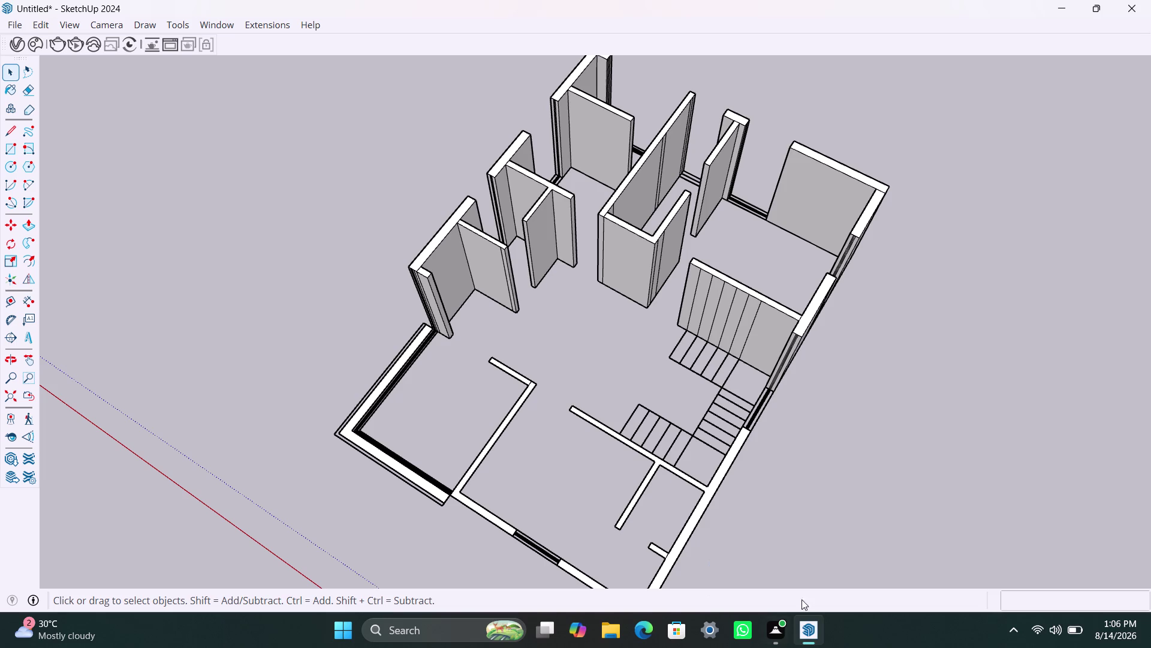
Push/pull the L-shaped front-left partition up to 10'6".
scroll(down, 3)
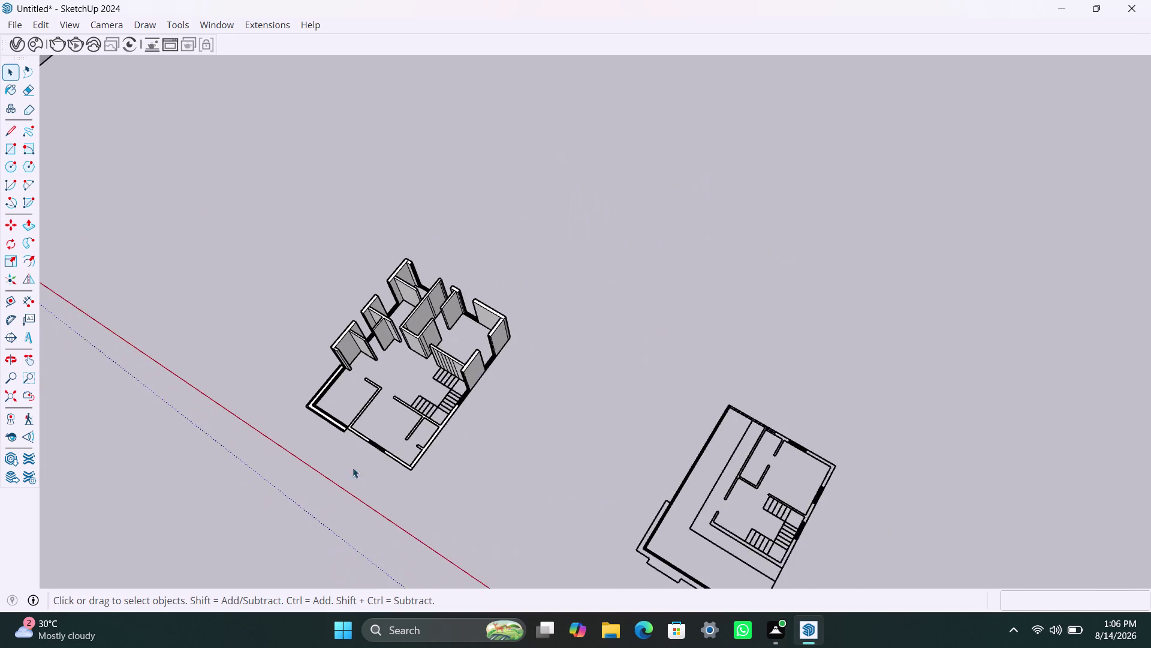
scroll(up, 3)
scroll(up, 3)
scroll(up, 3)
click(323, 399)
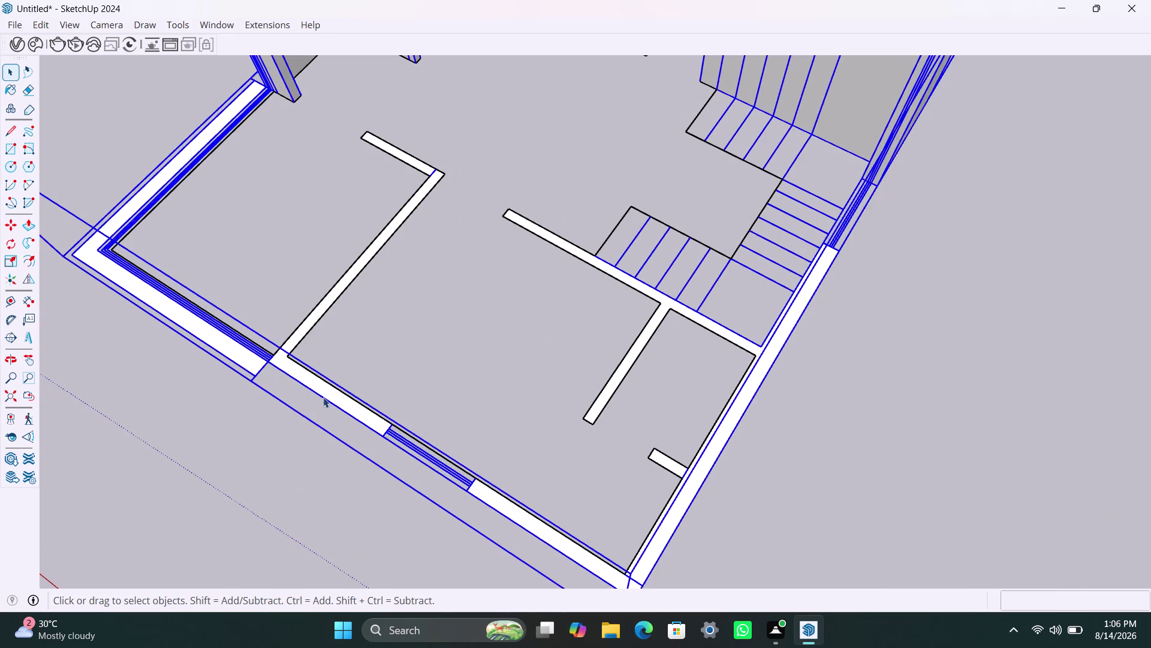
triple_click(323, 396)
click(323, 390)
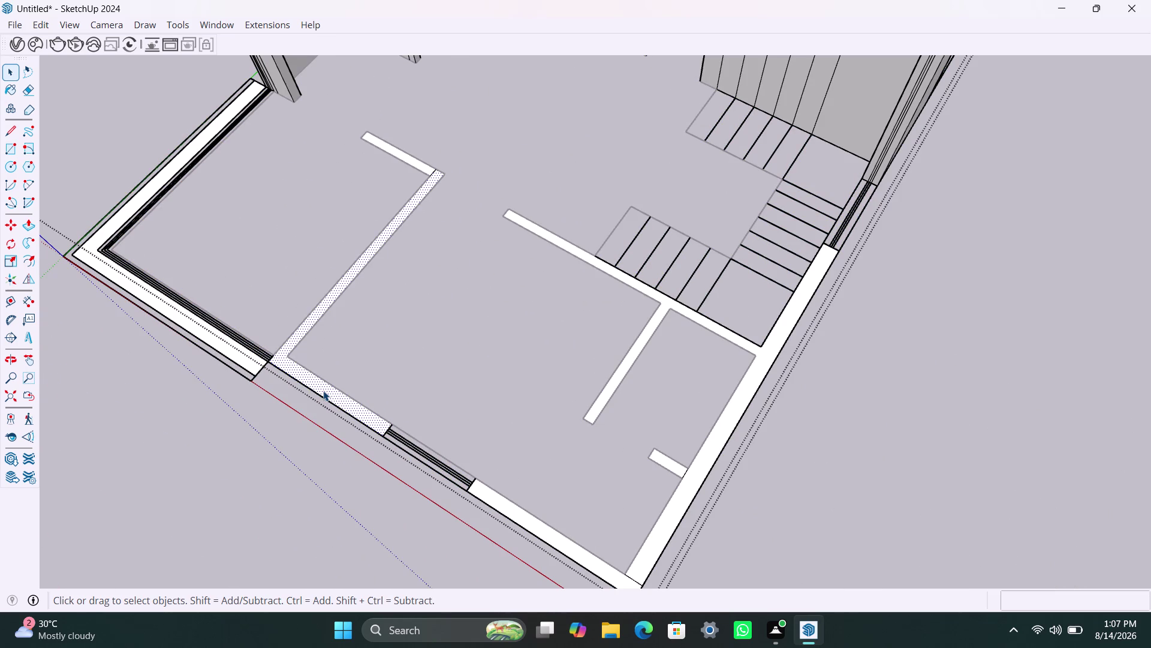
click(323, 390)
key(p)
click(323, 390)
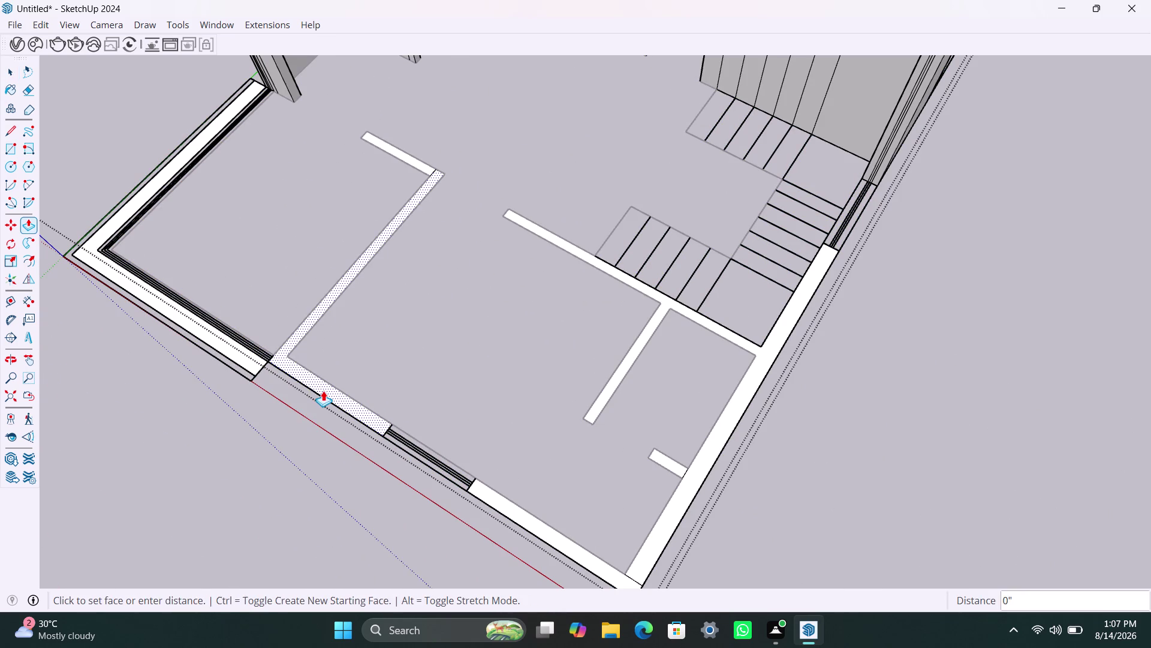
text(10)
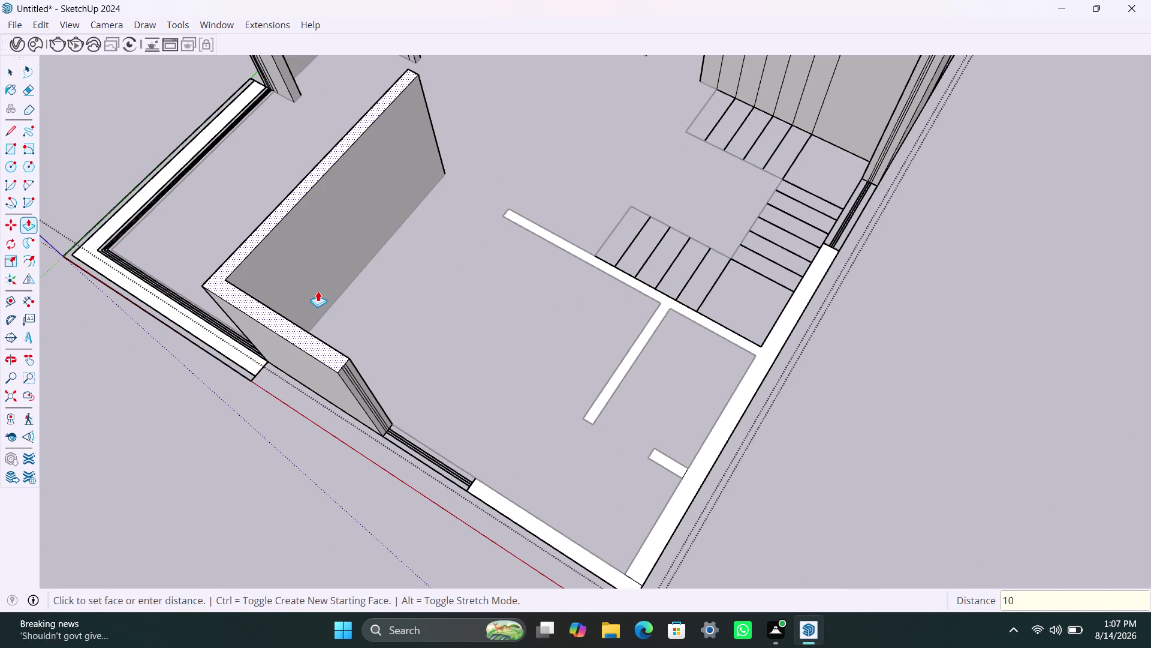
text('6)
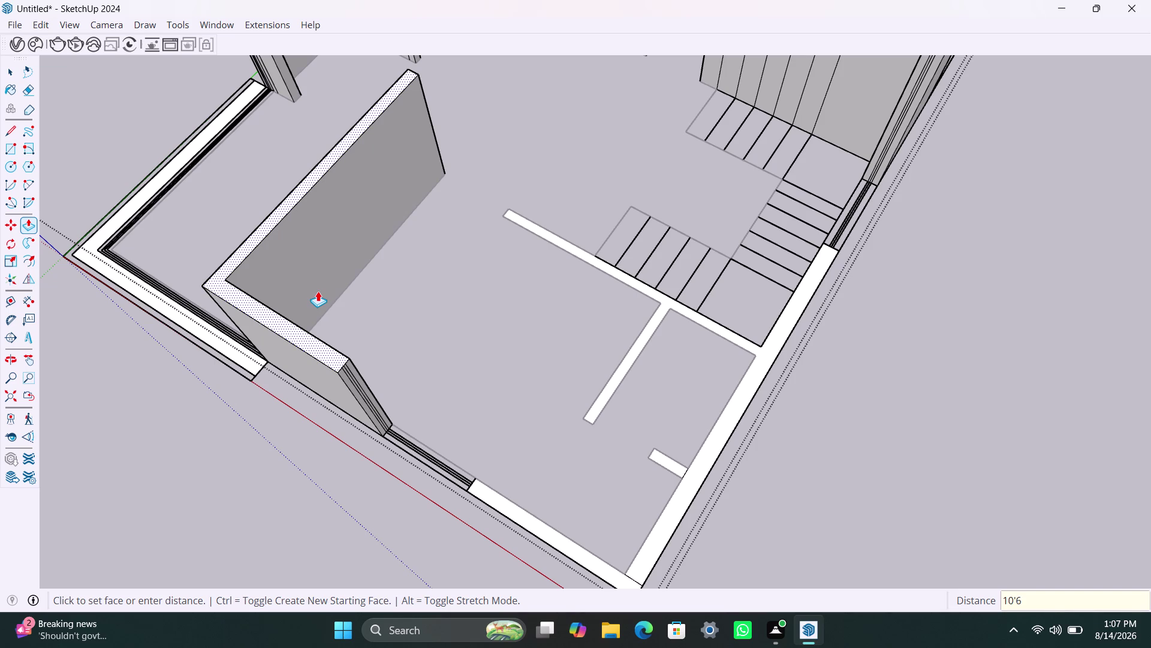
text(")
key(Return)
Raise the middle partition faces to the same 10'6" height.
key(space)
click(534, 231)
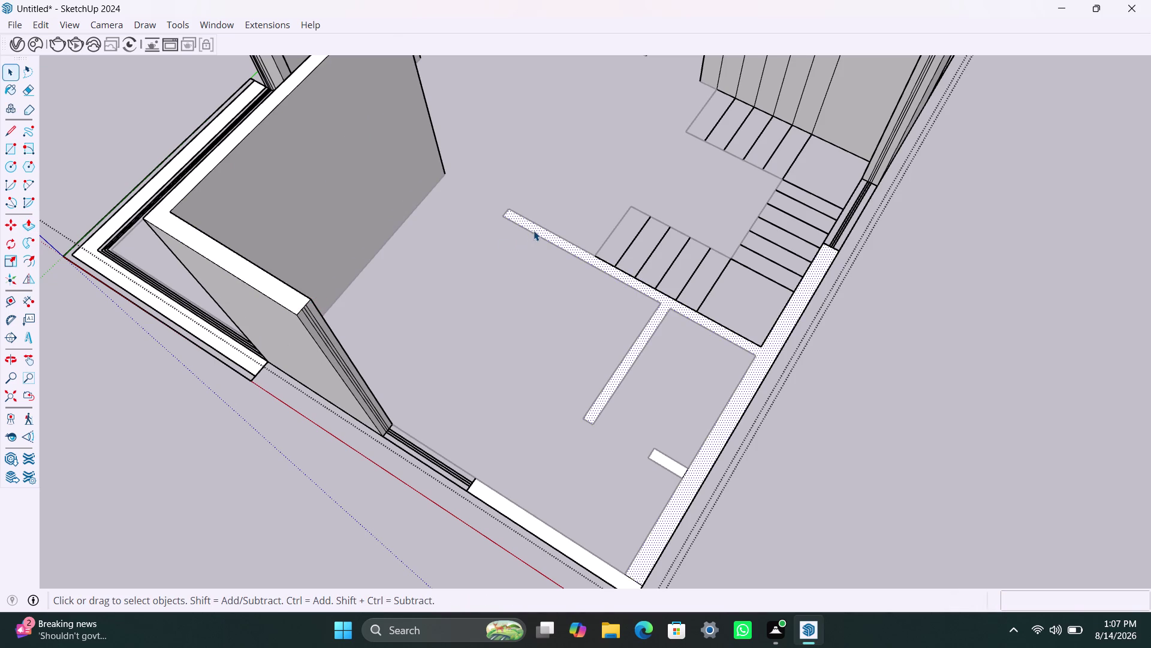
key(p)
double_click(535, 224)
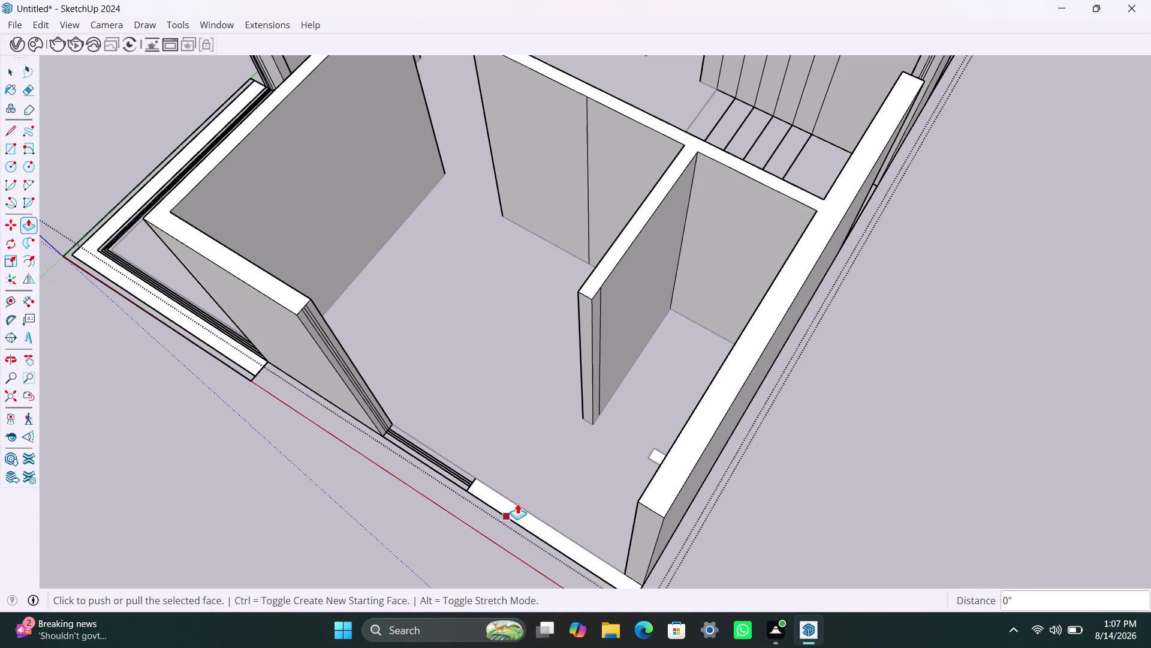
scroll(up, 3)
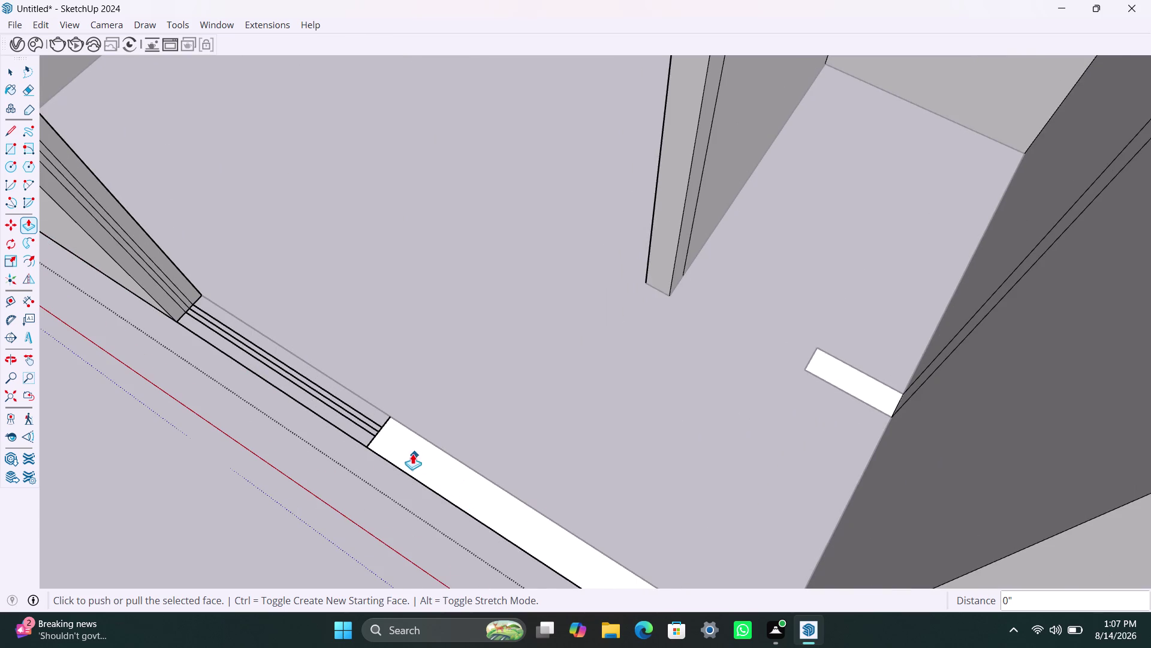
scroll(up, 3)
Abandon the front strip extrusion and raise the front corner wall to full height.
key(space)
click(380, 453)
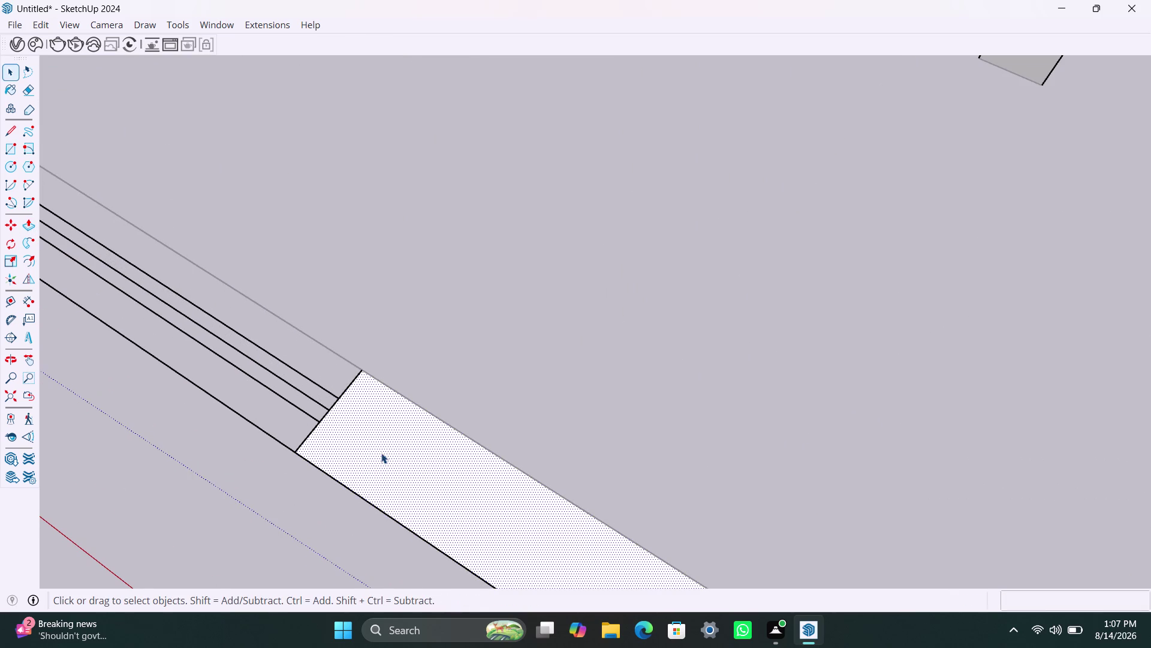
key(p)
click(381, 453)
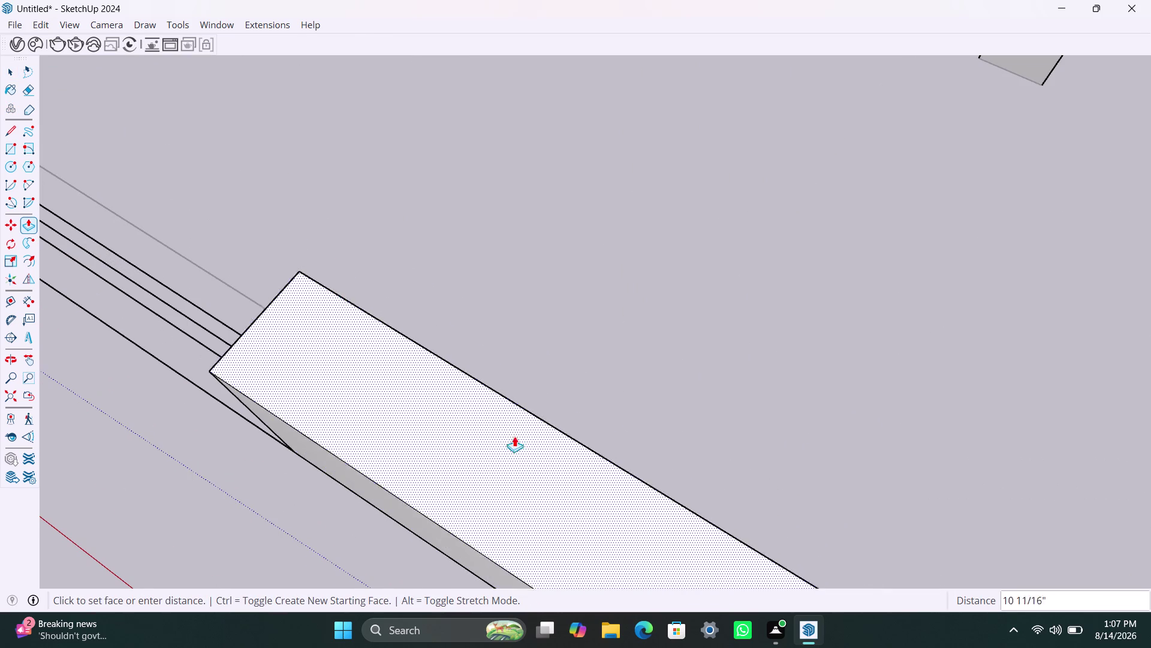
key(Escape)
double_click(441, 487)
scroll(down, 3)
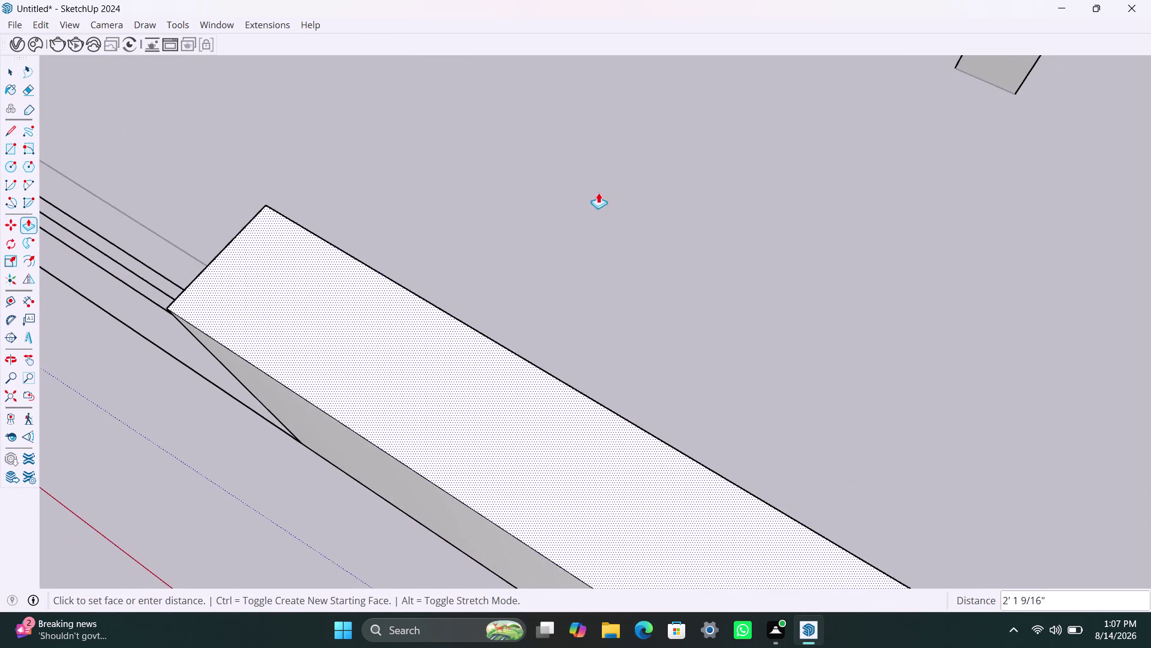
scroll(down, 3)
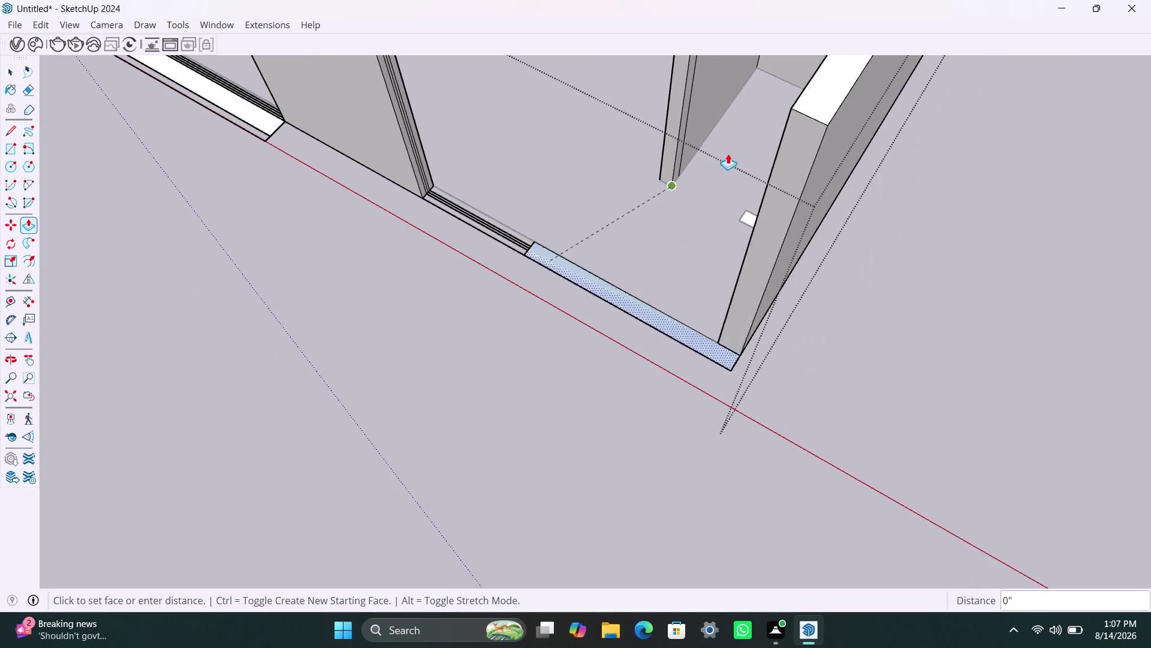
click(808, 99)
Raise the small stub wall on the far side to full height.
scroll(down, 3)
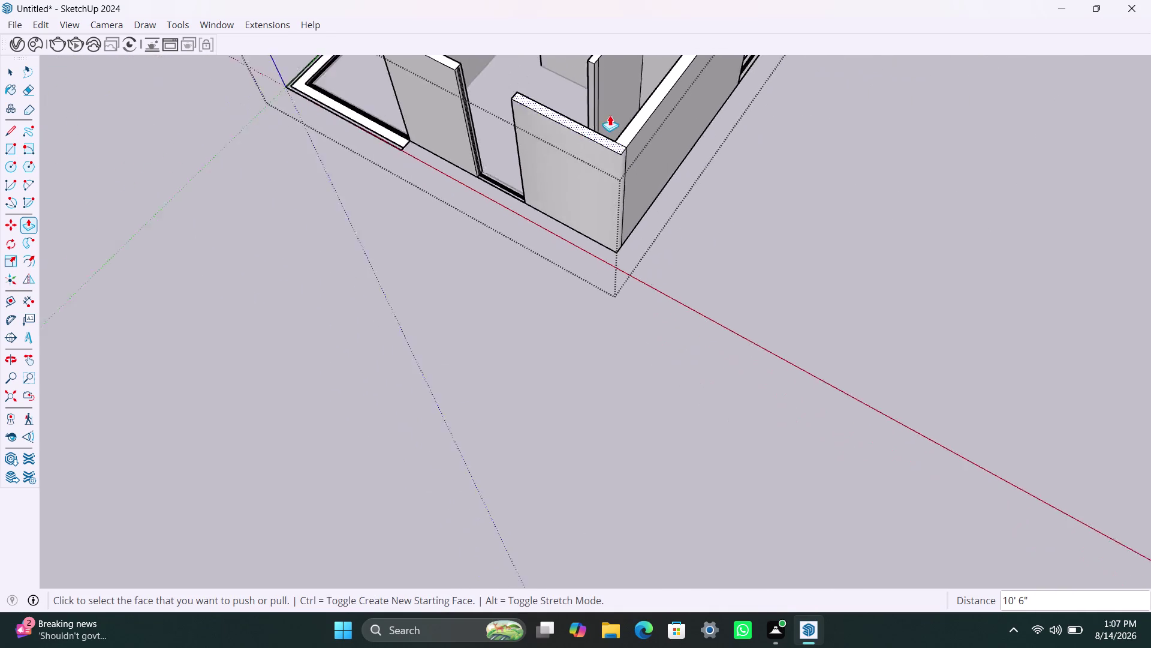
middle_drag(618, 110, 371, 285)
scroll(up, 3)
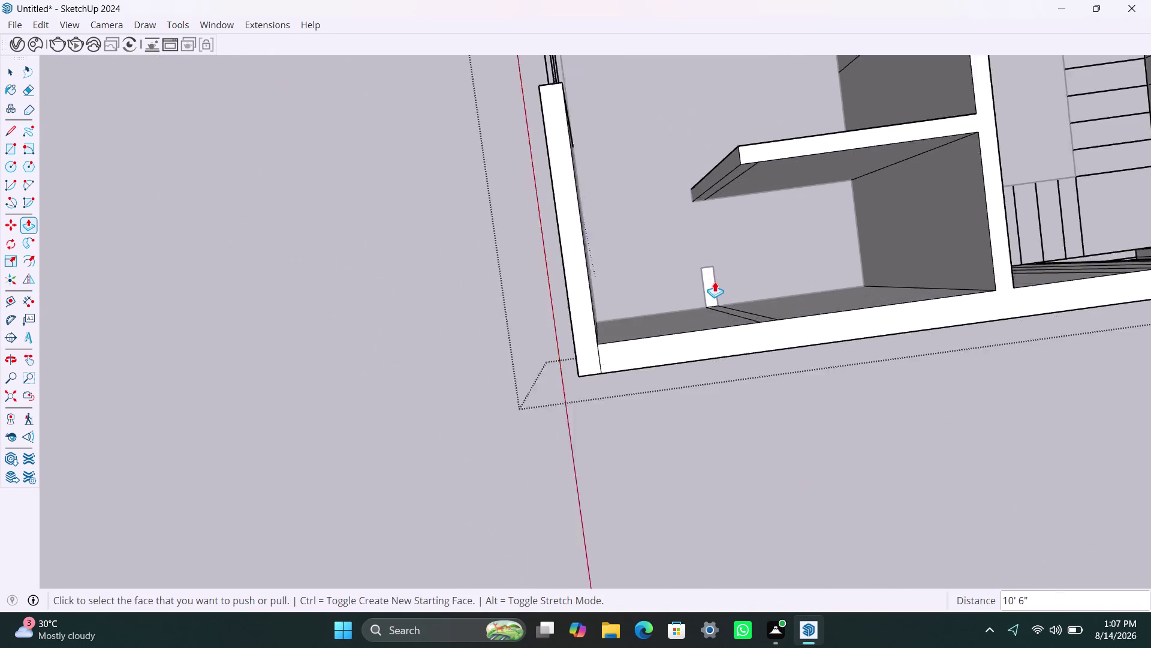
scroll(up, 3)
double_click(709, 295)
scroll(down, 3)
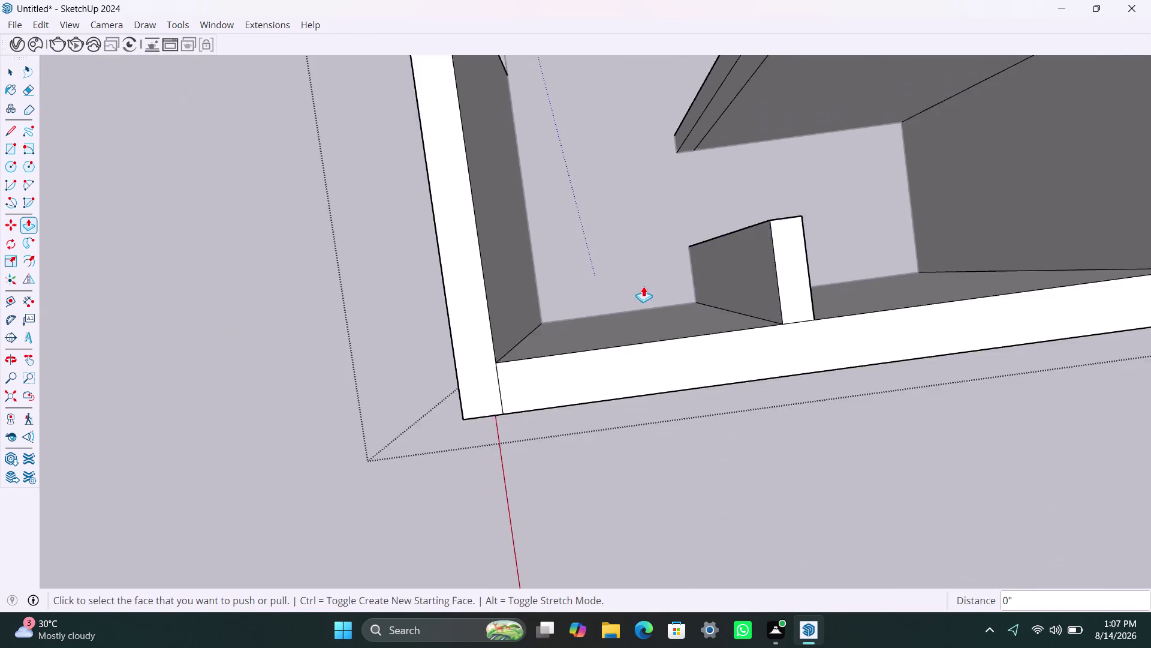
scroll(down, 3)
scroll(down, 3)
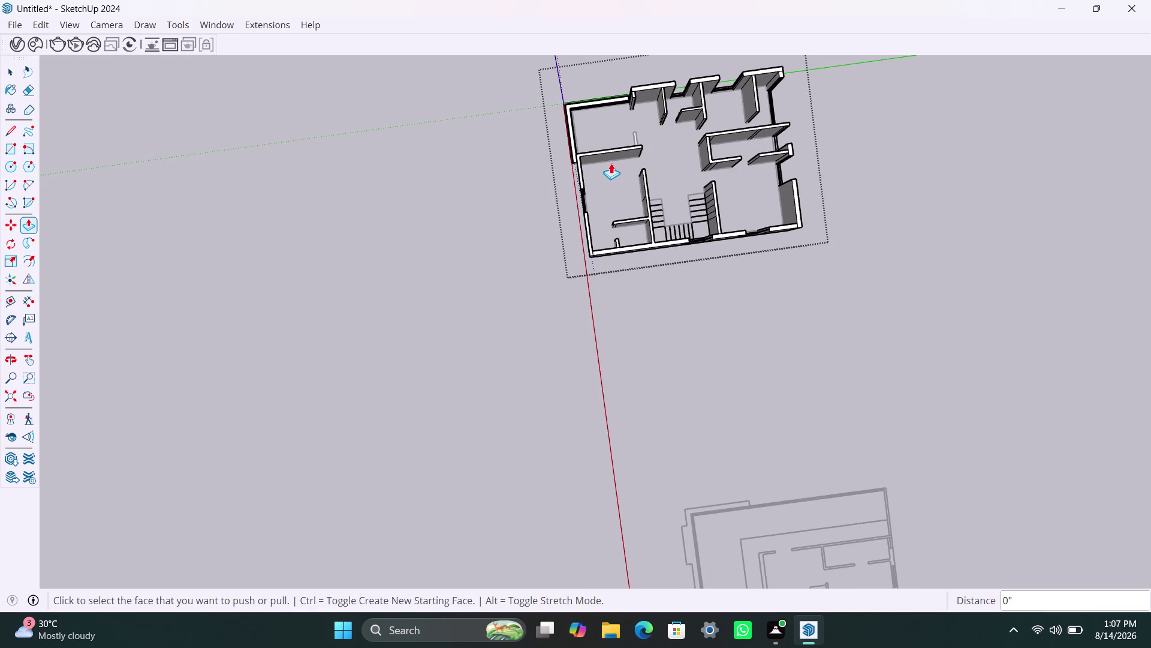
Return to an overview of the plan and undo the last three wall edits.
middle_drag(611, 163, 329, 174)
scroll(up, 3)
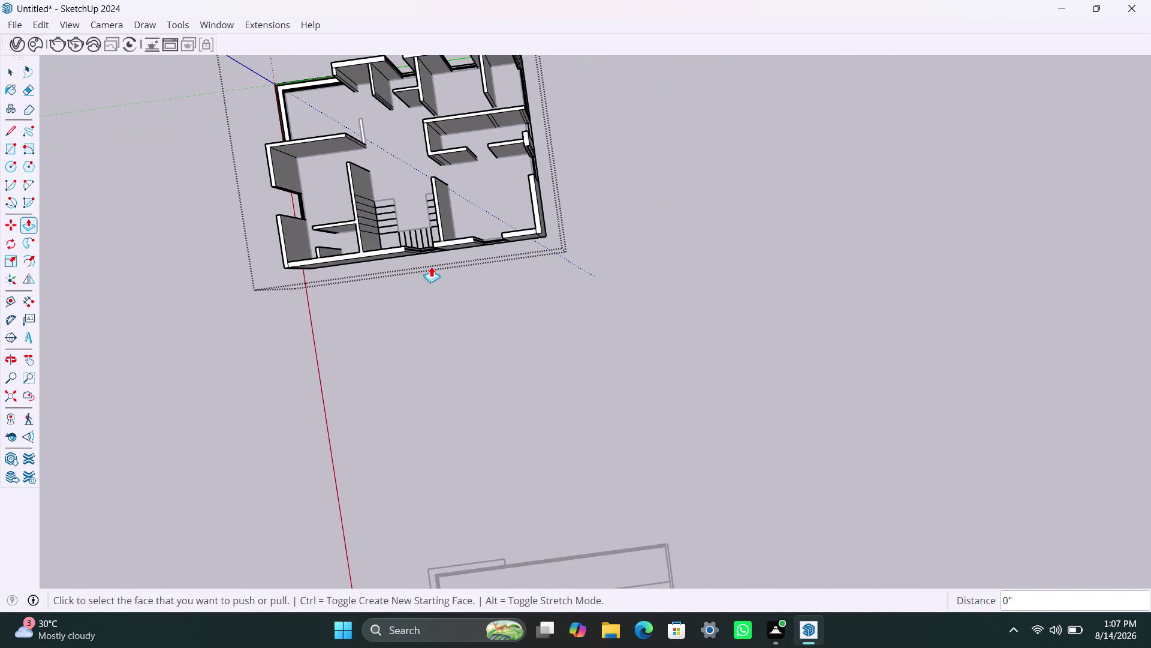
scroll(up, 3)
scroll(up, 3)
scroll(down, 3)
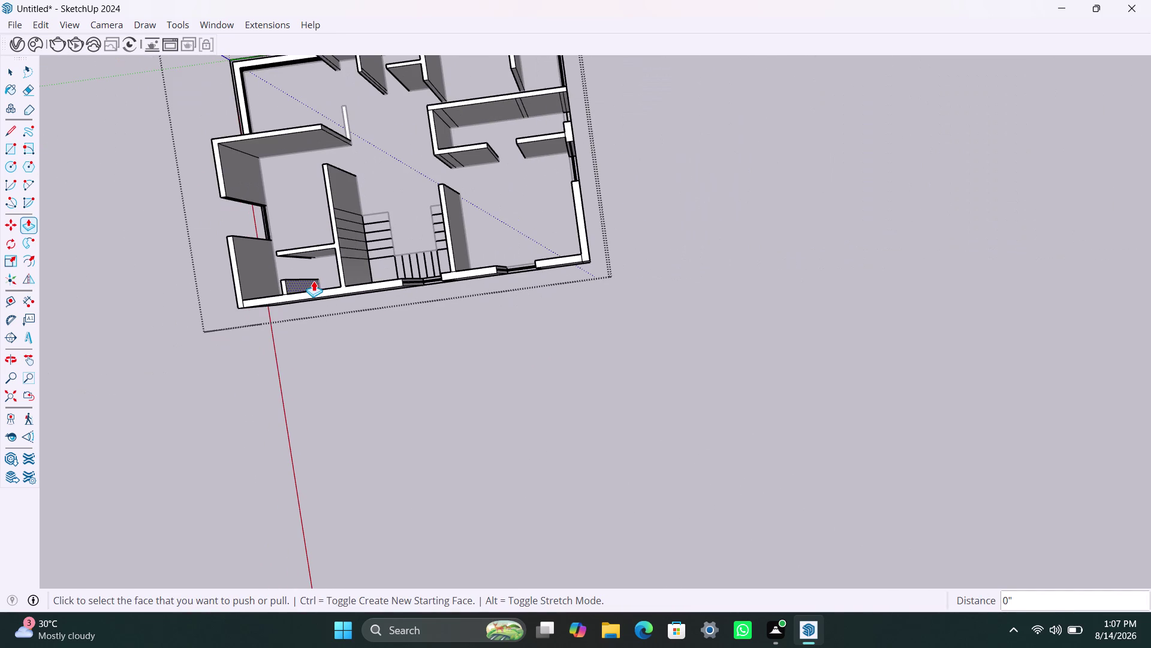
key(ctrl+z)
key(ctrl+z)
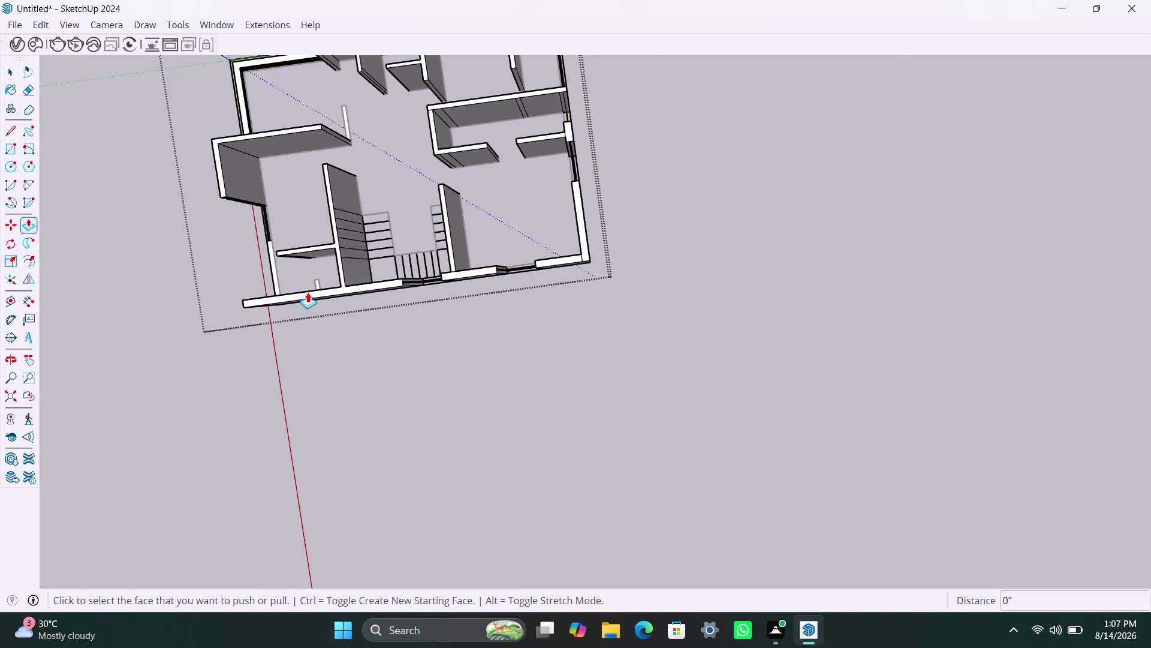
key(ctrl+z)
Start raising the front wall strip again, then cancel it.
scroll(down, 3)
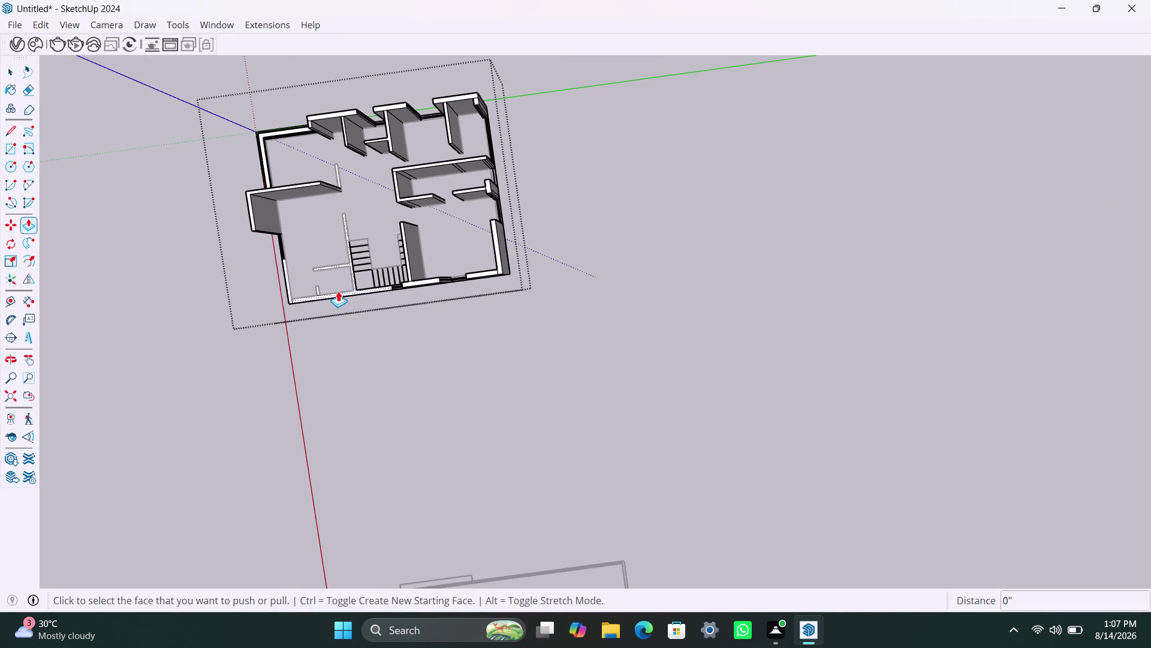
scroll(up, 3)
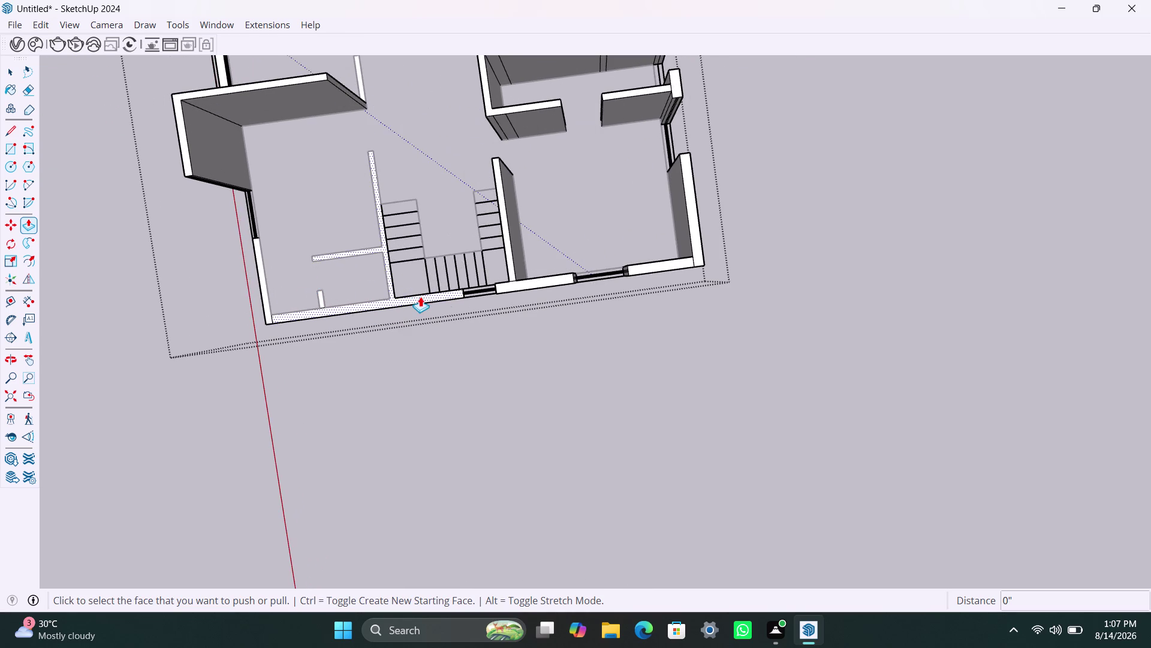
scroll(up, 3)
click(575, 278)
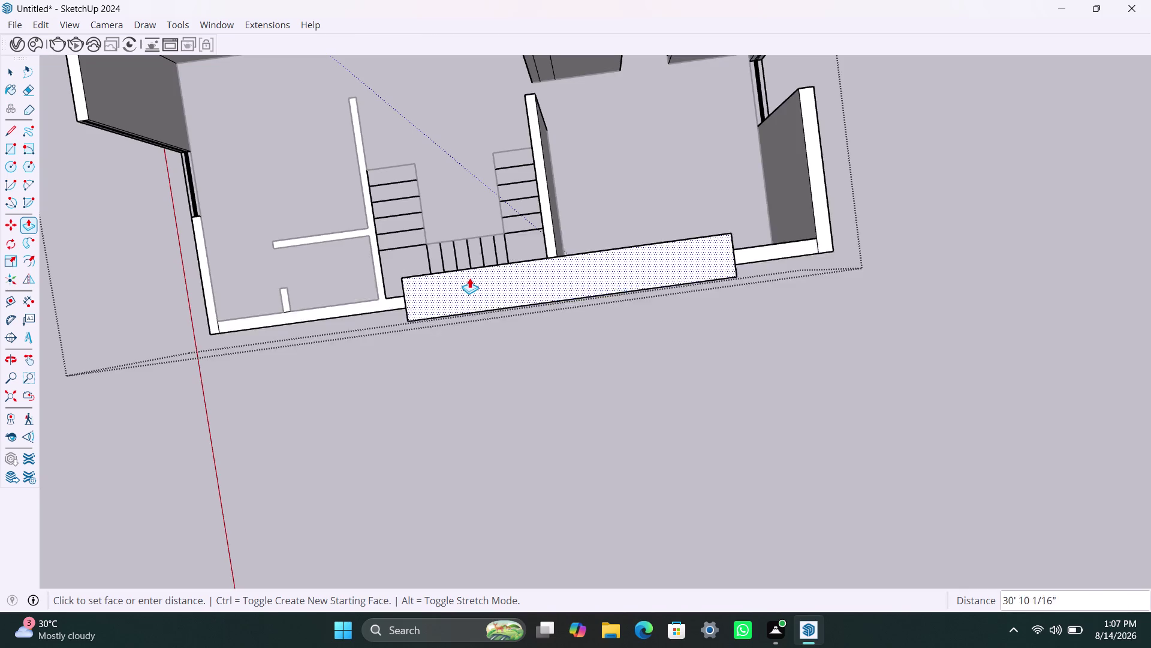
key(Escape)
scroll(down, 3)
middle_drag(395, 328, 614, 169)
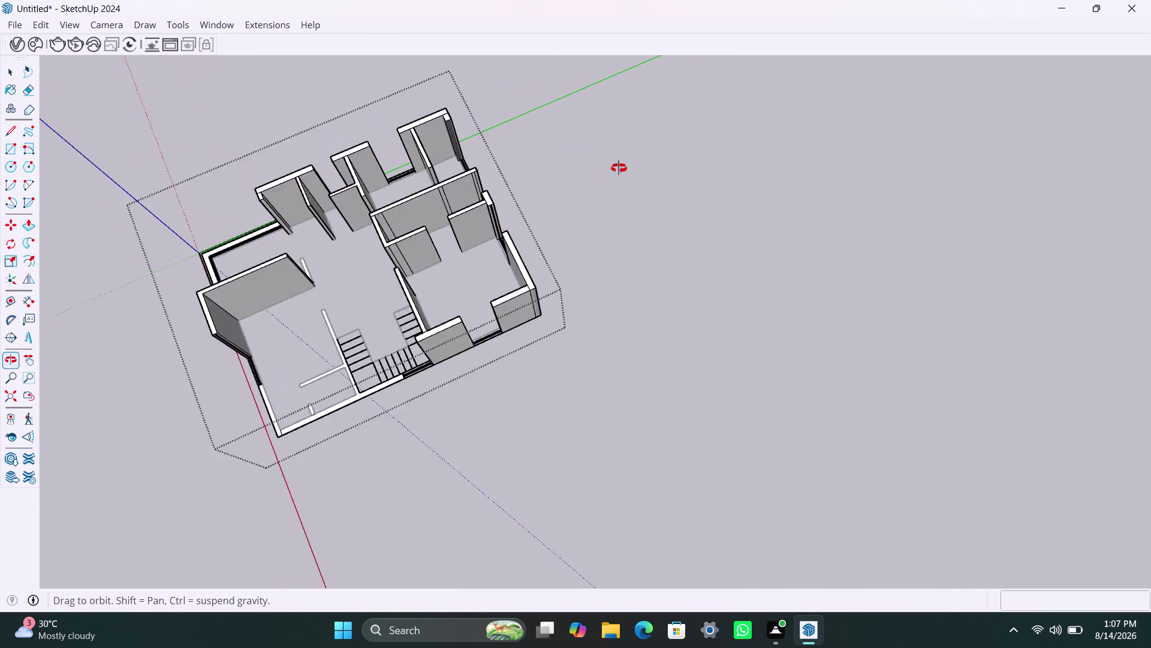
middle_drag(614, 169, 627, 163)
scroll(up, 3)
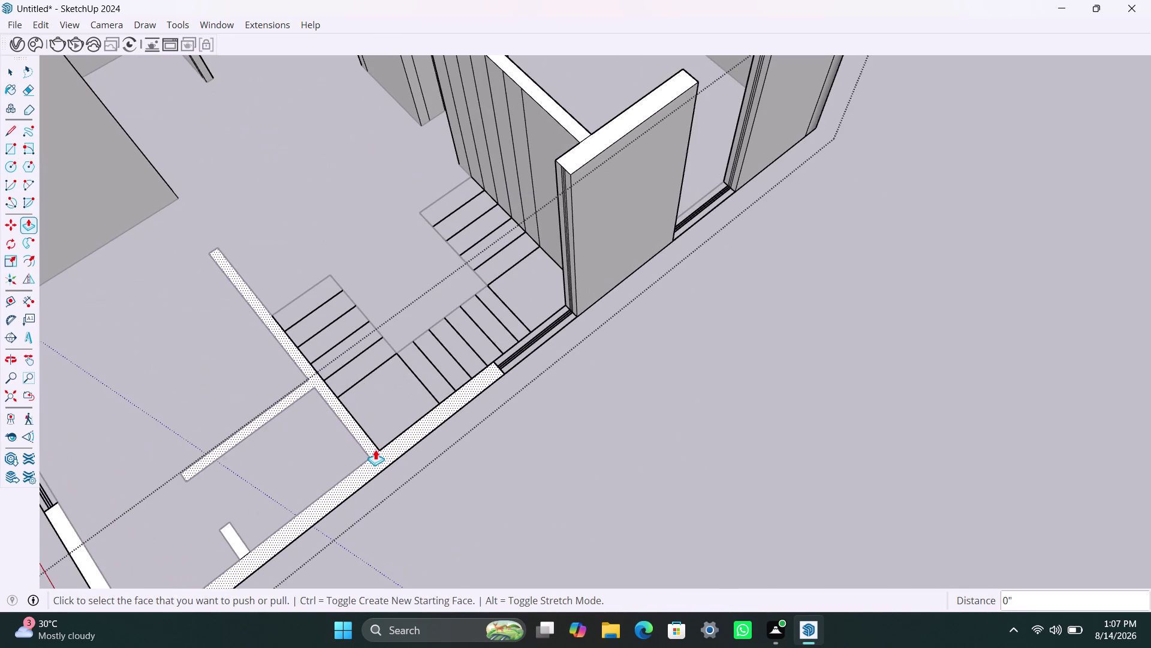
click(377, 451)
click(607, 153)
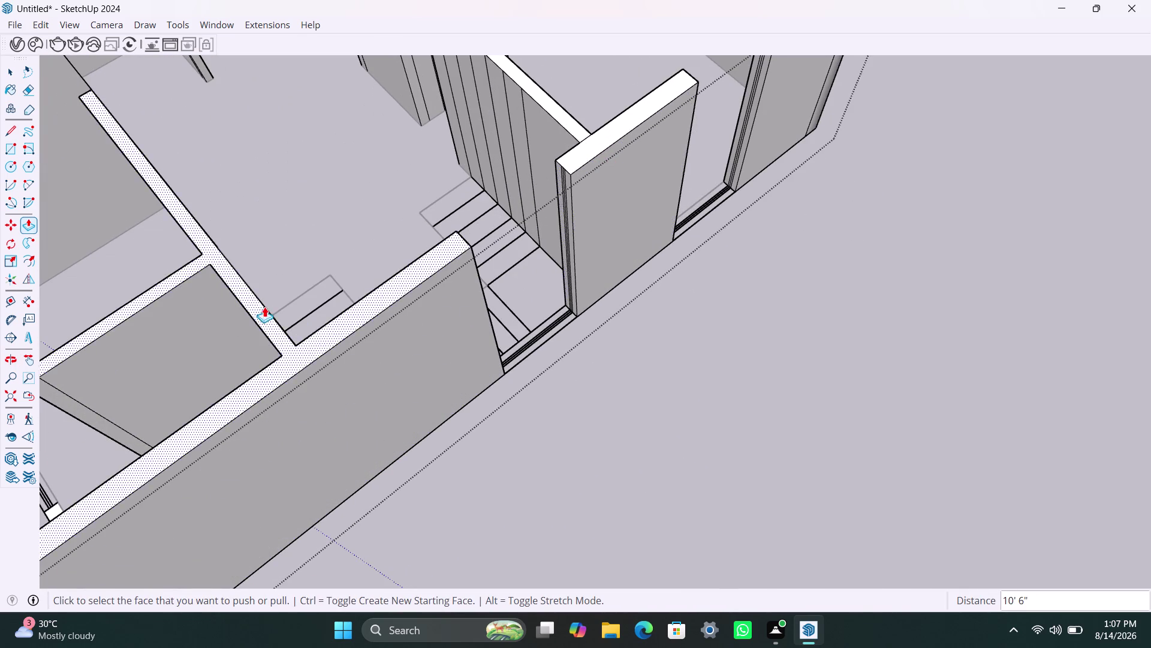
scroll(down, 3)
scroll(down, 3)
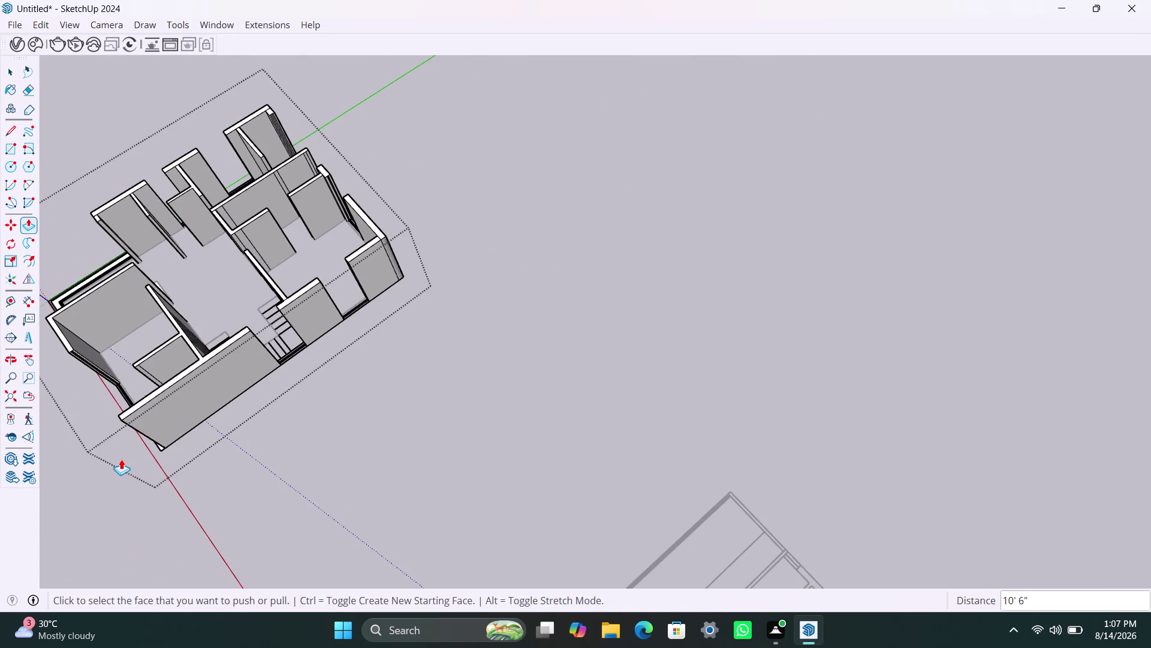
middle_drag(124, 457, 463, 286)
scroll(up, 3)
middle_drag(397, 310, 791, 350)
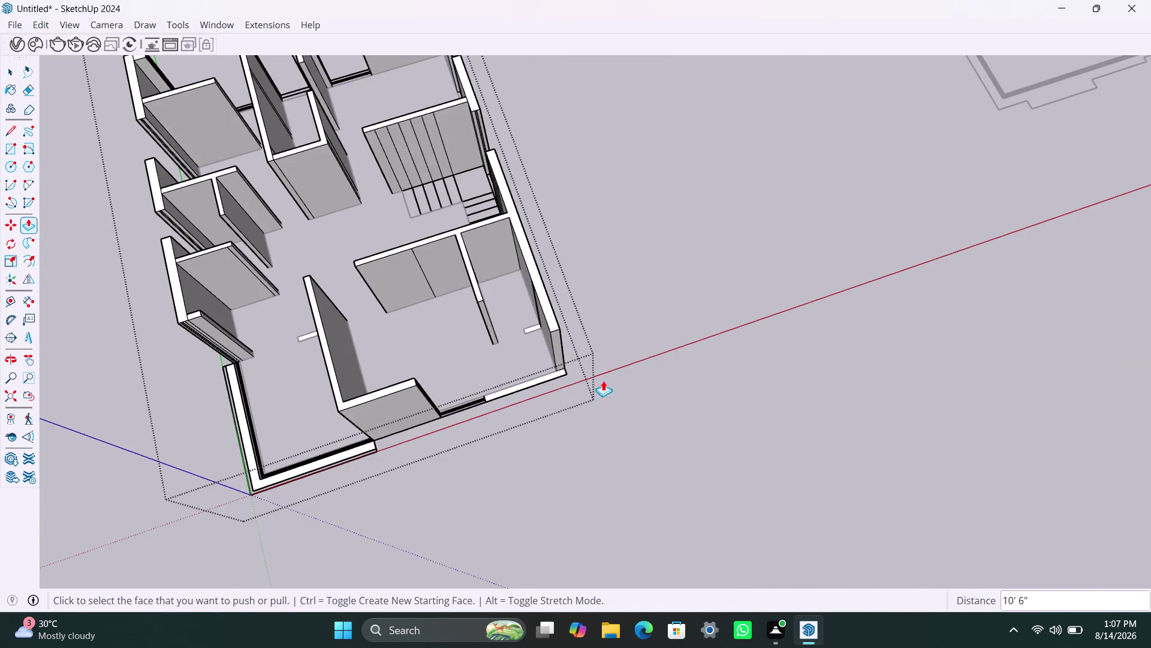
scroll(up, 3)
click(515, 332)
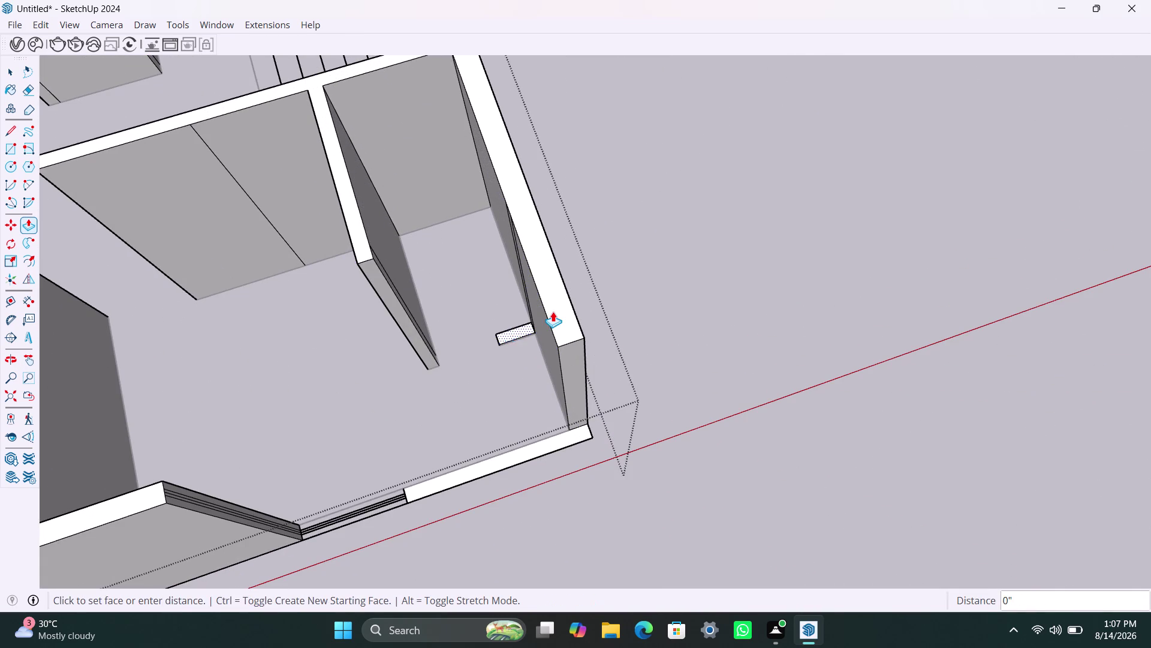
click(554, 310)
click(500, 464)
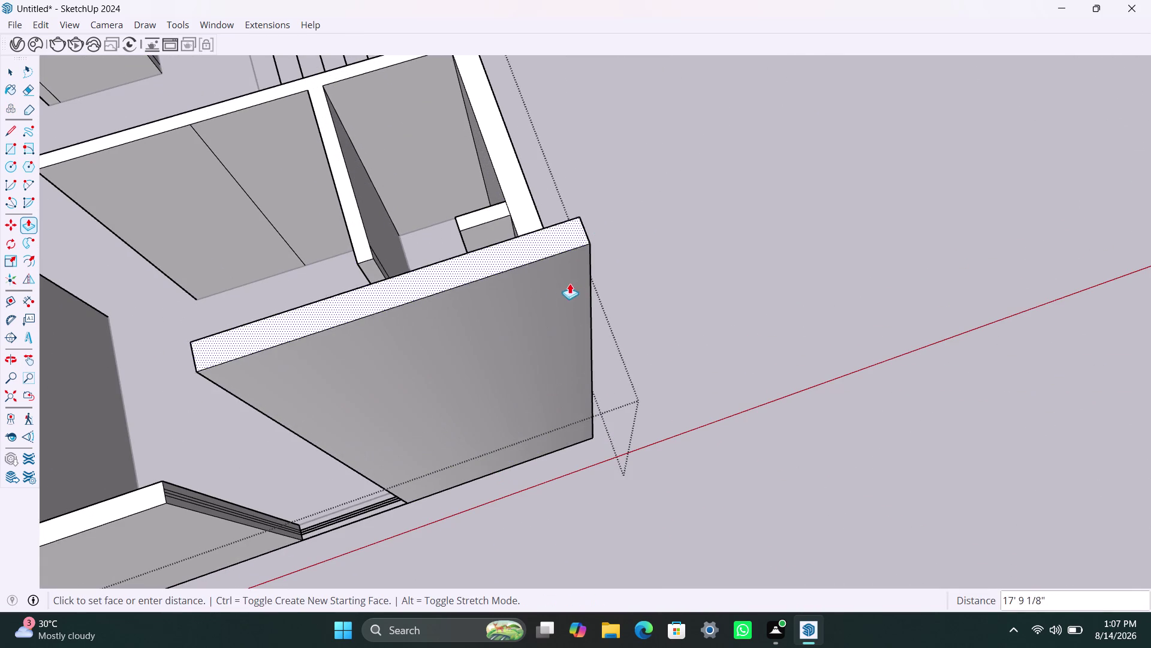
click(131, 494)
scroll(down, 3)
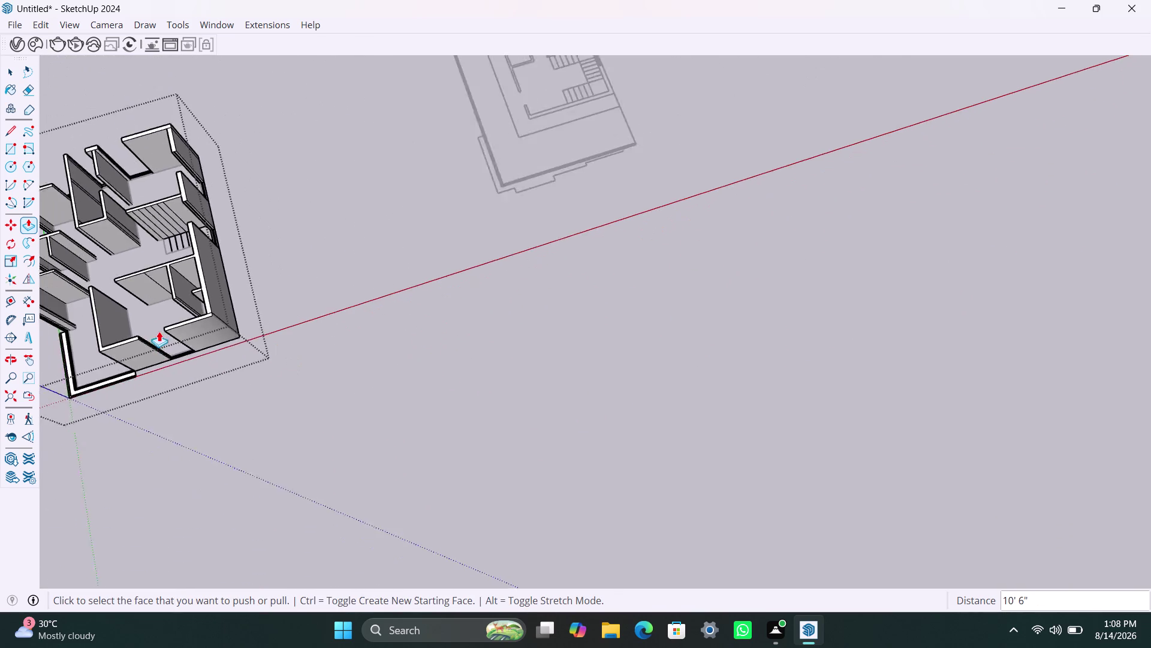
scroll(down, 3)
middle_drag(124, 301, 397, 263)
click(499, 225)
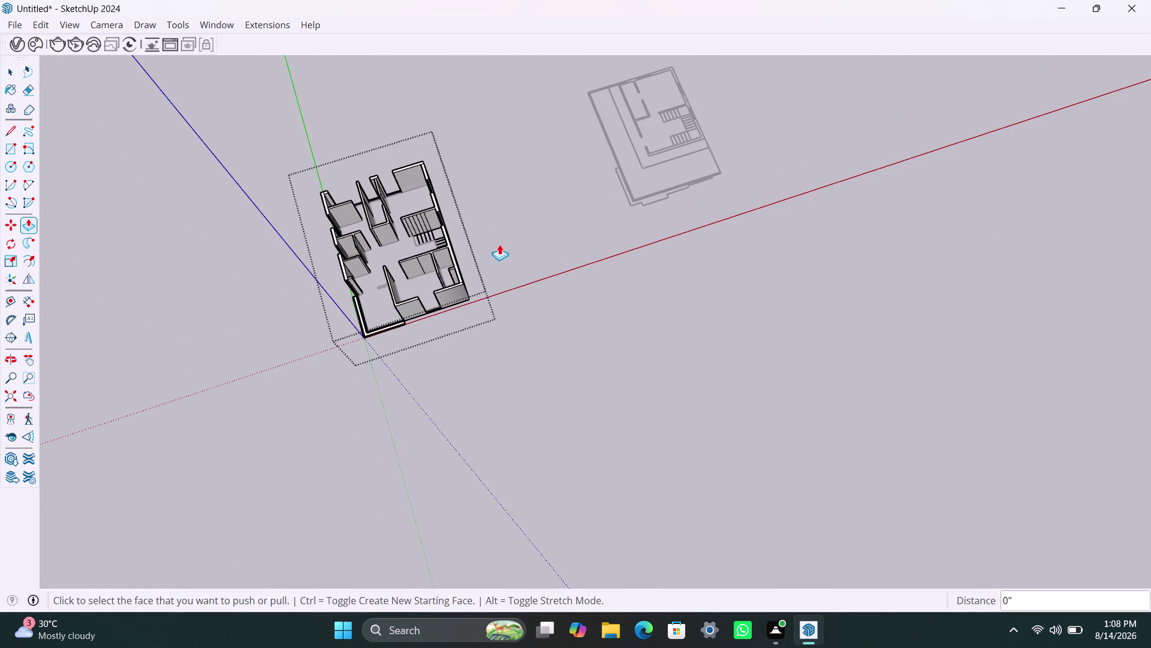
key(space)
click(503, 251)
scroll(down, 3)
middle_drag(474, 308, 415, 324)
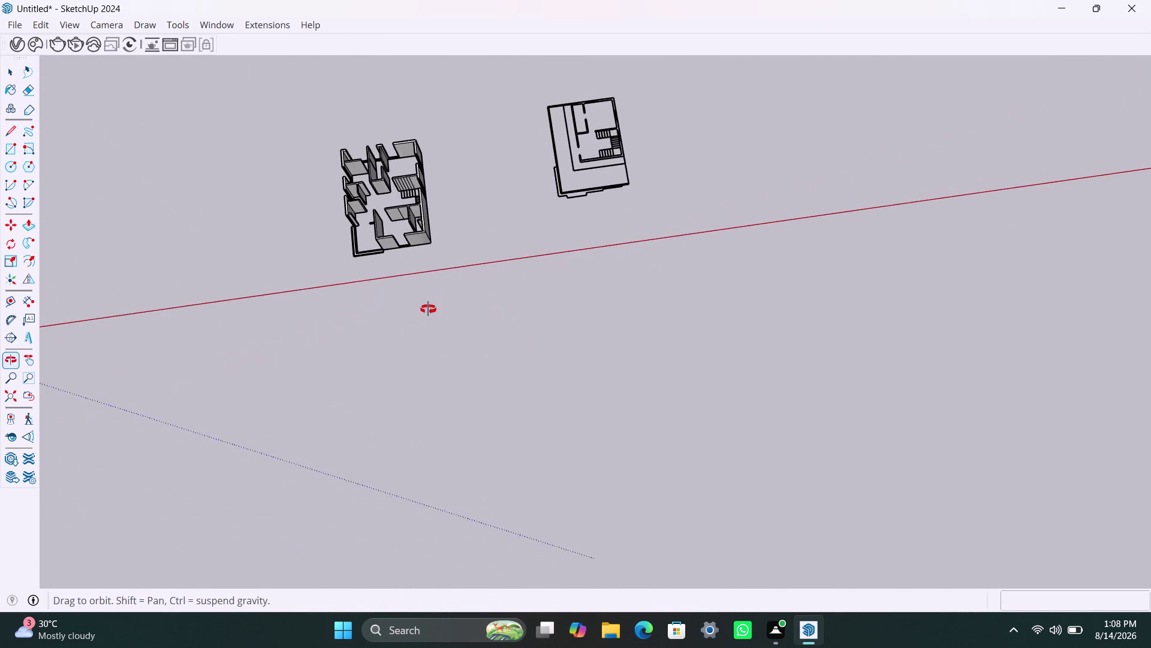
middle_drag(415, 324, 466, 282)
scroll(up, 3)
Select the walls group and explode it from its context menu.
drag(235, 127, 402, 407)
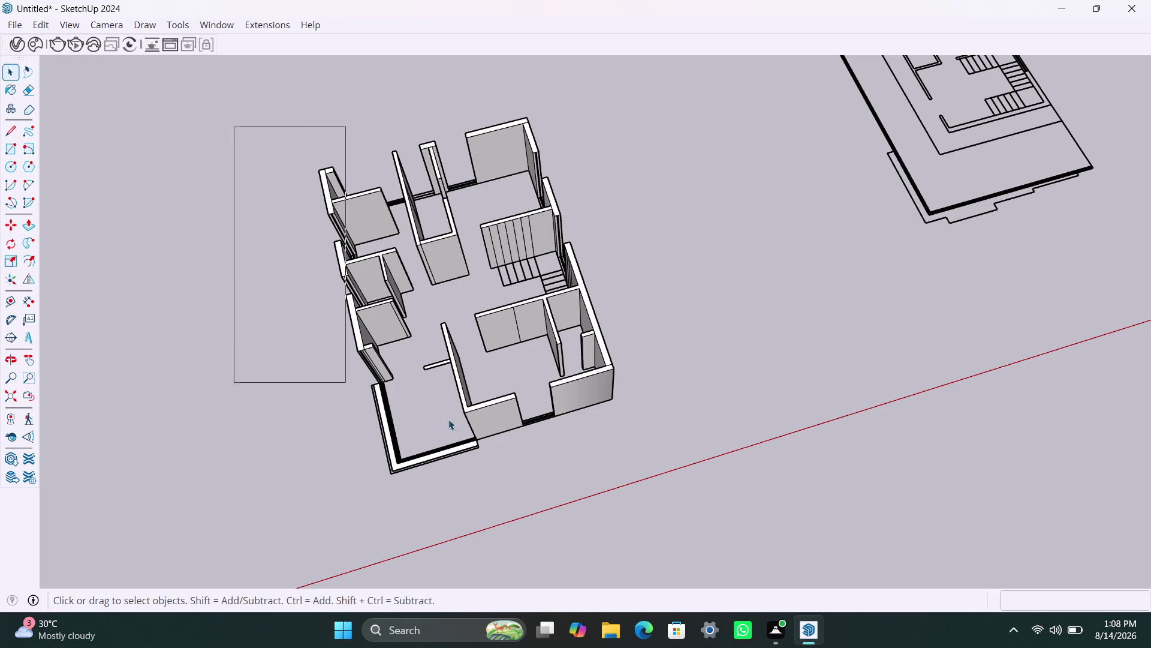
drag(402, 407, 671, 480)
click(649, 309)
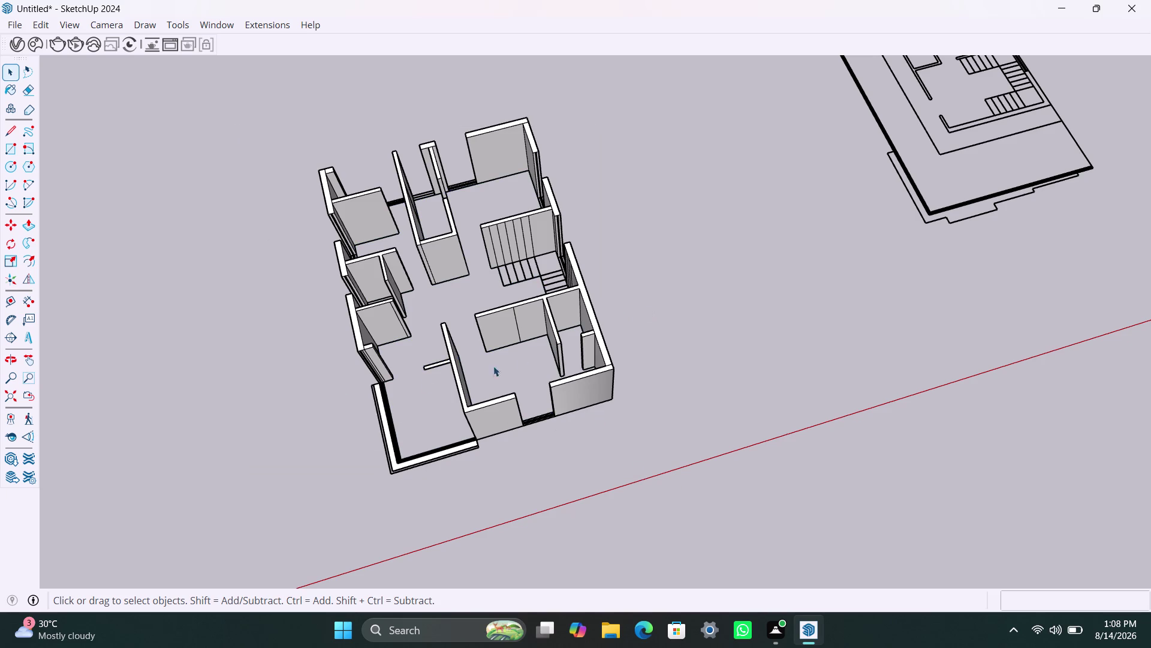
click(362, 337)
right_click(364, 336)
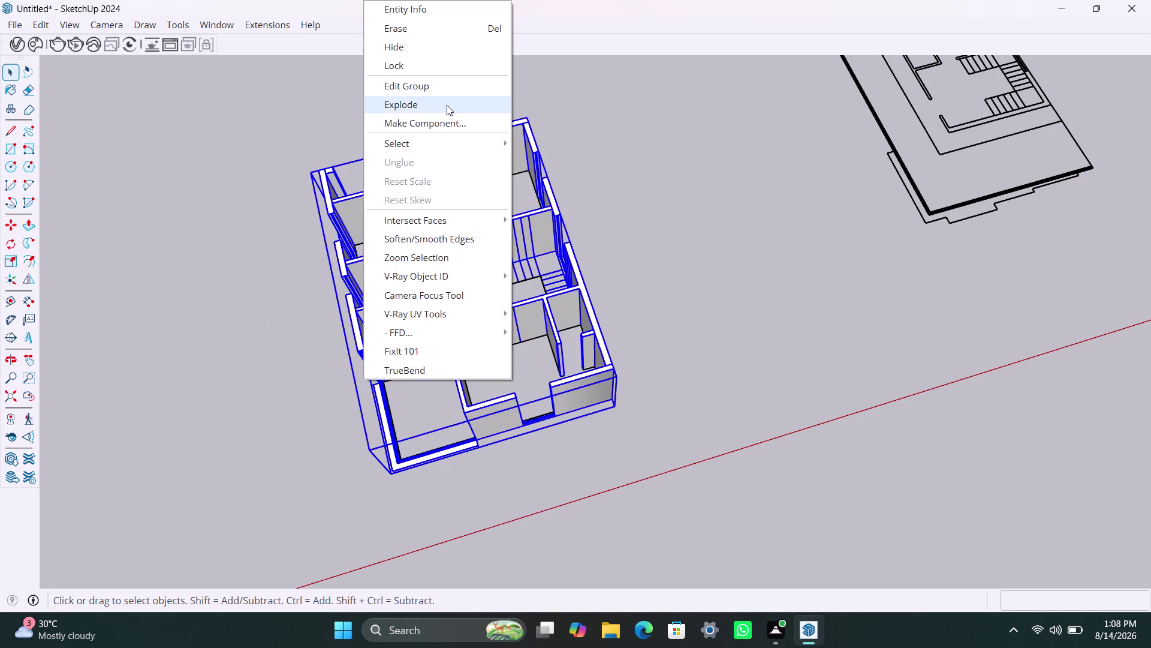
click(444, 100)
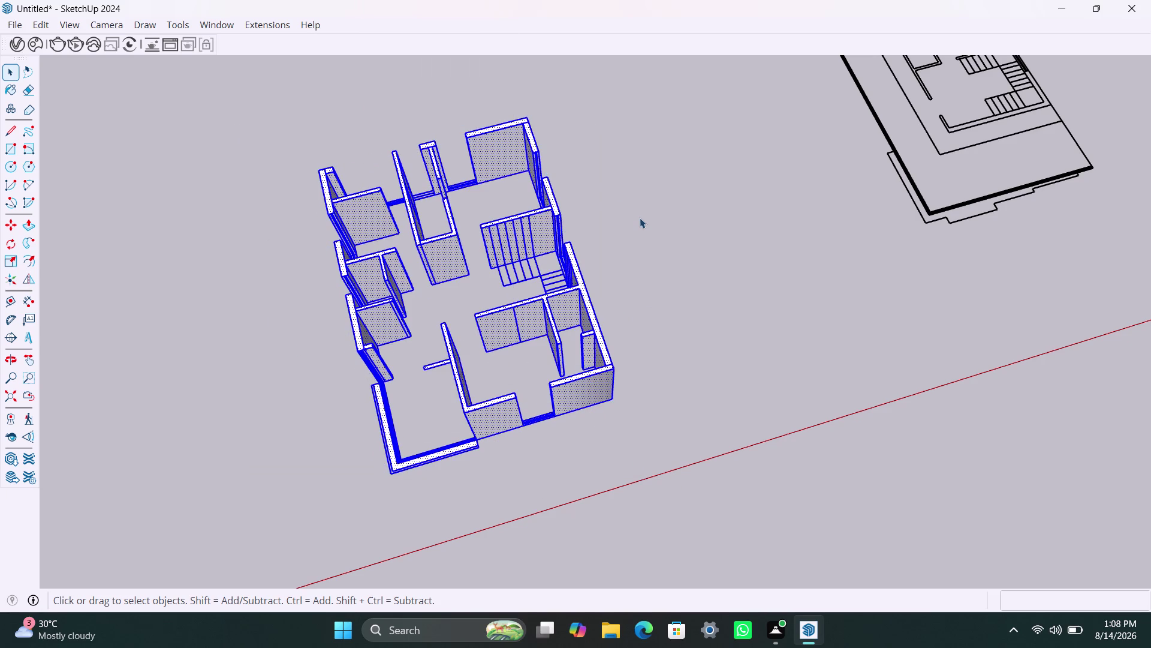
Window-select all of the loose walls geometry.
click(640, 217)
drag(220, 122, 656, 486)
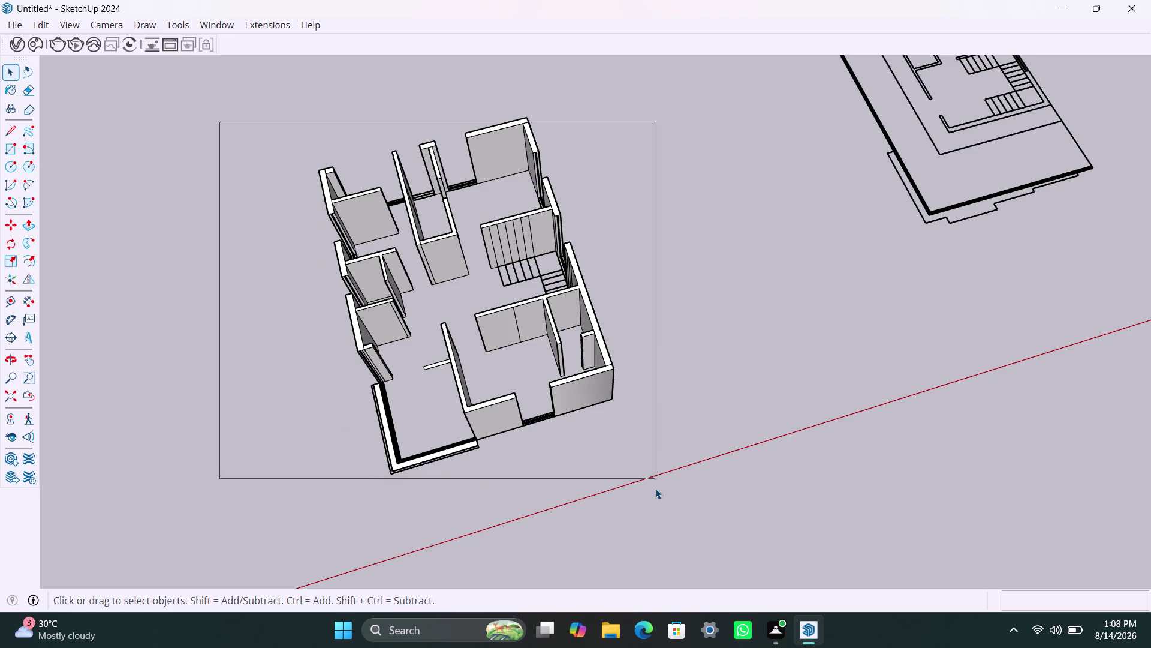
drag(656, 486, 655, 488)
click(631, 225)
drag(259, 129, 262, 155)
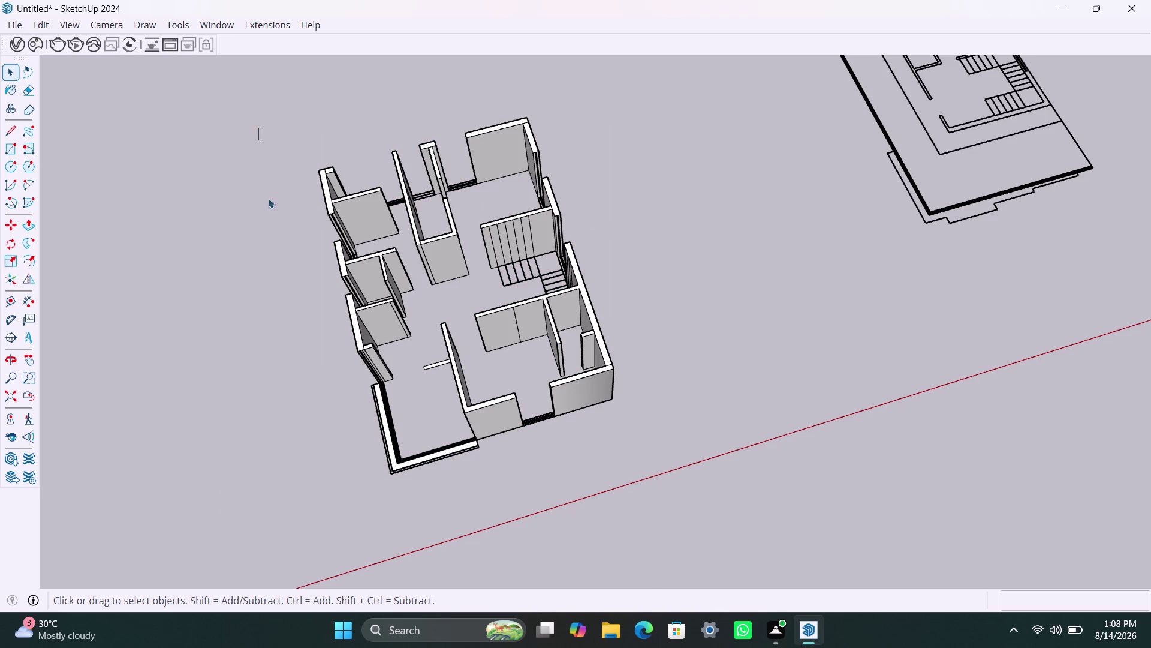
drag(262, 154, 630, 437)
scroll(down, 3)
middle_drag(614, 350, 476, 383)
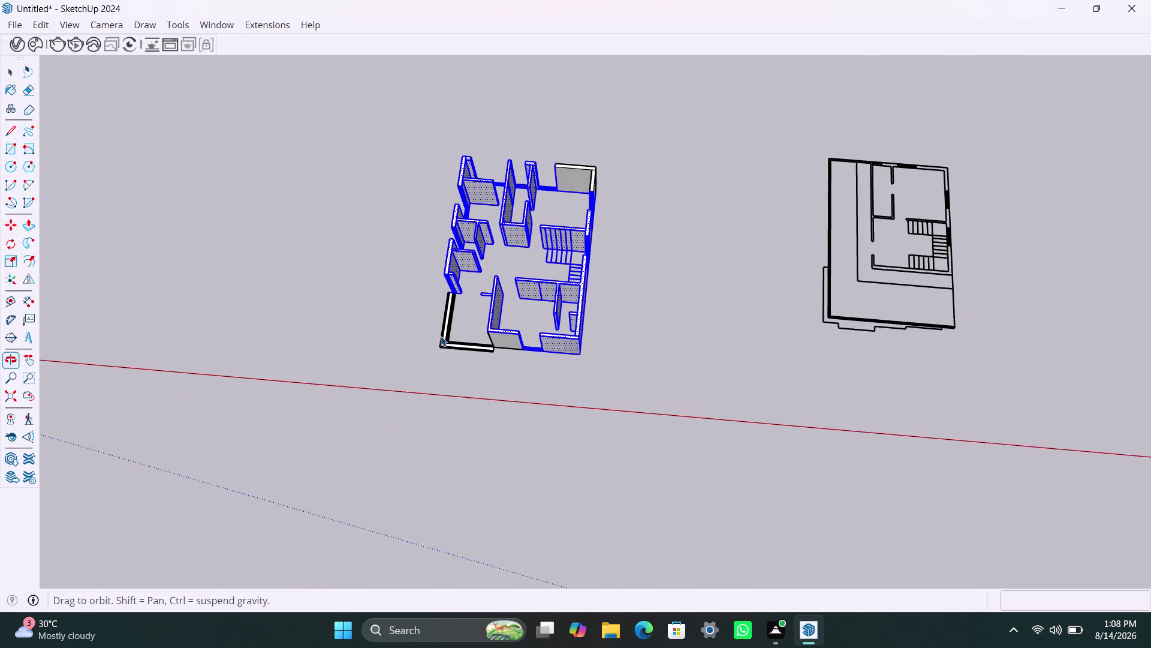
Run Fixit 101 on all the walls geometry and accept its results summary.
drag(369, 139, 665, 384)
right_click(570, 290)
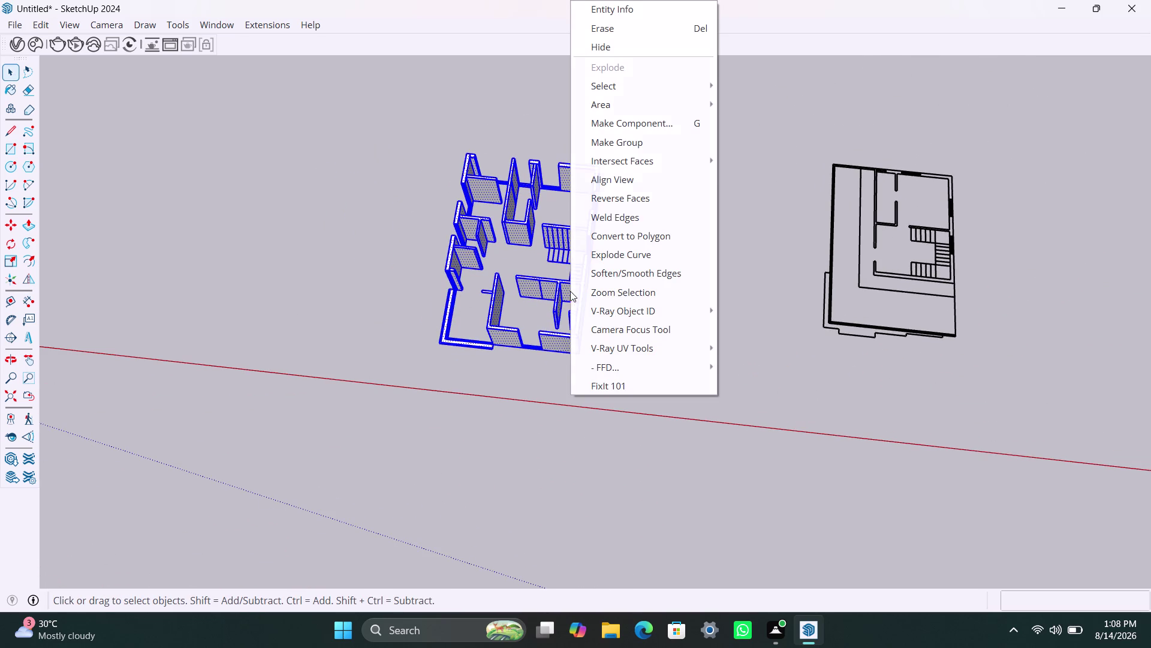
click(647, 383)
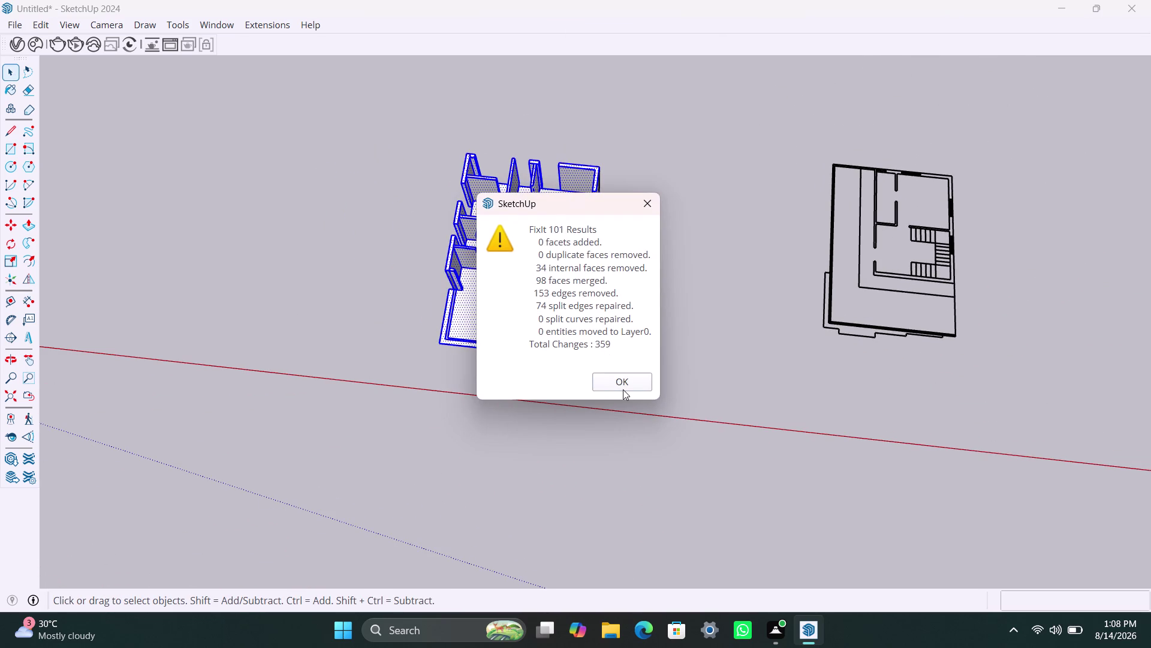
click(624, 381)
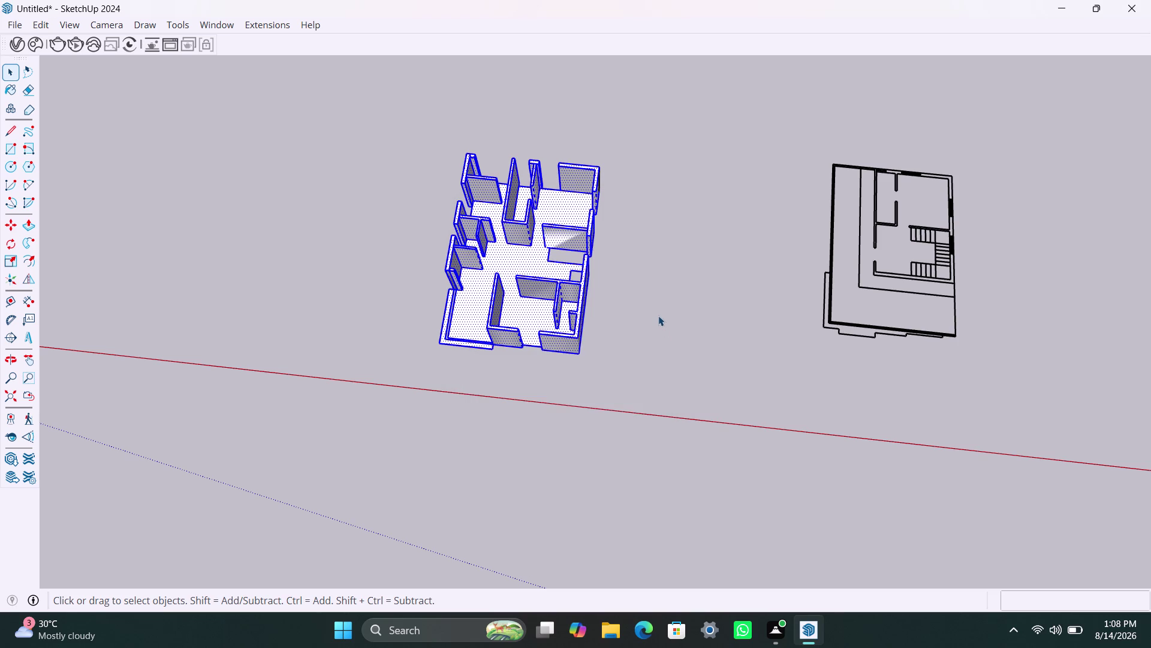
click(658, 315)
scroll(up, 3)
scroll(up, 3)
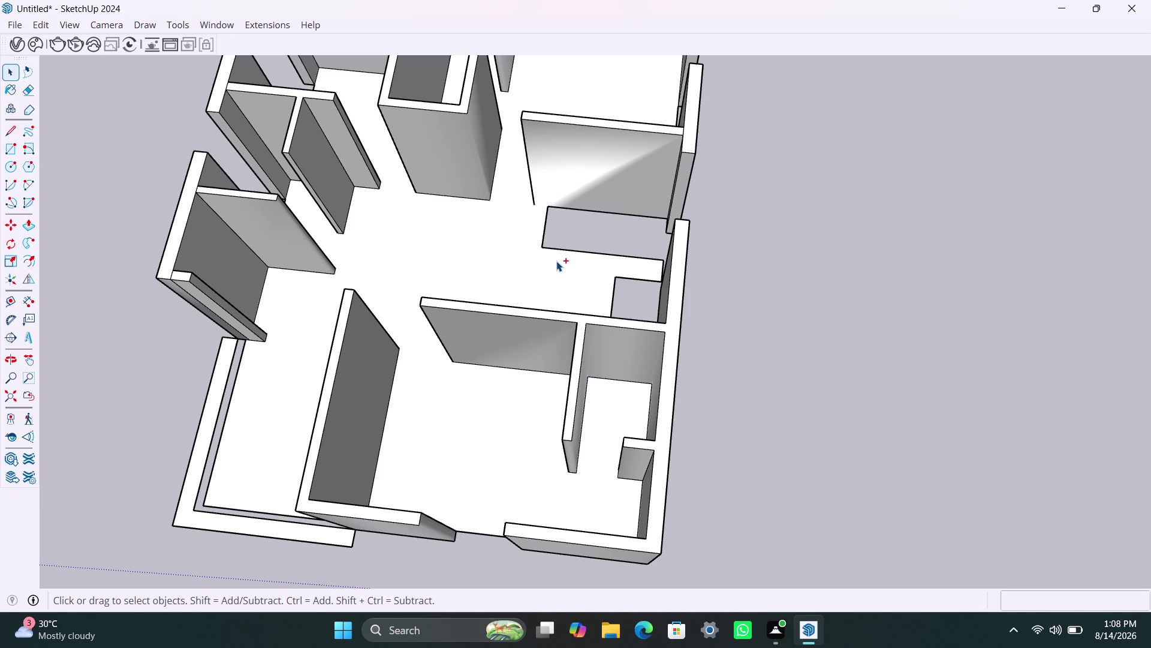
Undo one change, then select and delete the floor face beneath the walls.
key(ctrl+z)
key(space)
scroll(down, 3)
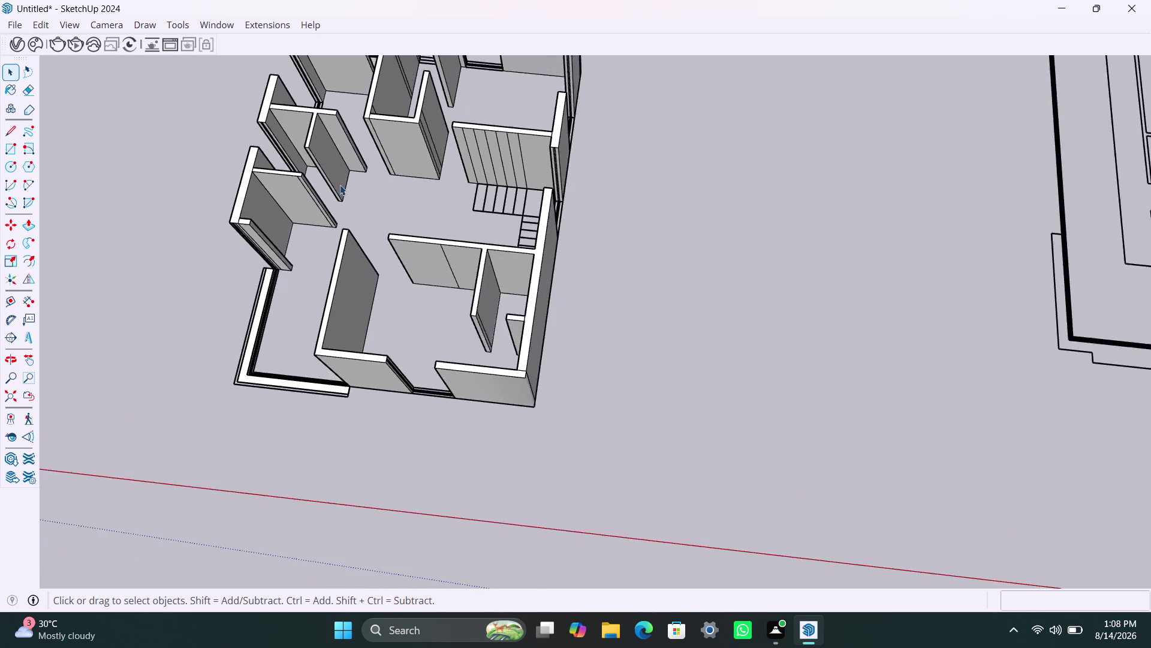
scroll(down, 3)
click(292, 299)
double_click(292, 300)
triple_click(294, 292)
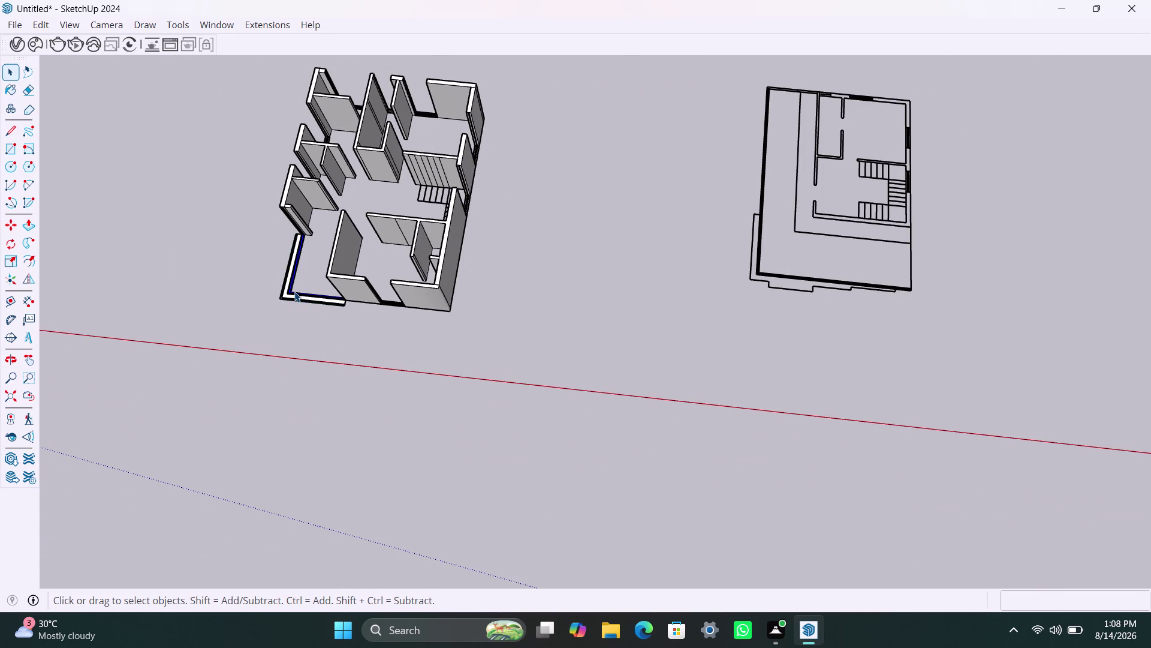
double_click(294, 292)
right_click(298, 265)
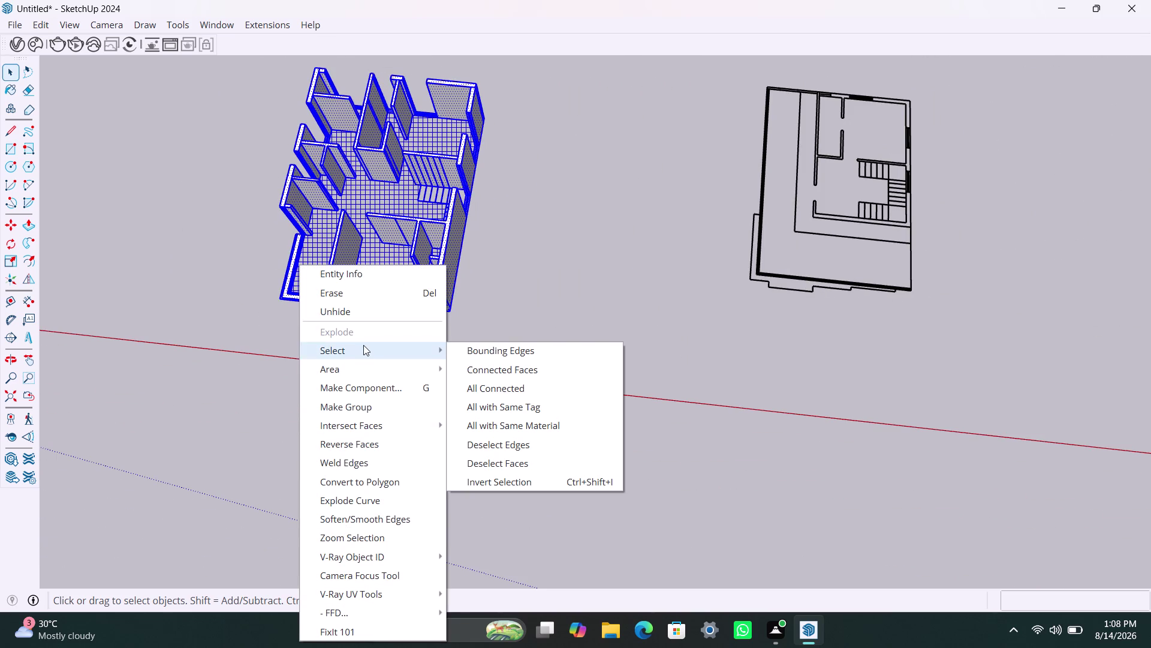
click(310, 255)
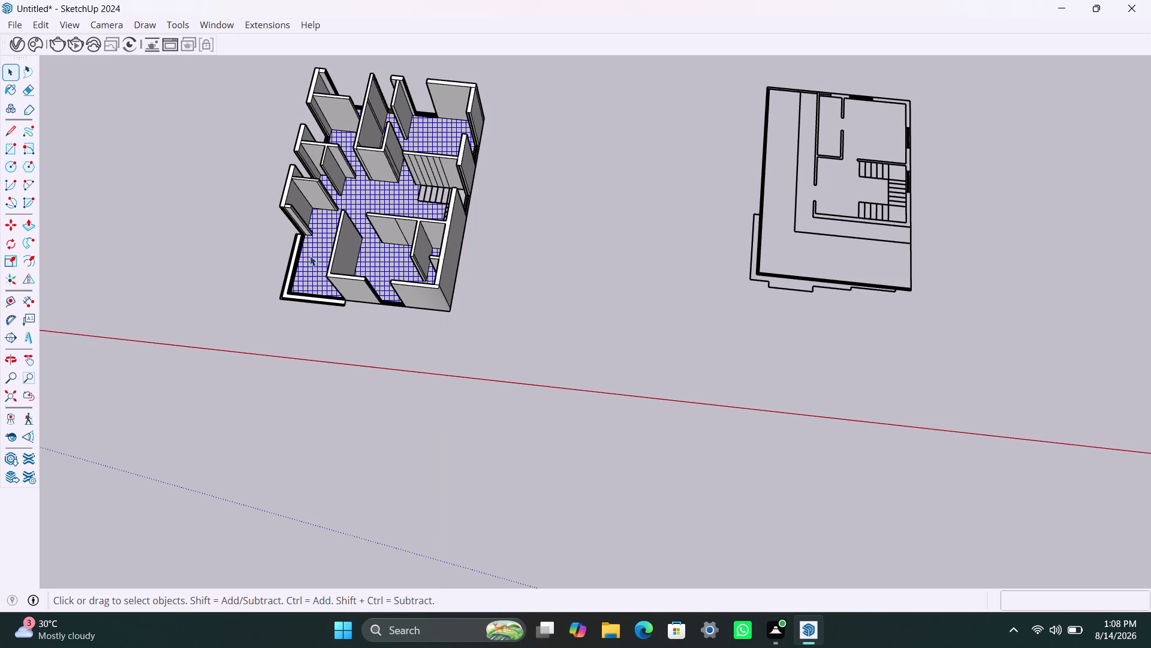
click(313, 252)
key(Delete)
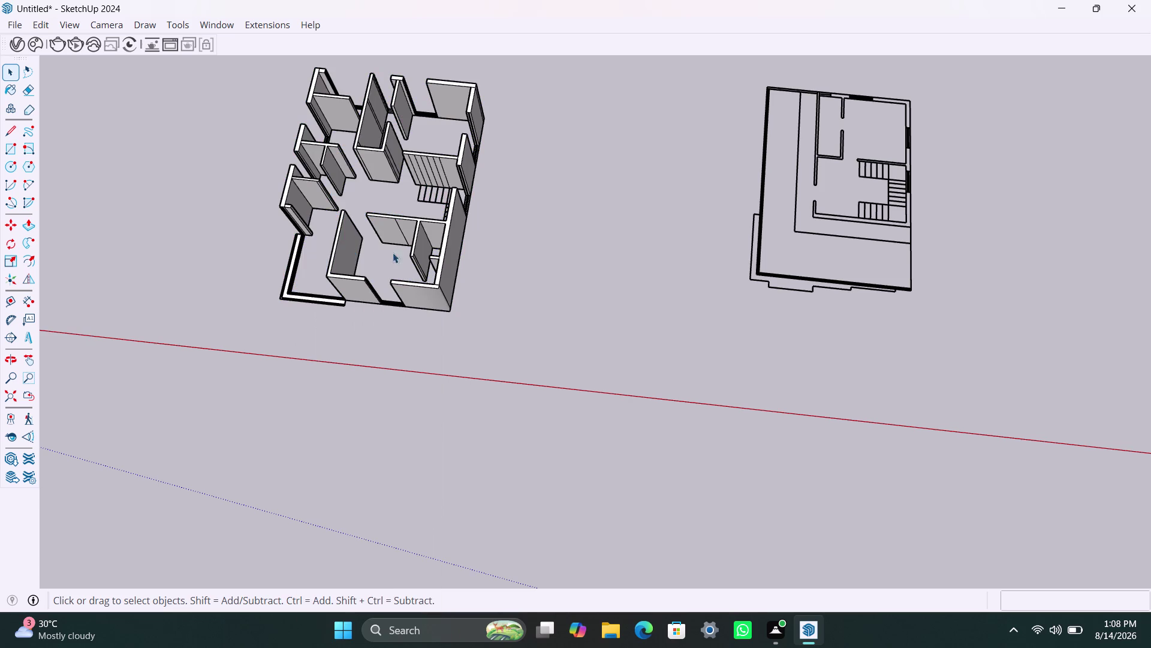
Run Fixit 101 again on the floorless walls and accept the results.
click(548, 265)
scroll(down, 3)
drag(244, 93, 250, 143)
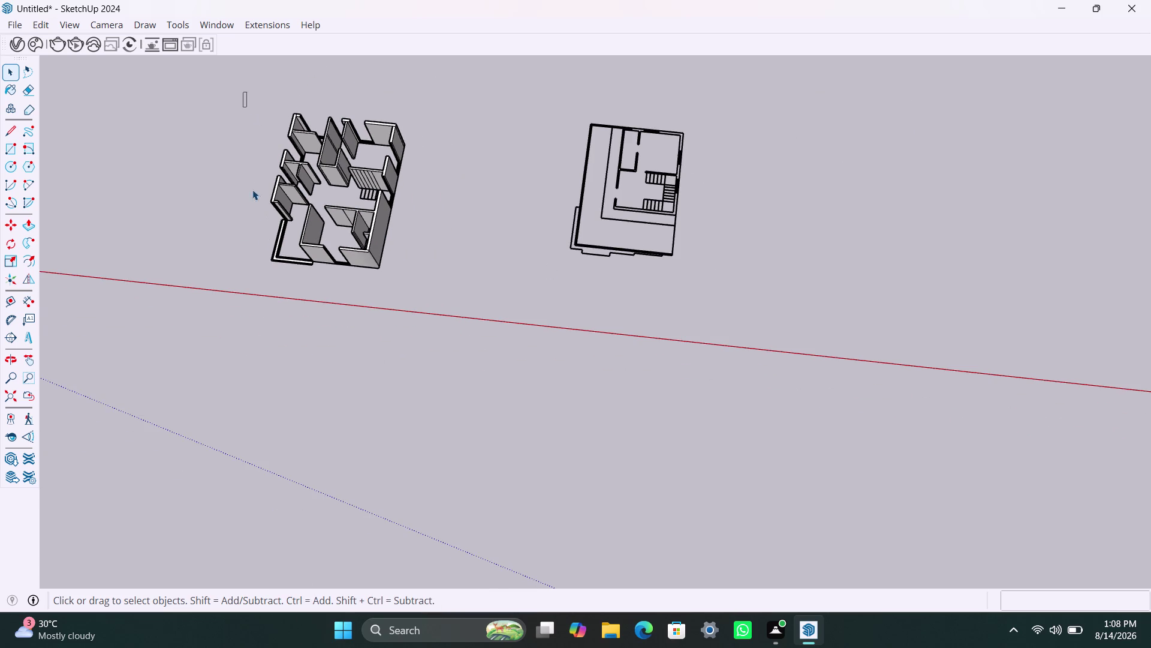
drag(250, 142, 439, 293)
right_click(319, 170)
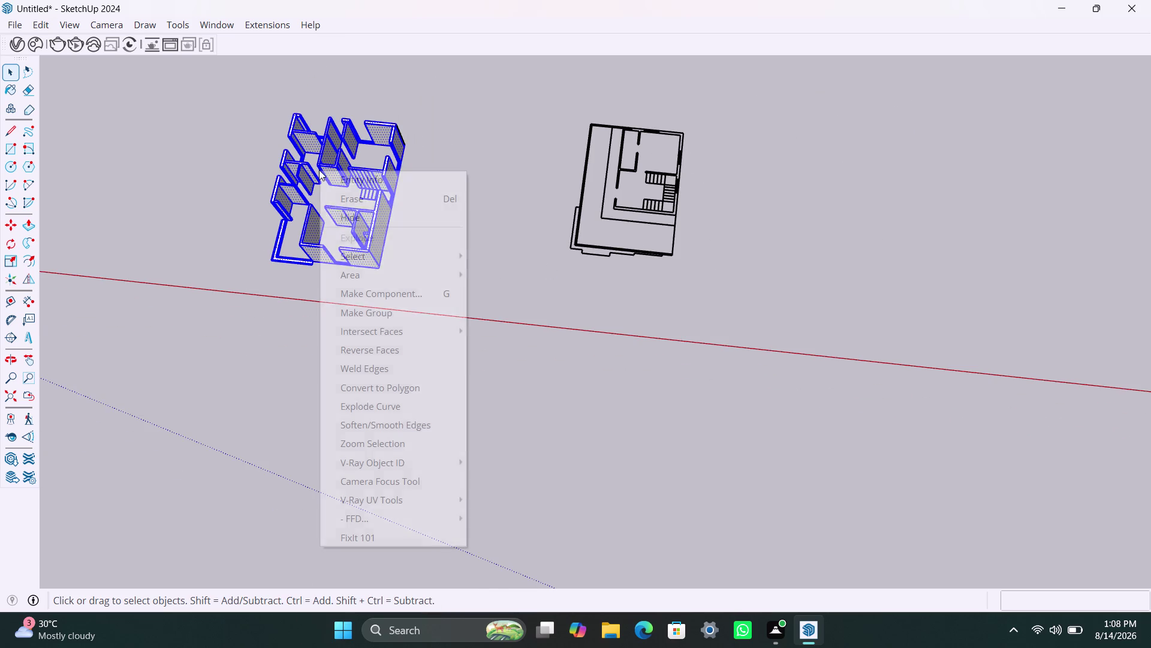
click(409, 542)
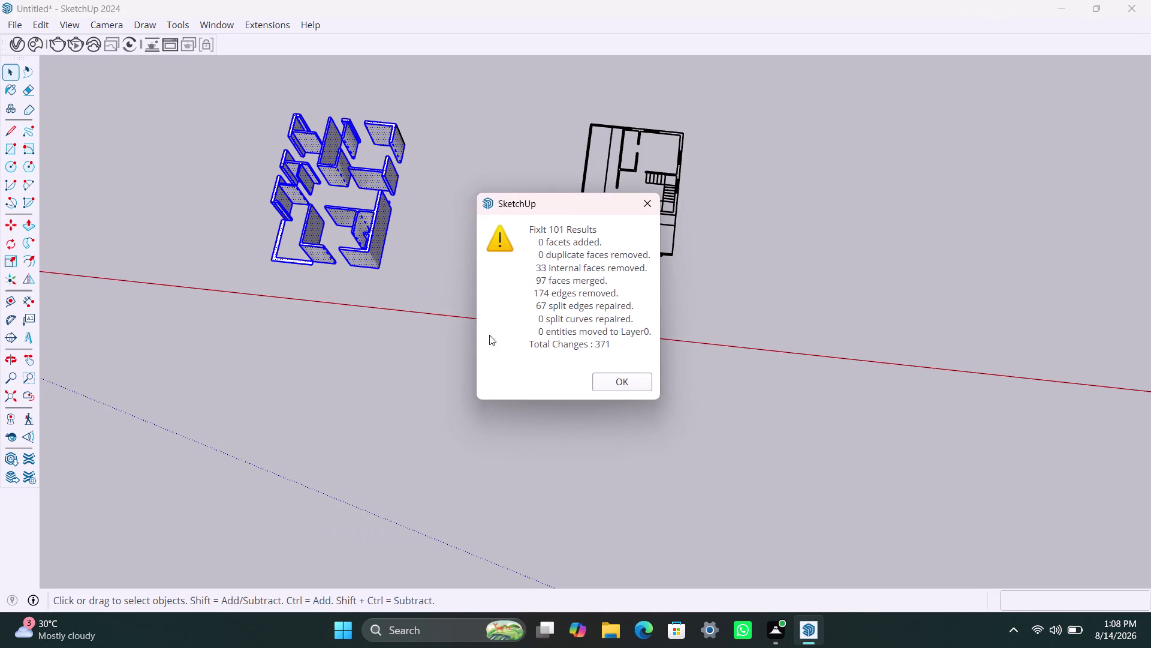
click(619, 383)
click(409, 240)
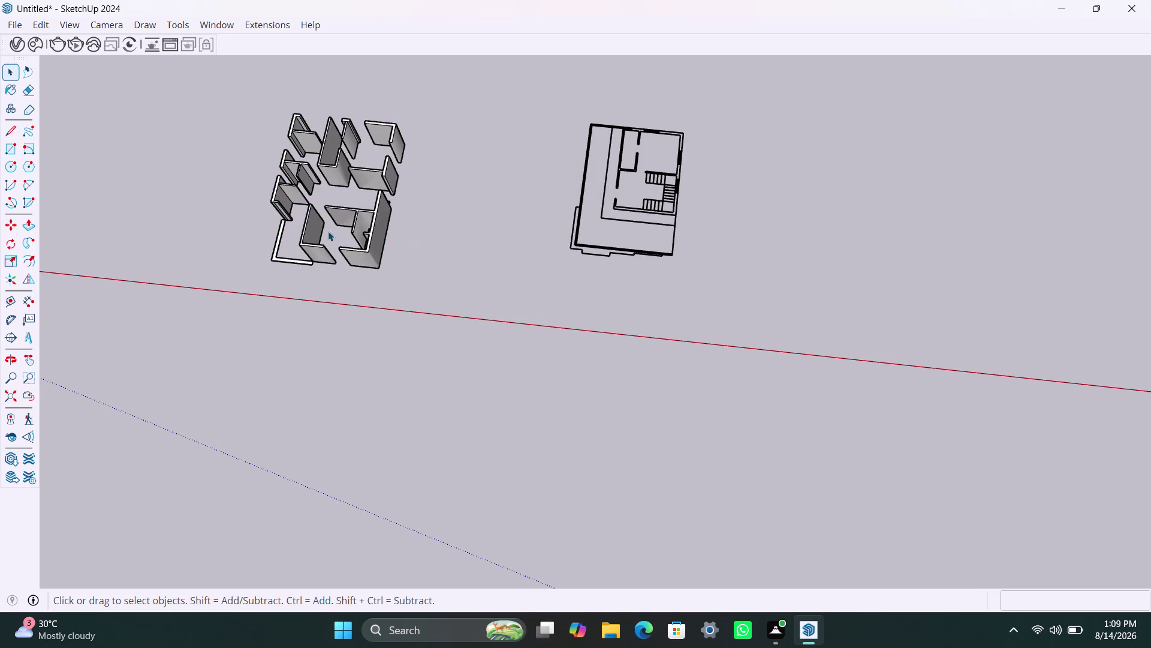
Inspect the cleaned walls up close and undo the last change.
scroll(up, 3)
middle_drag(208, 307, 234, 319)
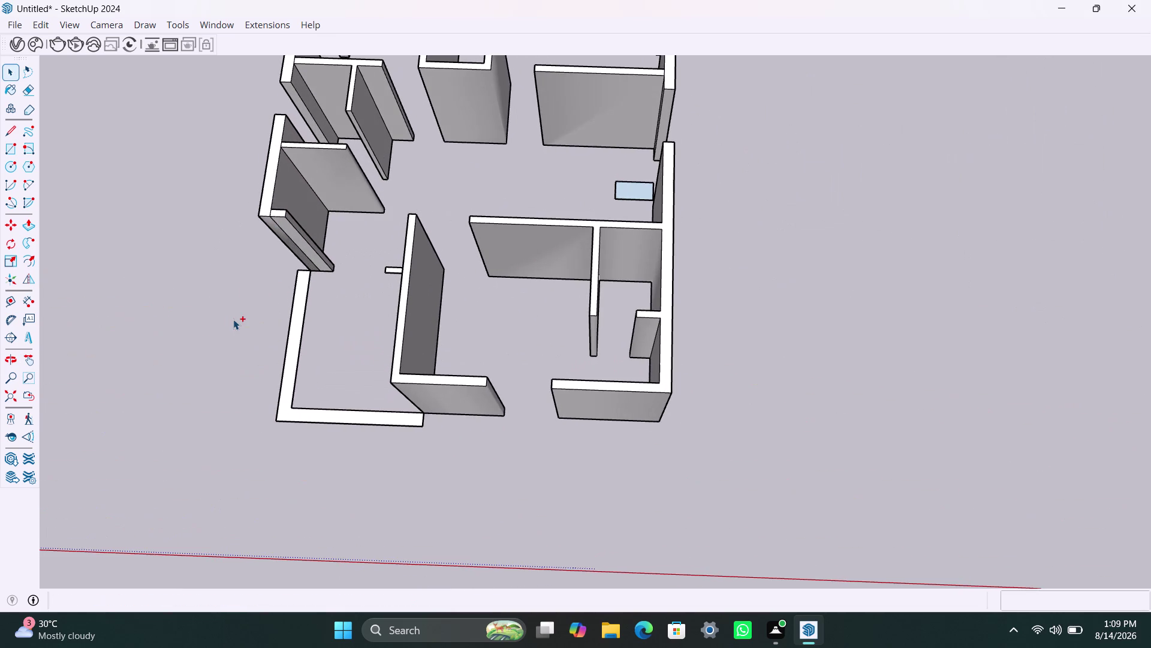
key(ctrl+z)
scroll(down, 3)
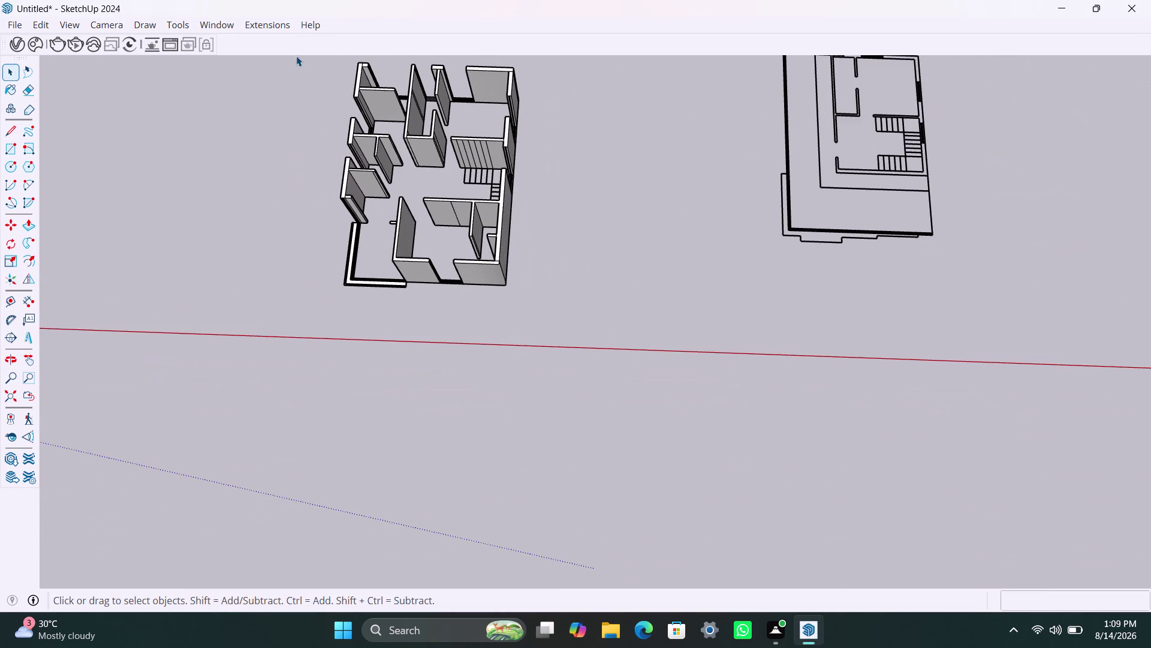
drag(316, 53, 525, 305)
scroll(up, 3)
scroll(down, 3)
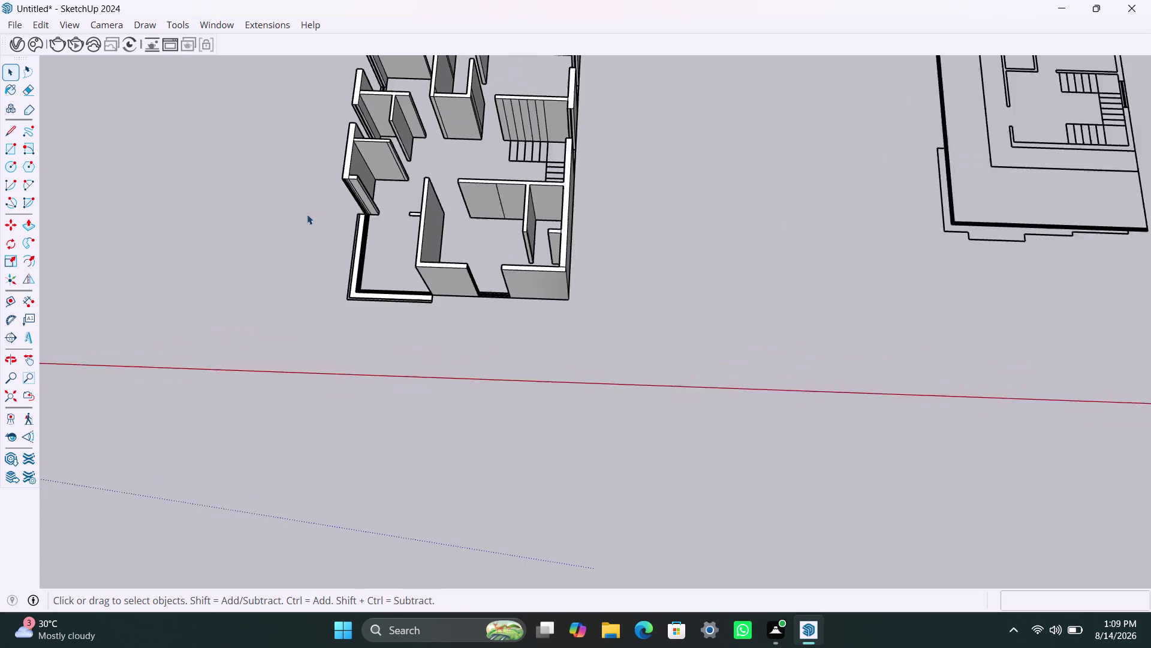
scroll(down, 3)
Window-select part of the walls from above, then clear the selection.
drag(316, 51, 379, 266)
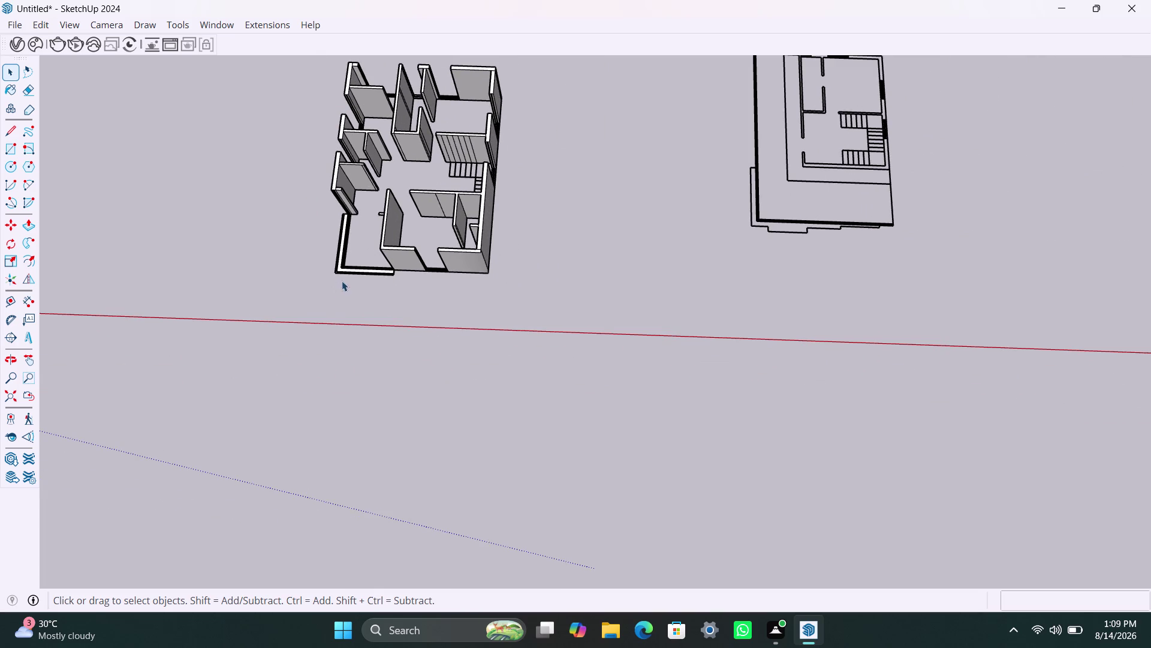
scroll(down, 3)
middle_drag(325, 292, 338, 308)
click(305, 126)
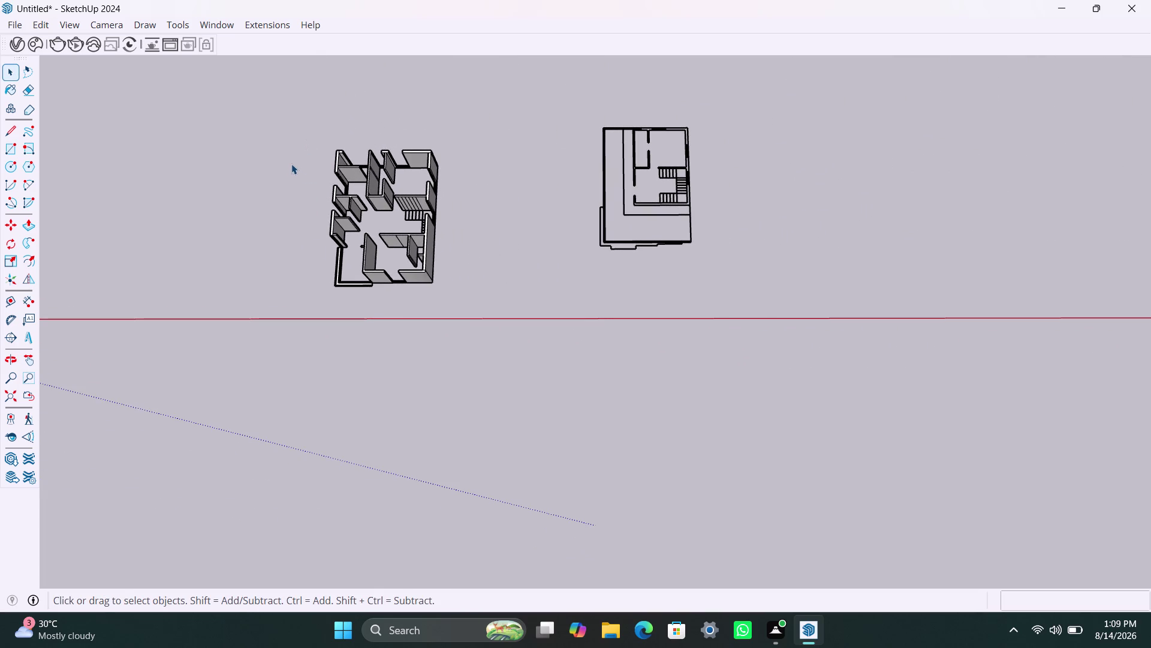
key(space)
key(Escape)
key(Escape)
Window-select the loose walls geometry and group it into one object.
drag(301, 111, 460, 297)
right_click(401, 257)
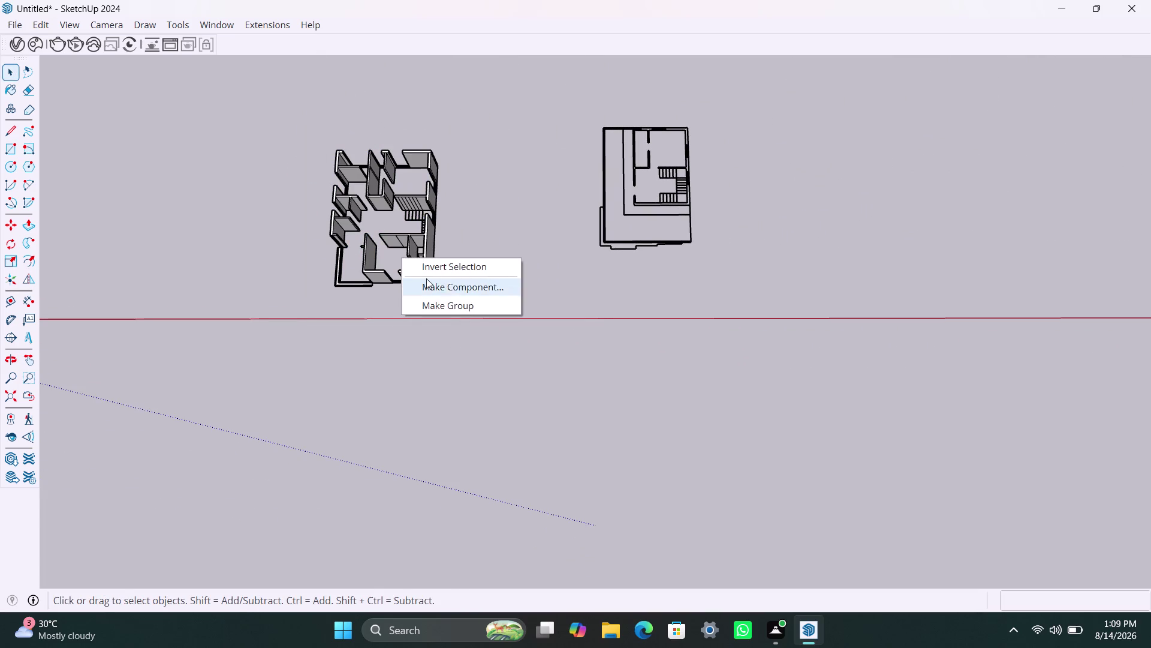
drag(309, 122, 459, 297)
right_click(421, 254)
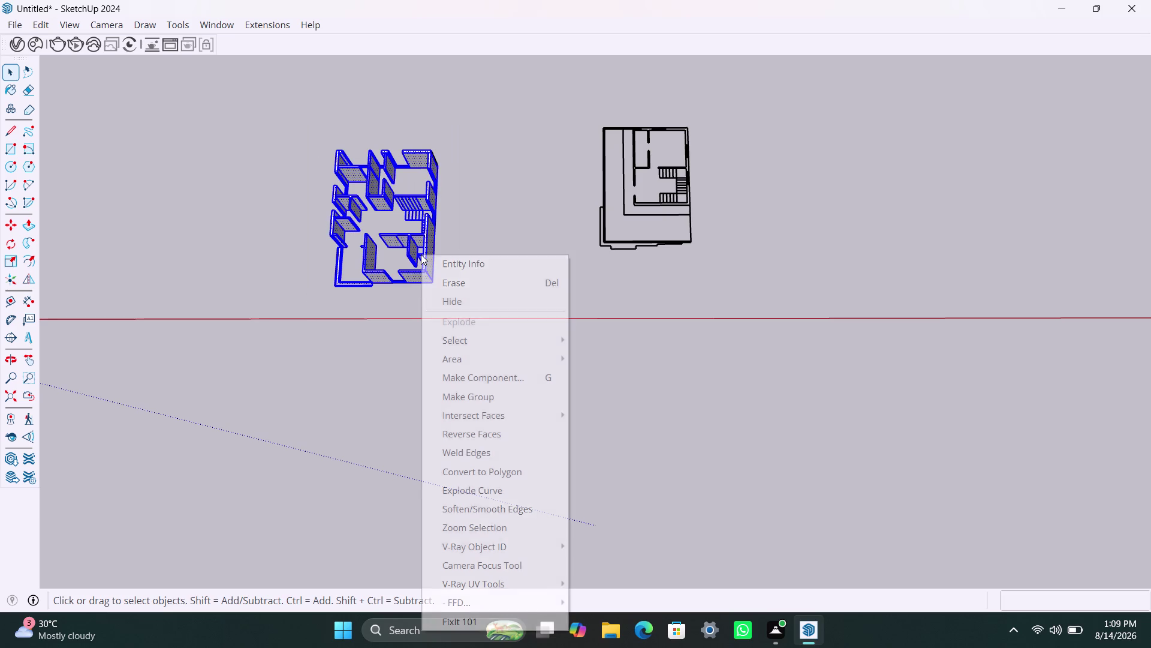
click(480, 389)
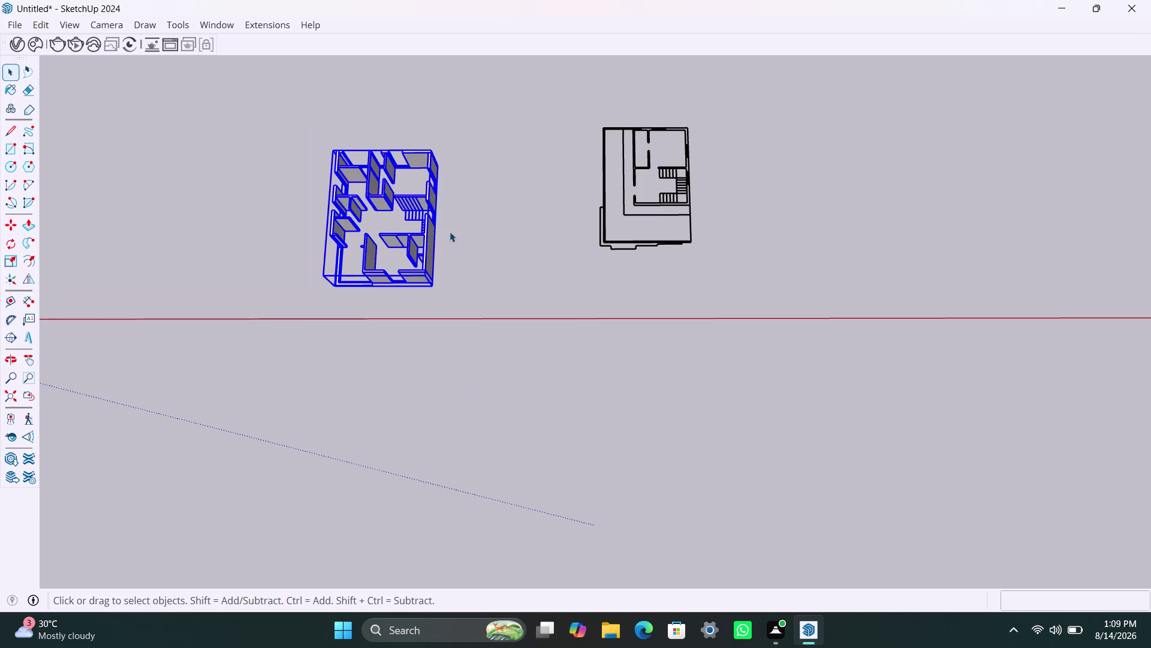
Select the whole wall group, run FixIt 101 and accept the results.
click(450, 232)
drag(300, 126, 417, 333)
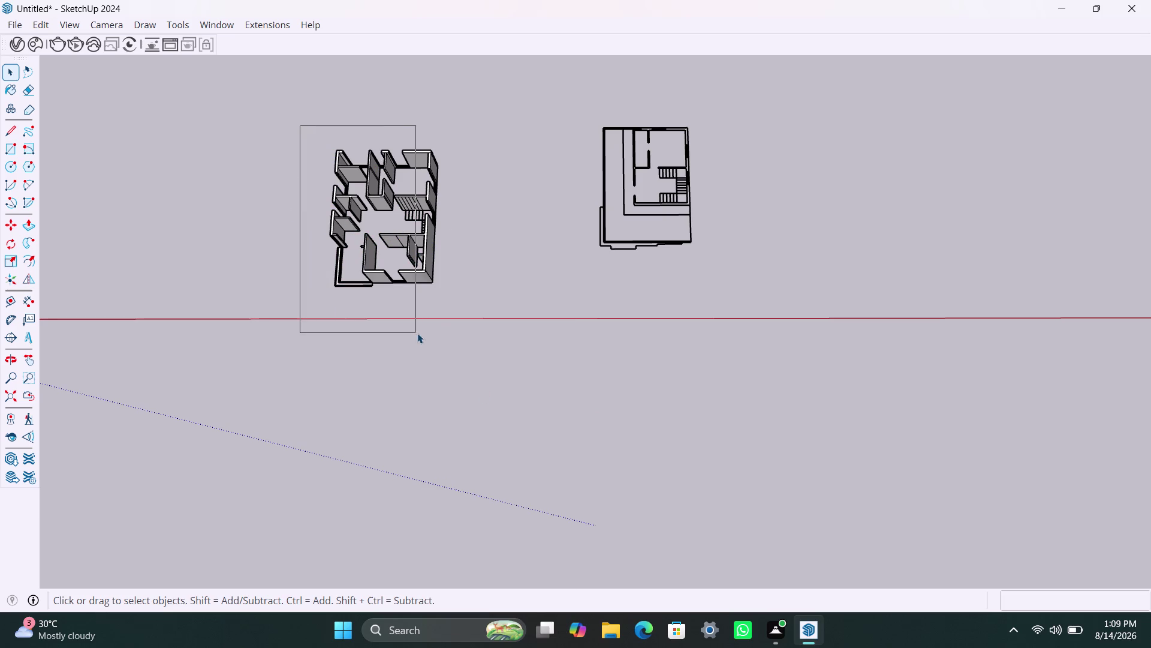
drag(417, 334, 451, 290)
right_click(409, 252)
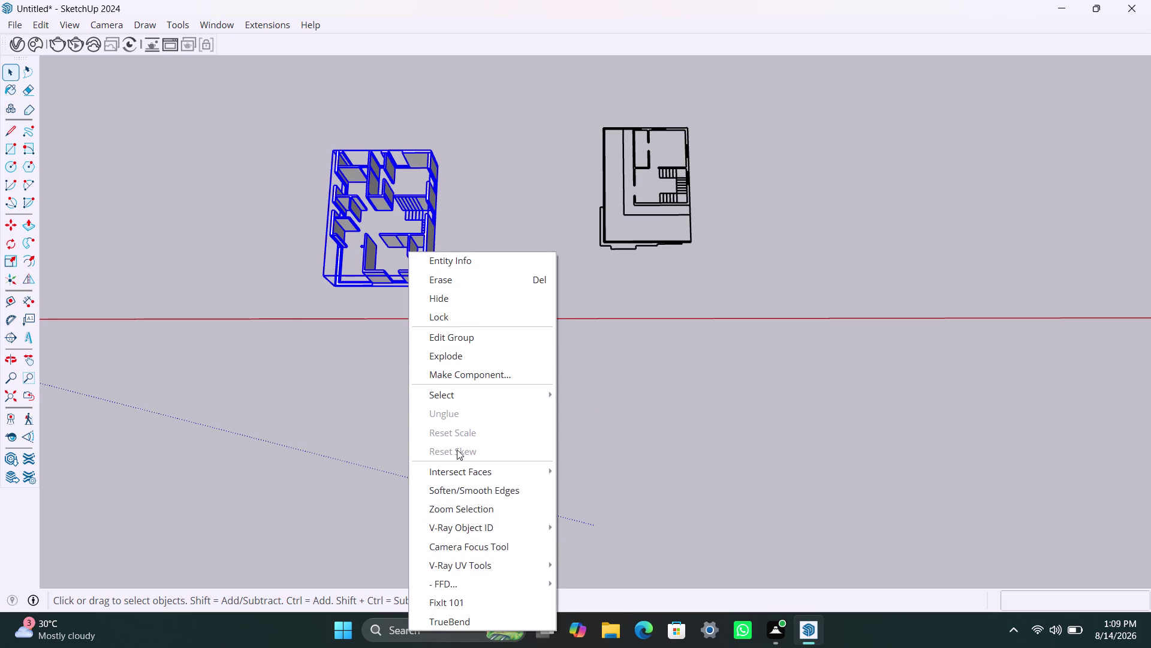
click(475, 608)
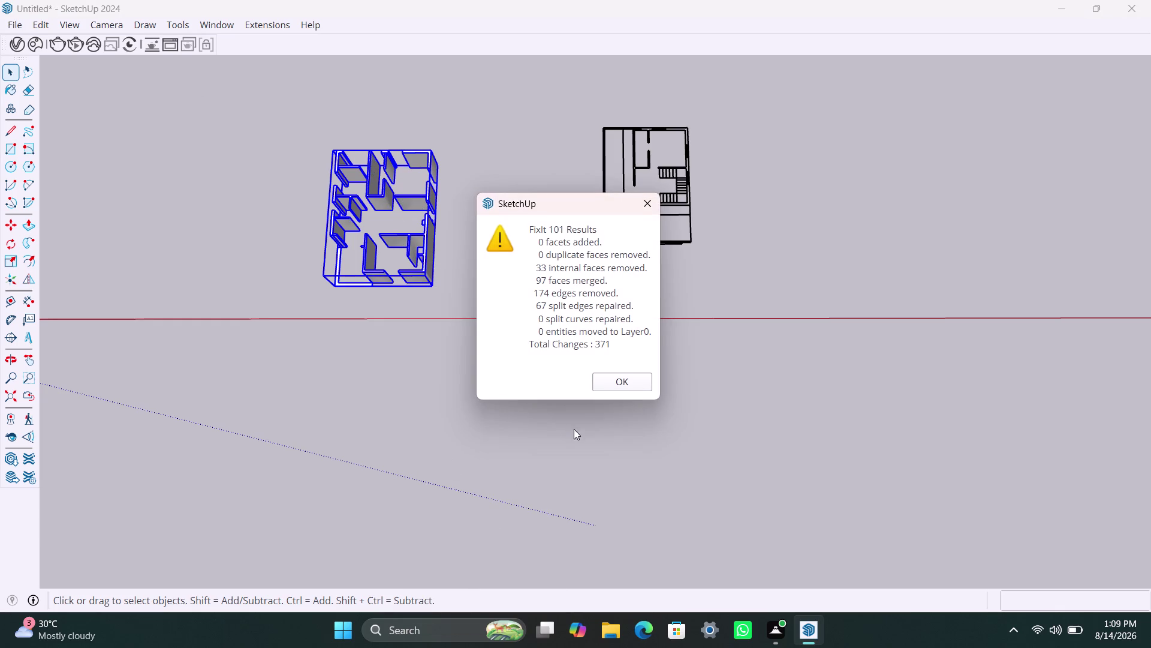
click(603, 383)
scroll(up, 3)
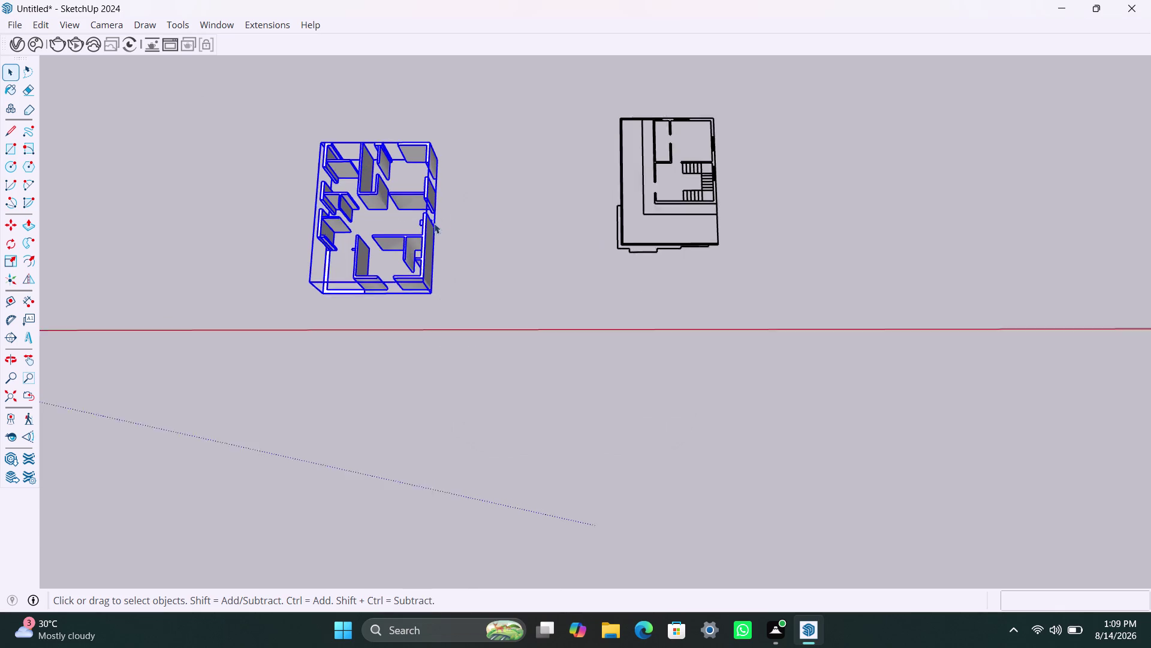
scroll(up, 3)
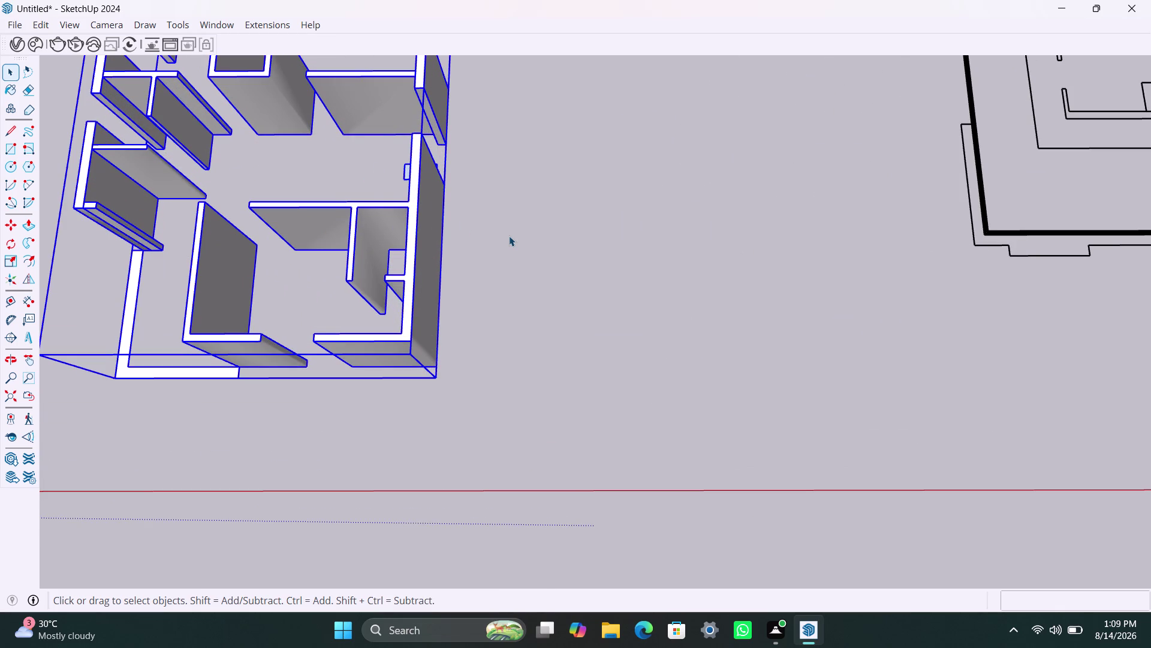
click(509, 234)
Undo one change and orbit around the cleaned wall model.
scroll(down, 3)
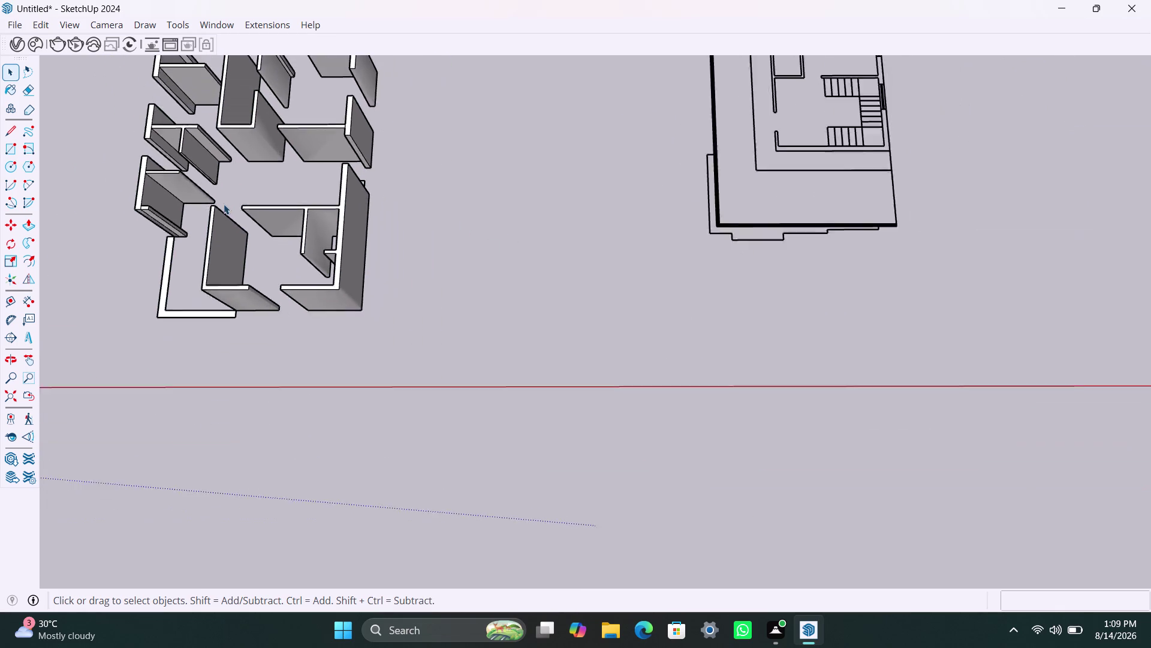
scroll(down, 3)
key(ctrl+z)
scroll(down, 3)
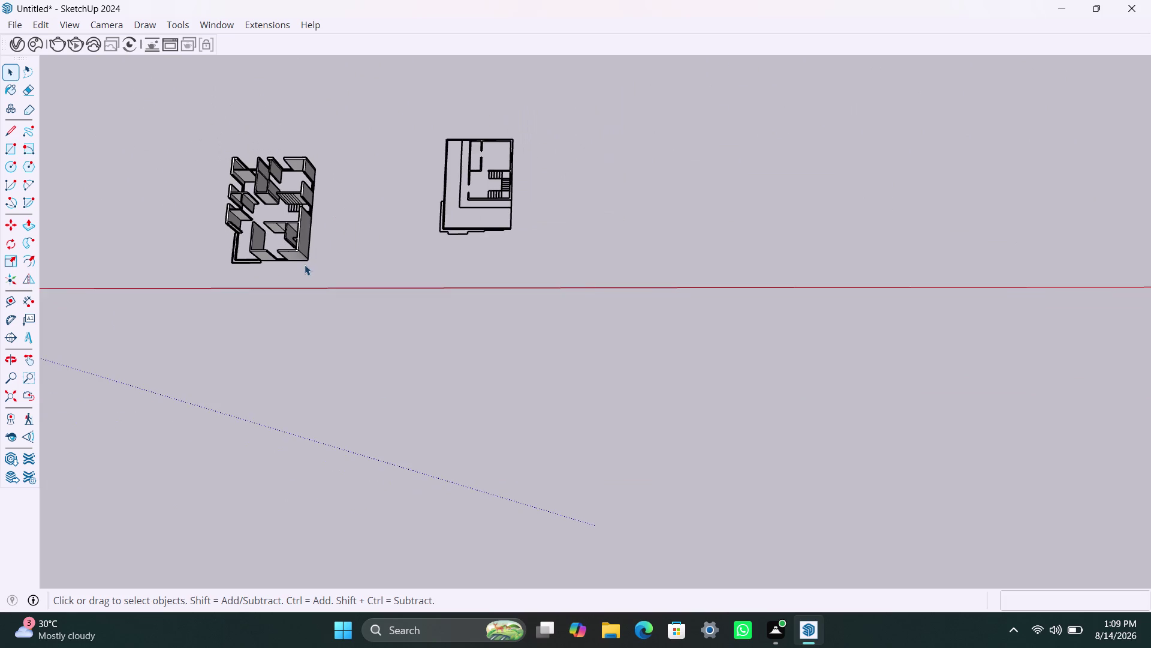
middle_drag(303, 264, 169, 273)
scroll(up, 3)
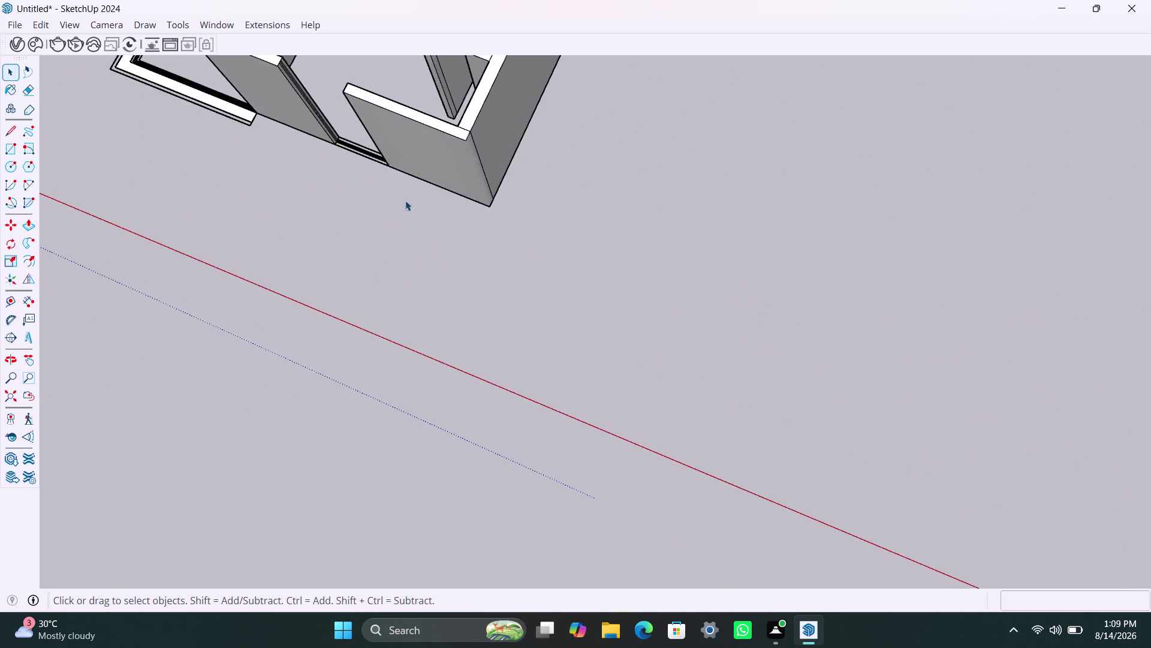
scroll(up, 3)
middle_drag(500, 248, 371, 234)
scroll(down, 3)
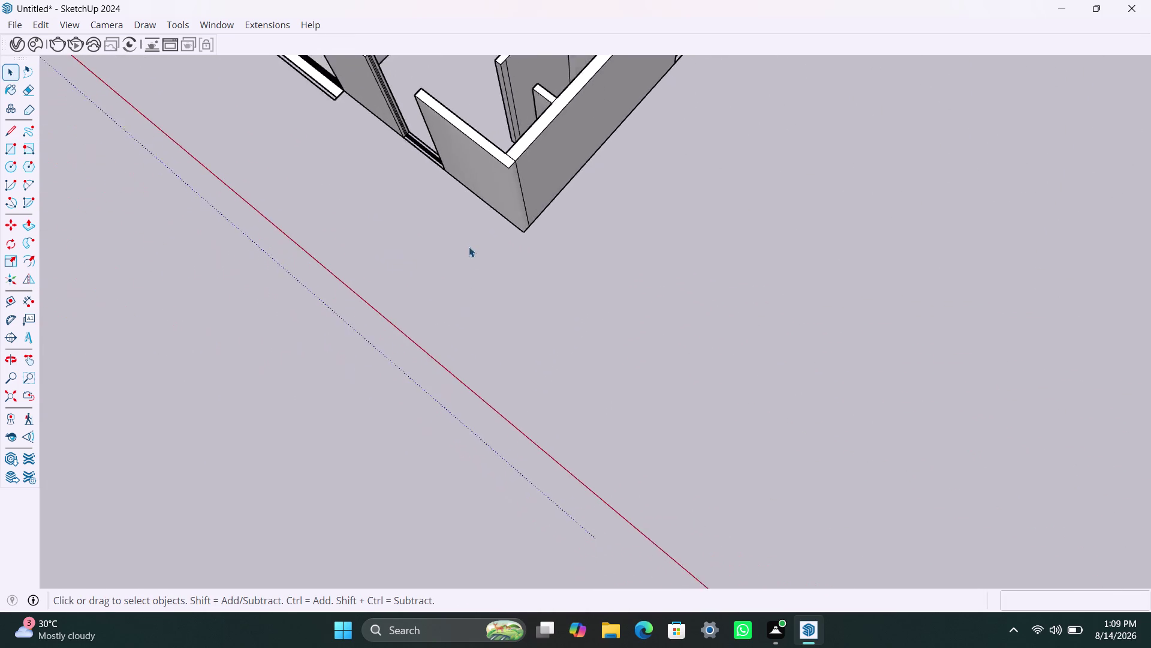
scroll(down, 3)
middle_drag(562, 296, 460, 373)
scroll(up, 3)
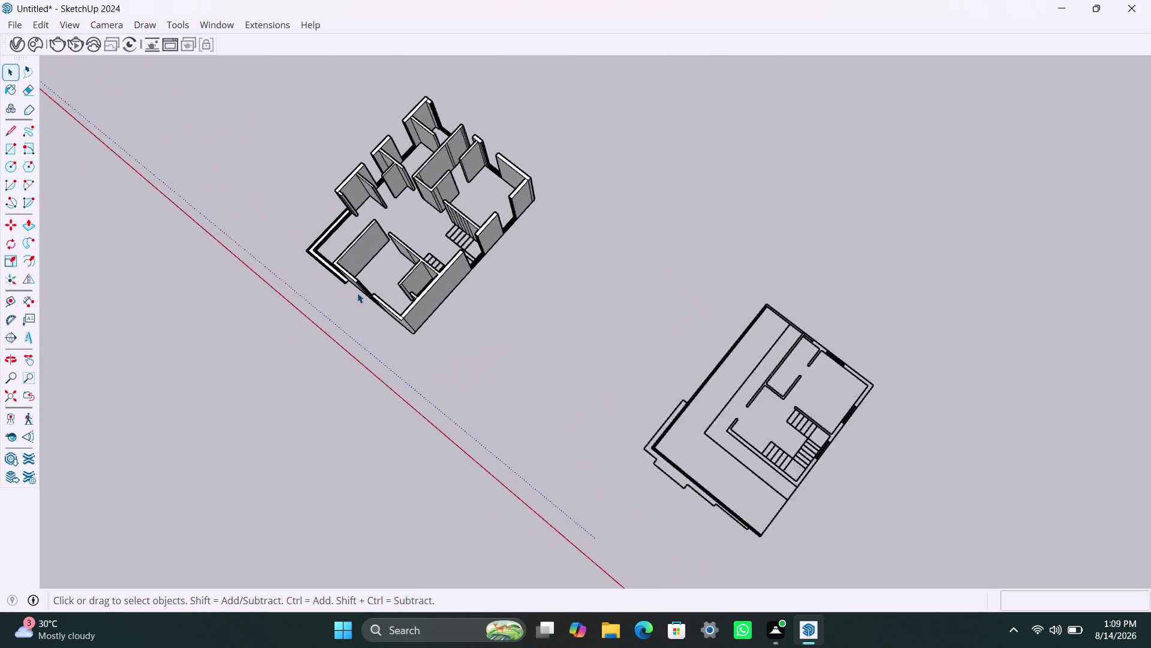
scroll(up, 3)
Erase the stray parallel lines splitting the slanted wall face.
click(365, 184)
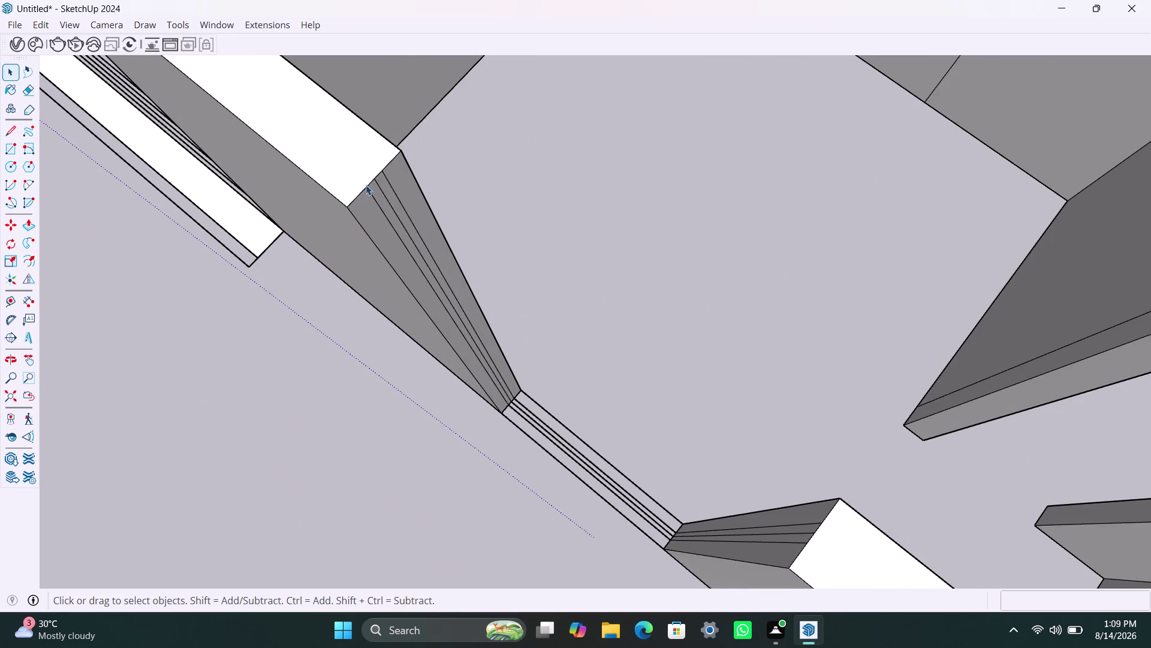
double_click(368, 183)
click(375, 183)
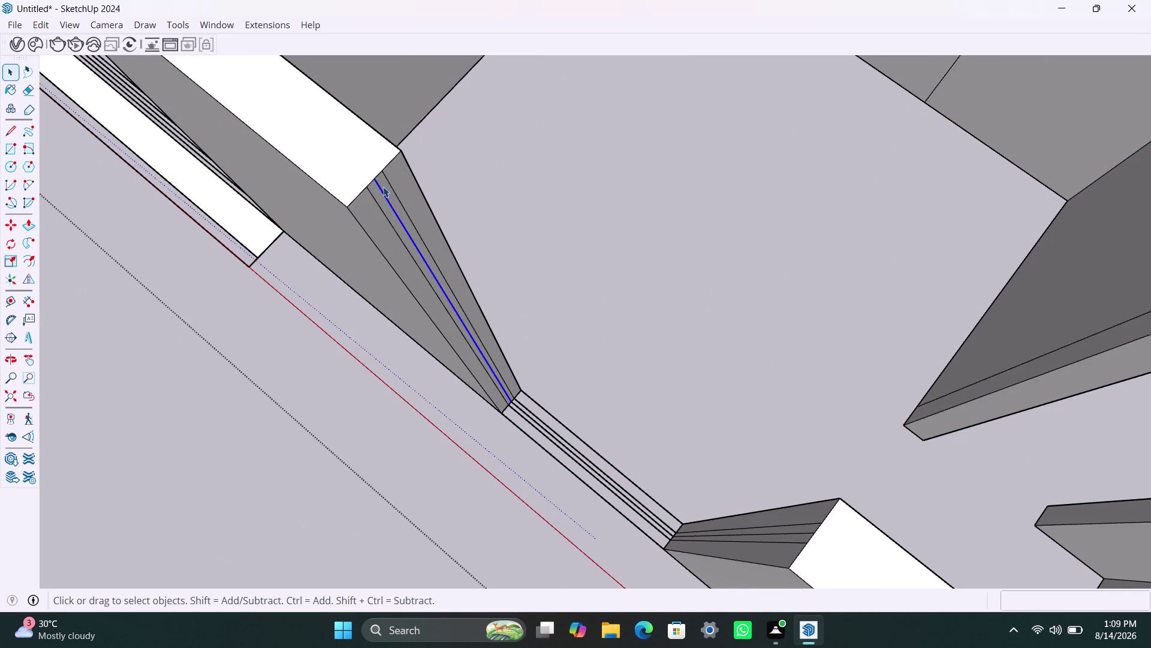
key(Delete)
click(394, 190)
key(Delete)
click(385, 214)
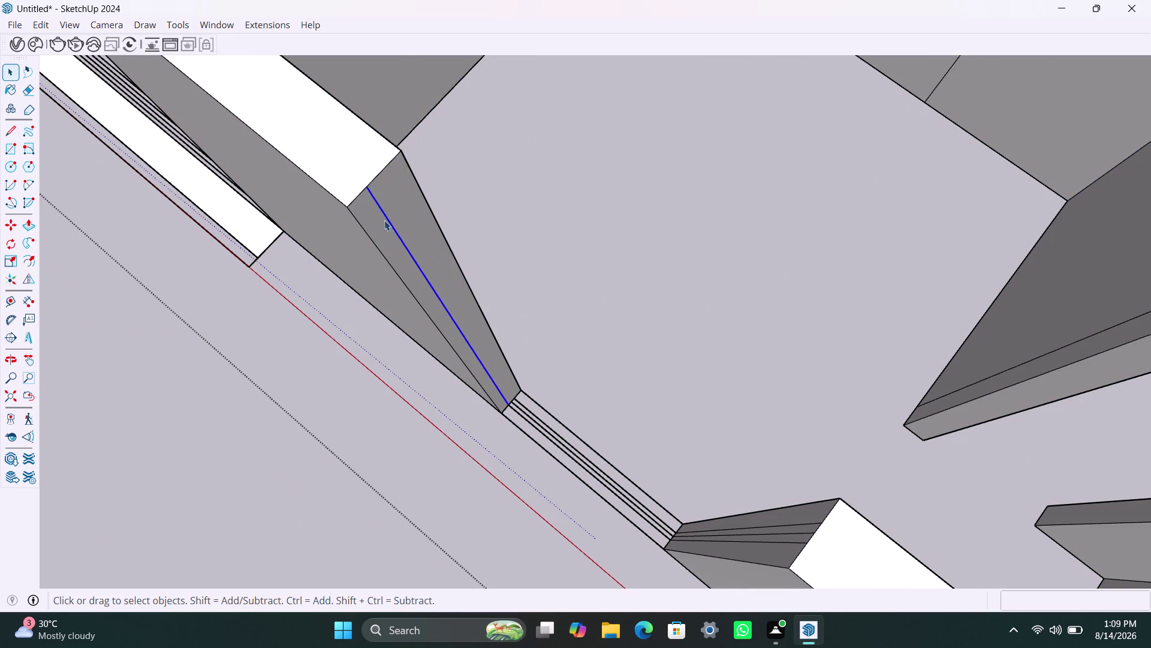
key(Delete)
click(366, 190)
Select the slanted face's upper edge and view its context menu without choosing anything.
scroll(up, 3)
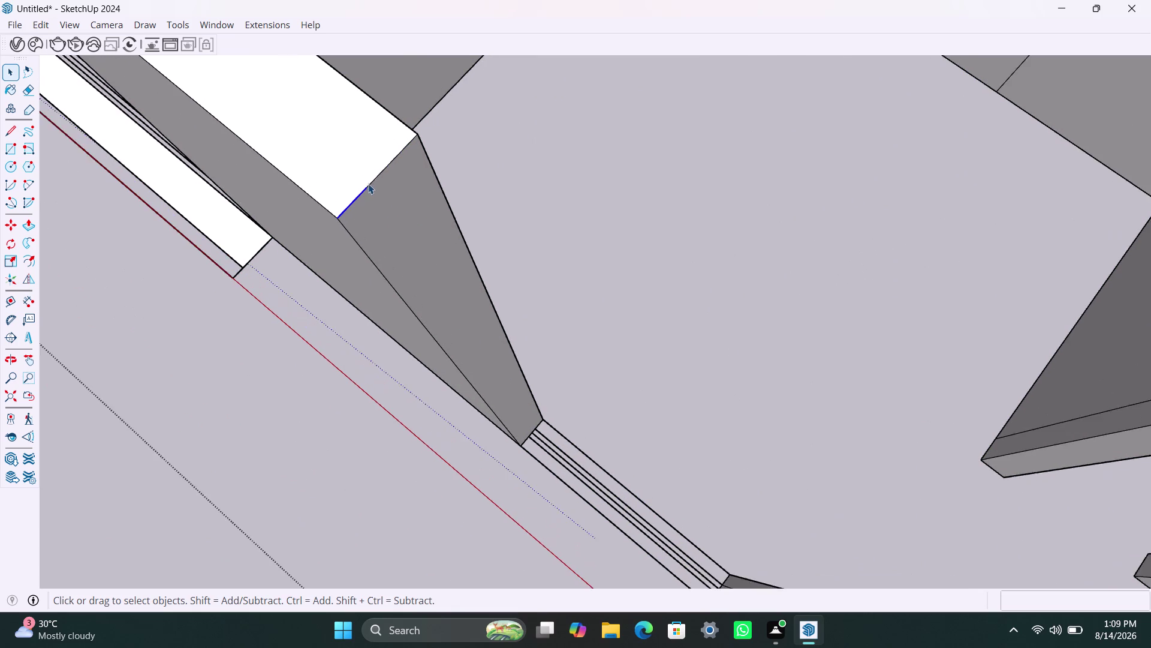
scroll(up, 3)
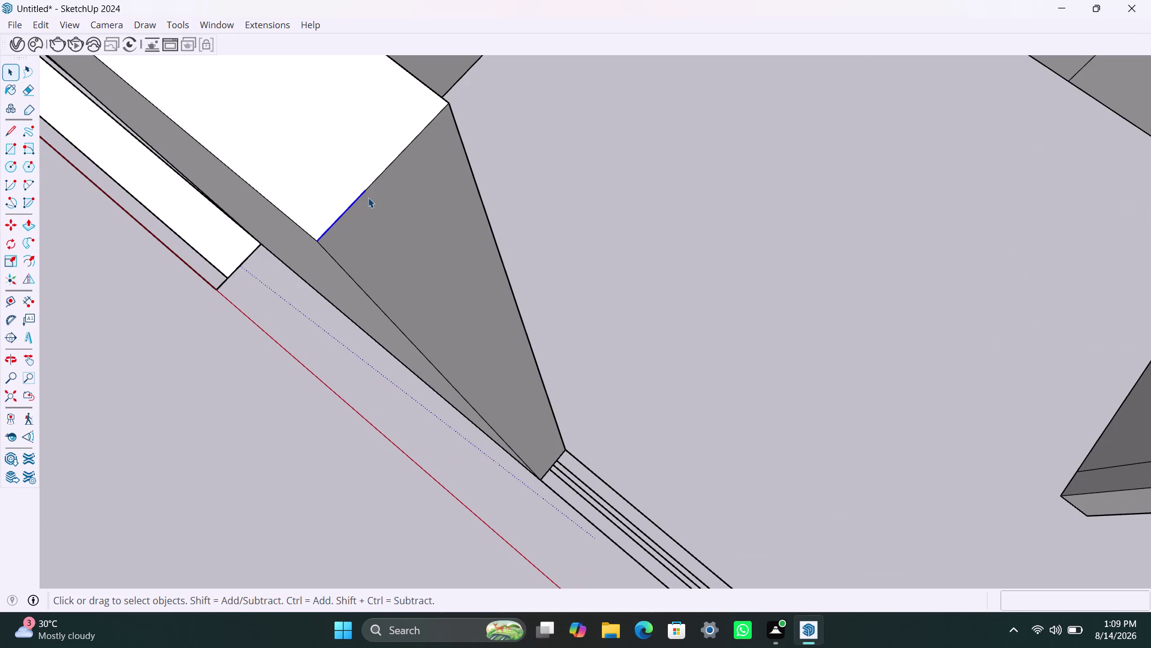
click(379, 177)
scroll(up, 3)
click(407, 132)
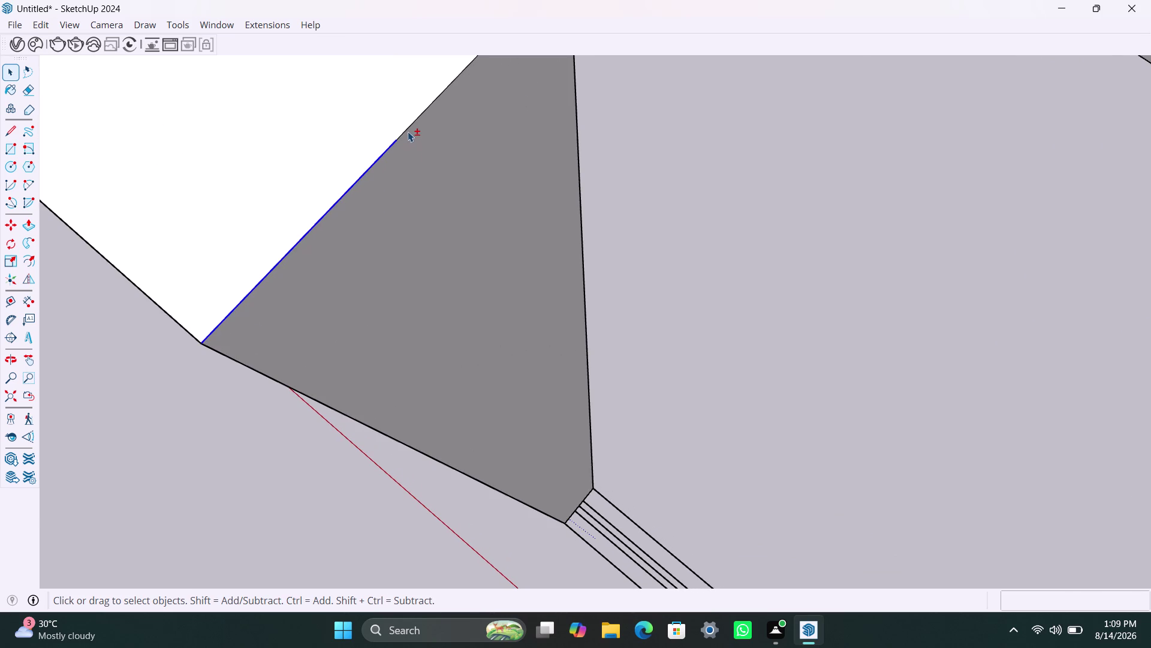
scroll(down, 3)
click(473, 81)
scroll(down, 3)
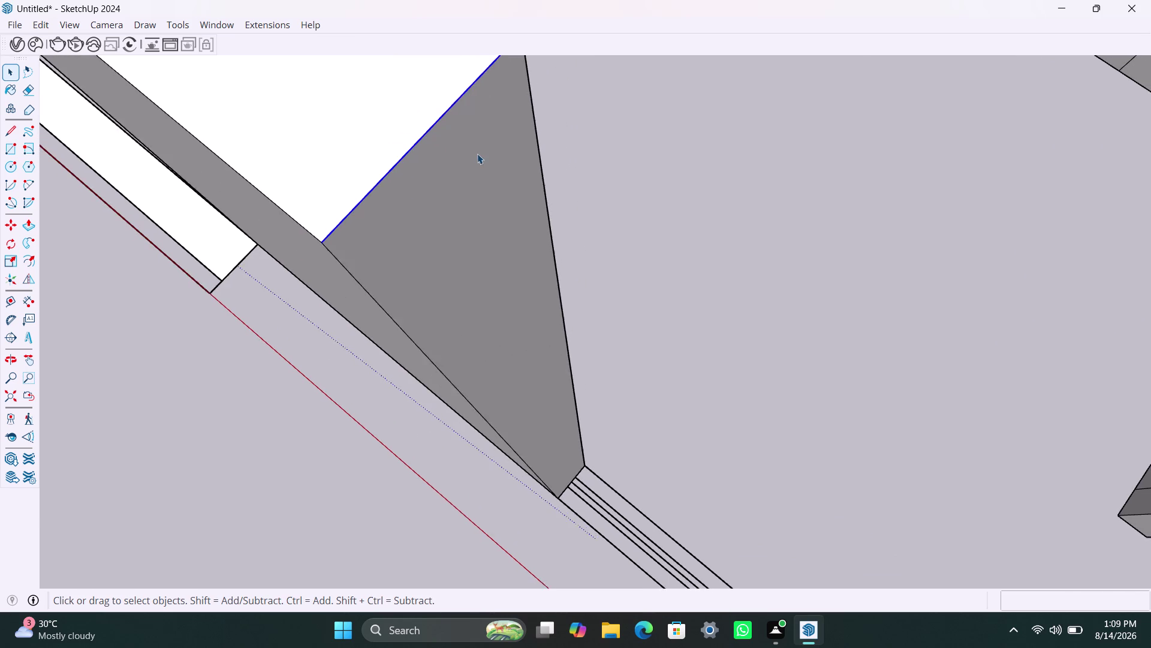
scroll(down, 3)
right_click(466, 120)
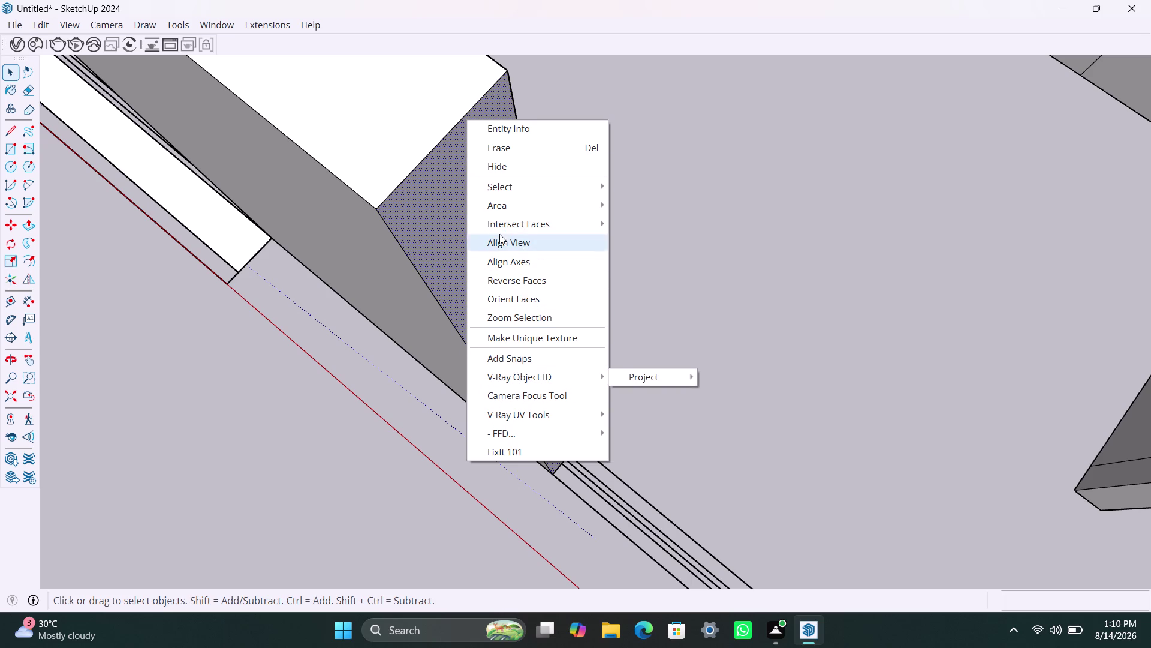
click(407, 174)
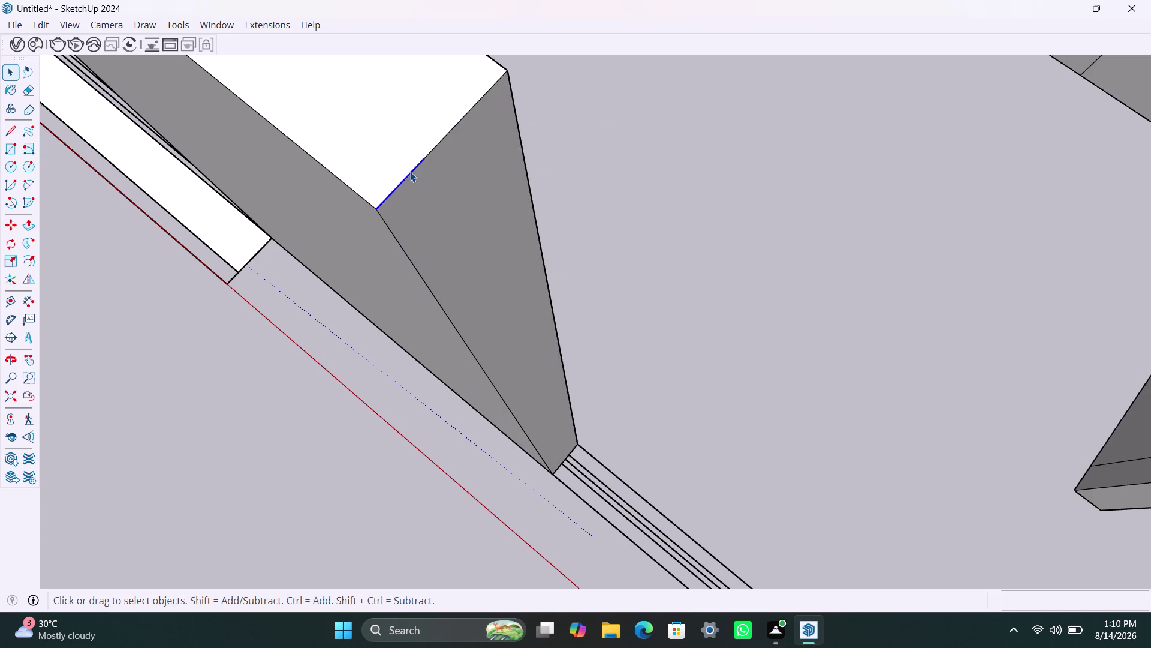
Reselect the upper edge, ending with the slanted face and its edges selected.
click(429, 151)
click(436, 149)
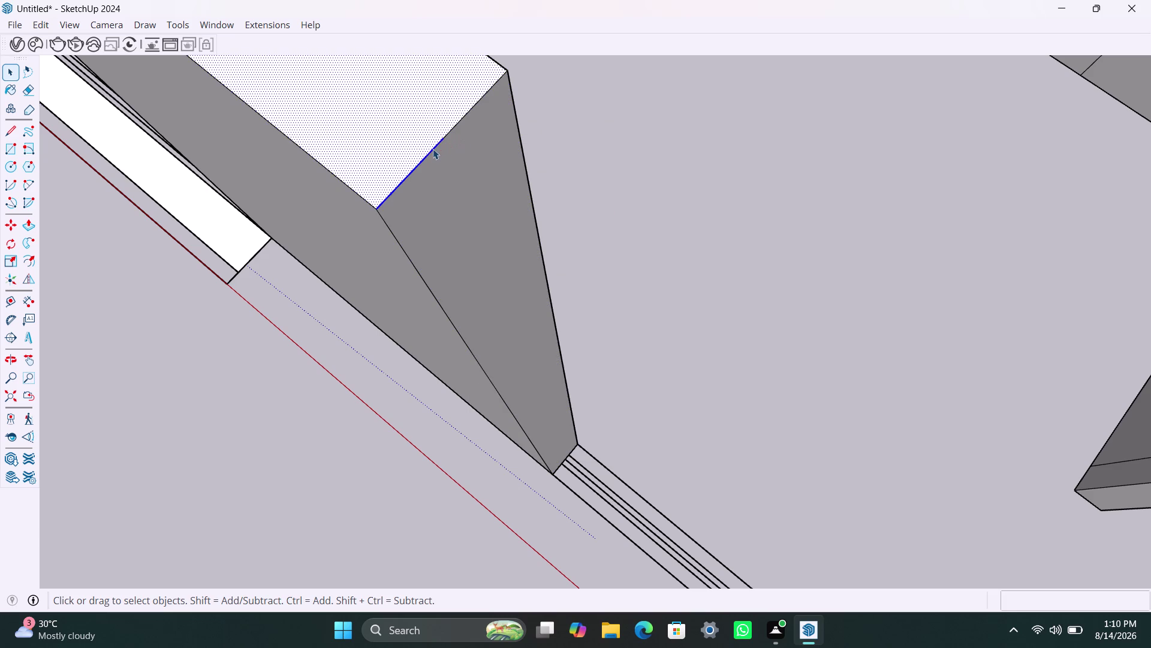
click(465, 116)
click(457, 124)
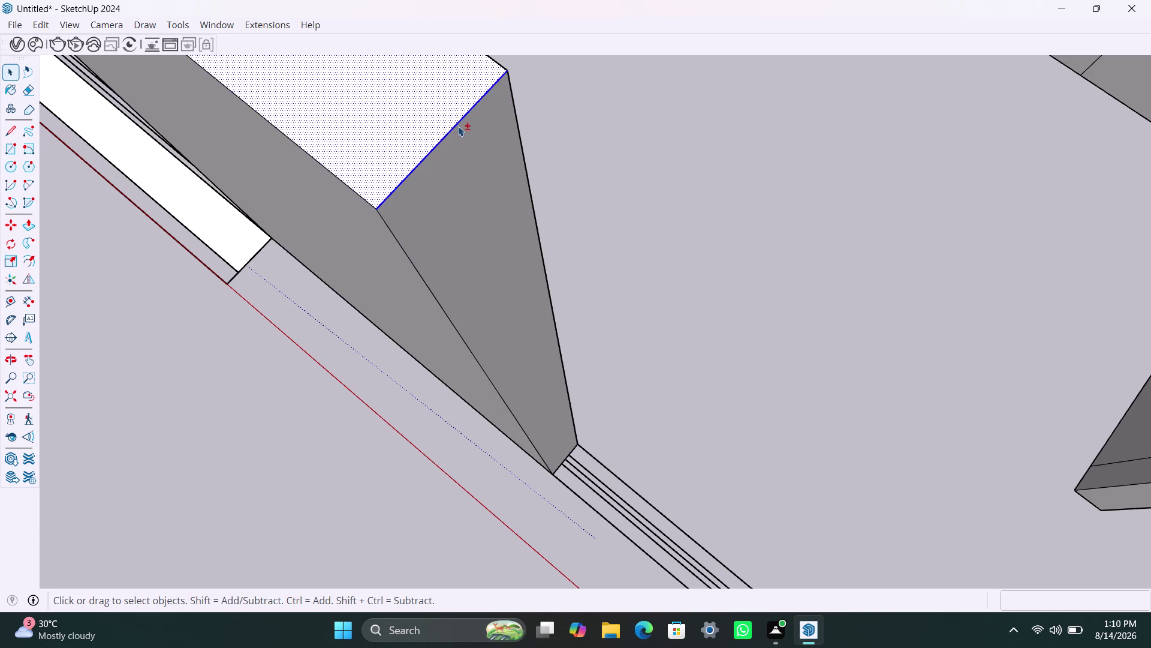
right_click(458, 126)
click(514, 327)
click(605, 224)
click(440, 149)
double_click(425, 158)
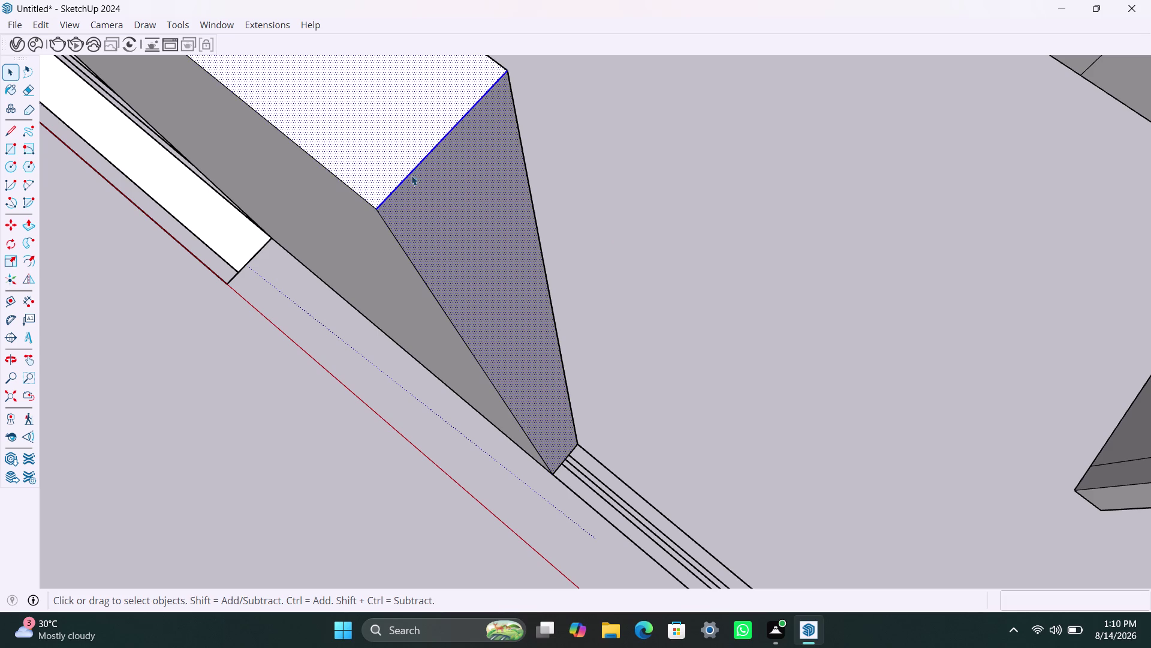
Copy the slanted face's upper edge 3′ down with Move.
click(380, 206)
key(m)
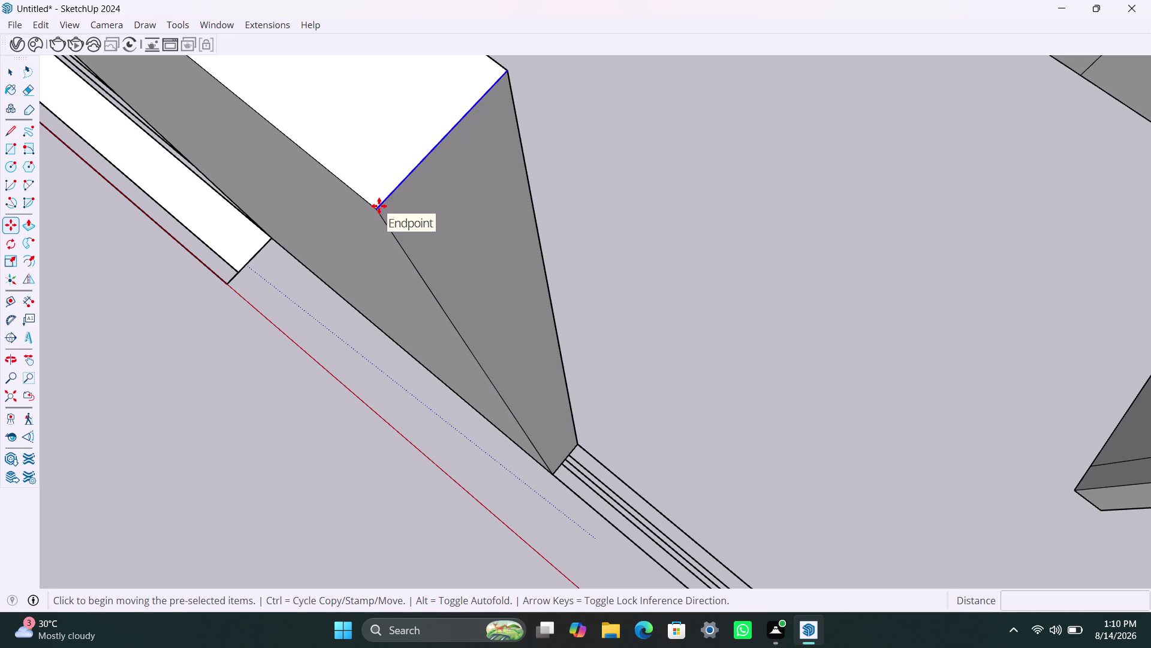
click(379, 207)
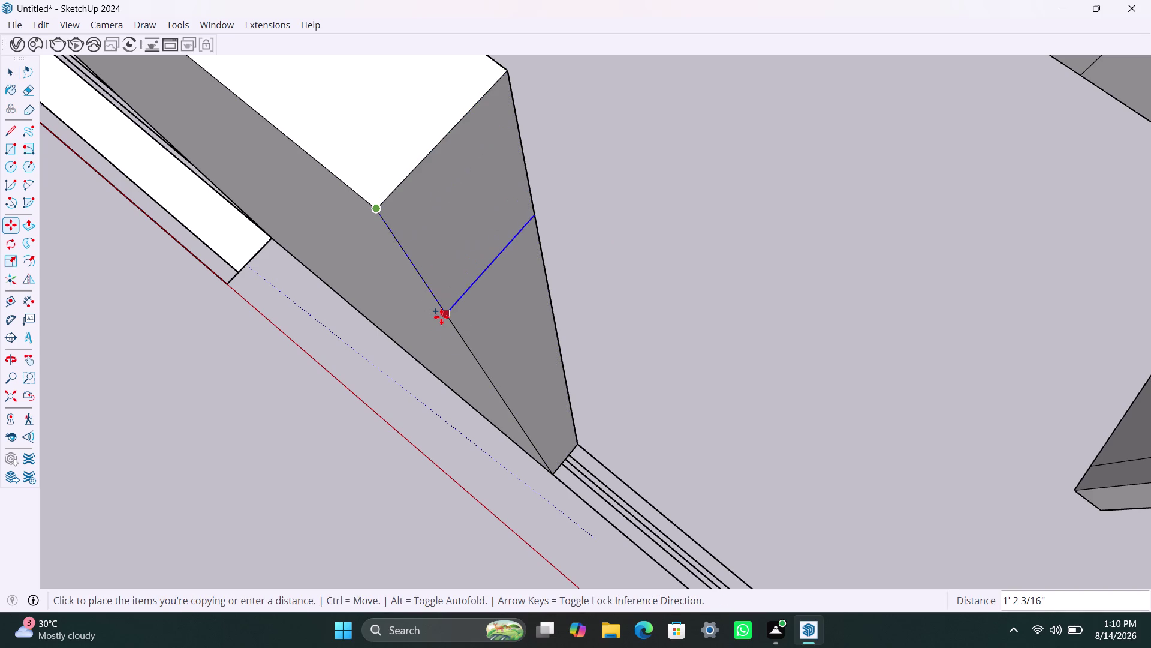
key(3)
key(apostrophe)
key(Return)
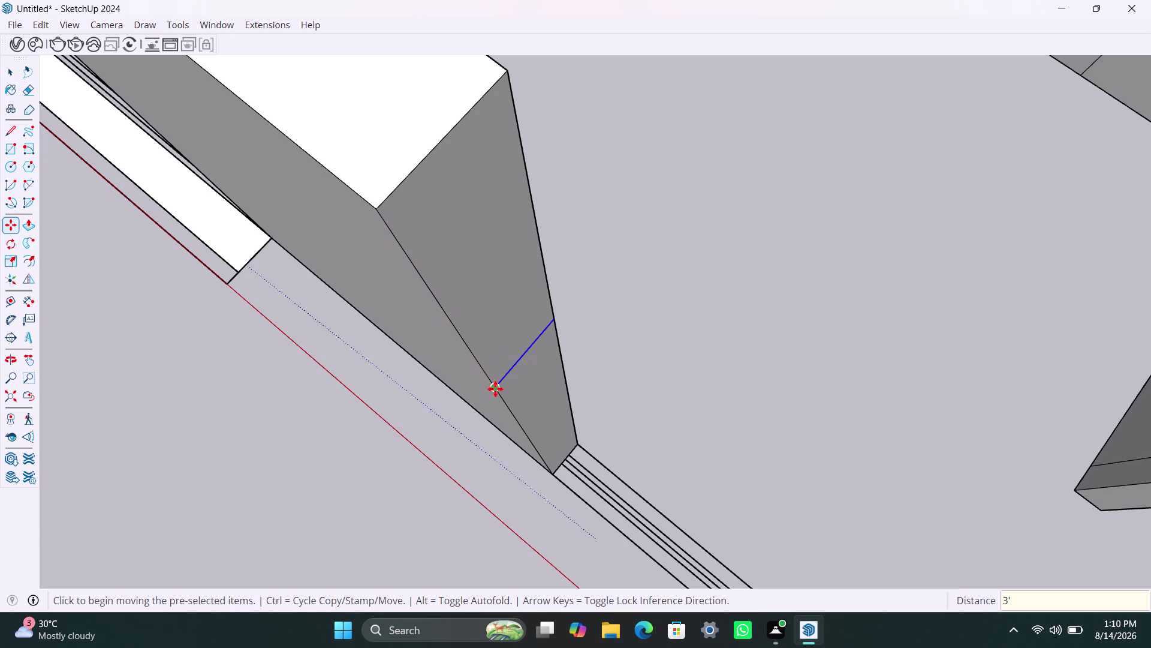
Copy the edge again 4′ further down, then orbit to view the wall end.
key(m)
click(496, 389)
text(4')
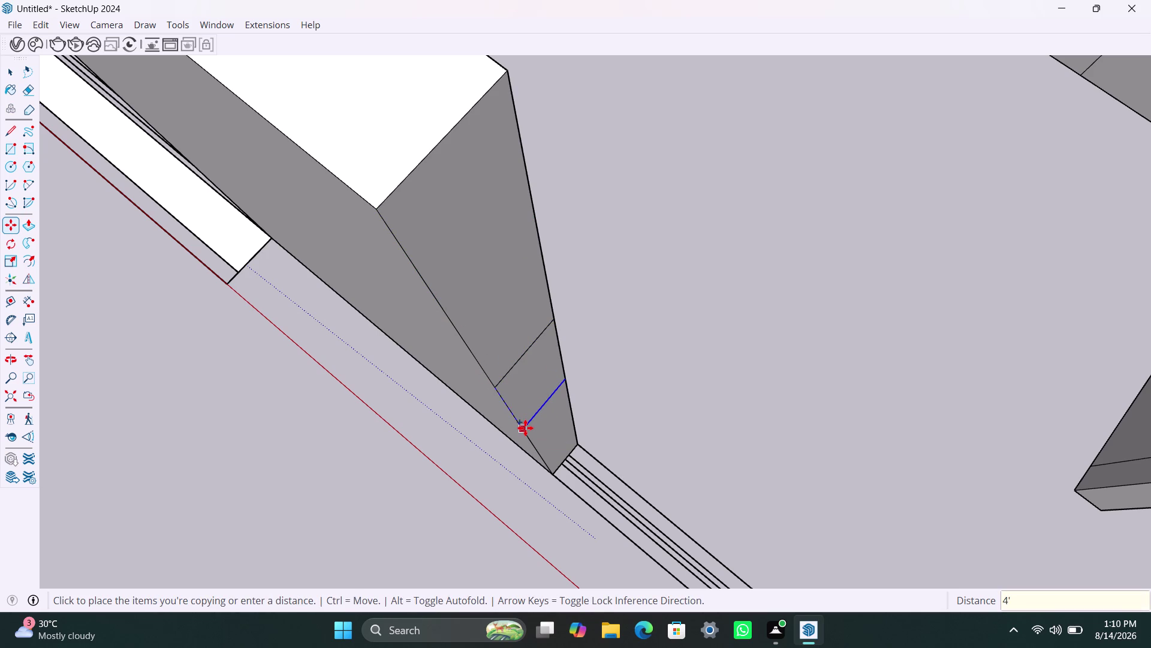
key(Return)
key(space)
scroll(down, 3)
middle_drag(385, 396, 484, 232)
scroll(up, 3)
click(320, 311)
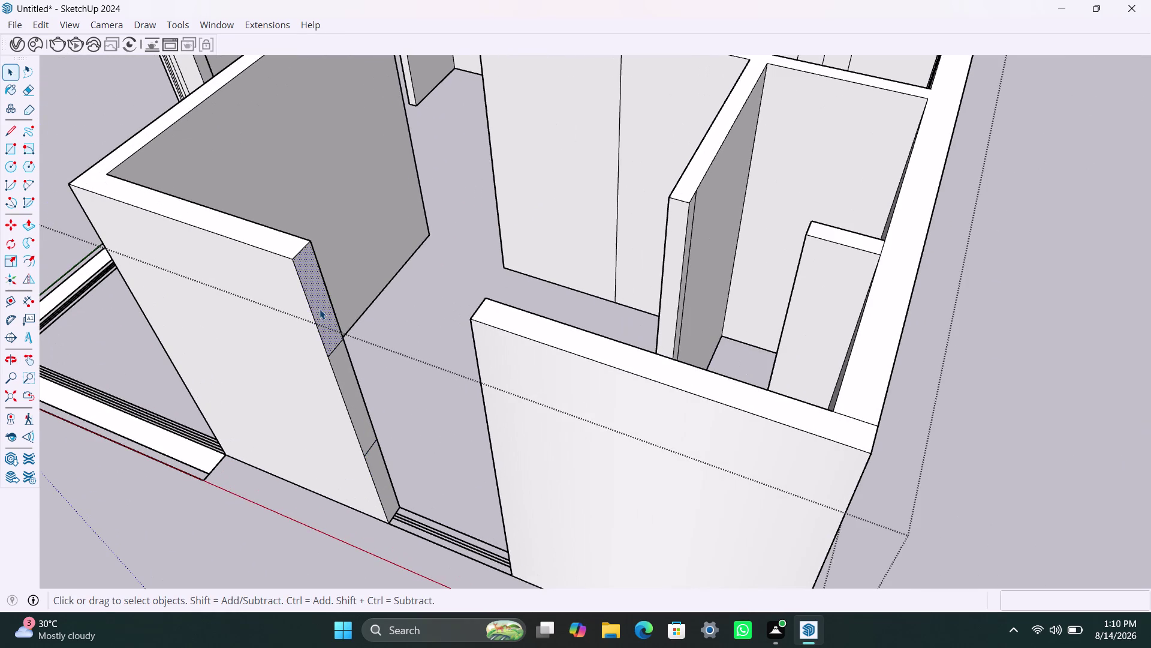
key(p)
click(319, 309)
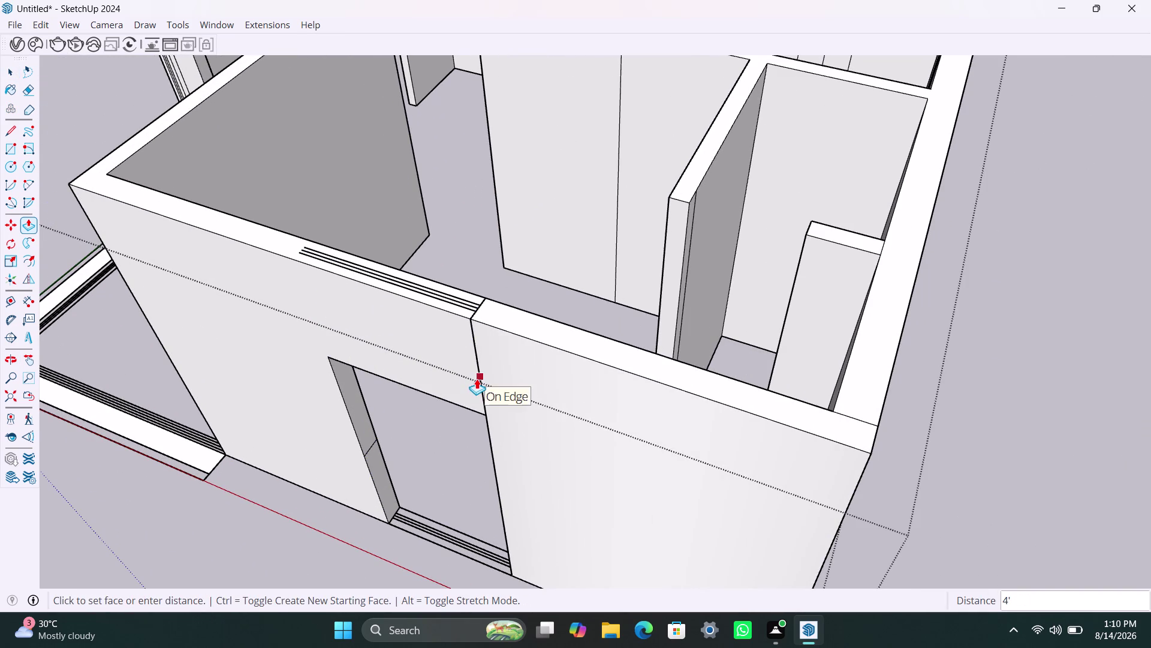
click(476, 379)
scroll(down, 3)
middle_drag(616, 361, 408, 362)
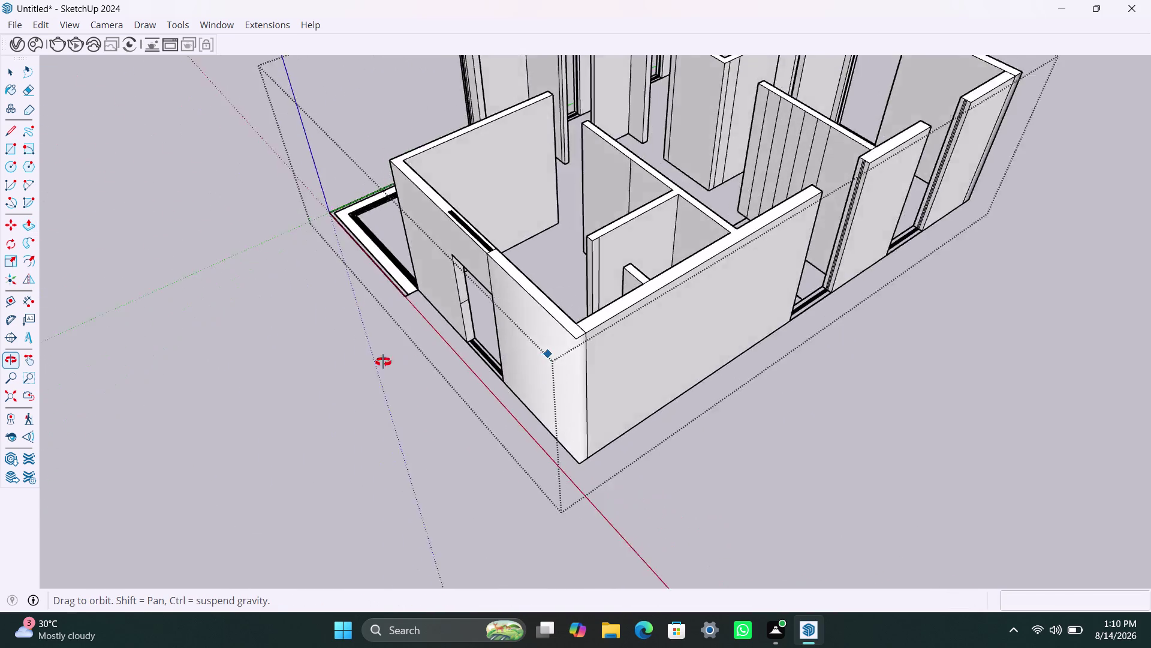
middle_drag(408, 361, 365, 361)
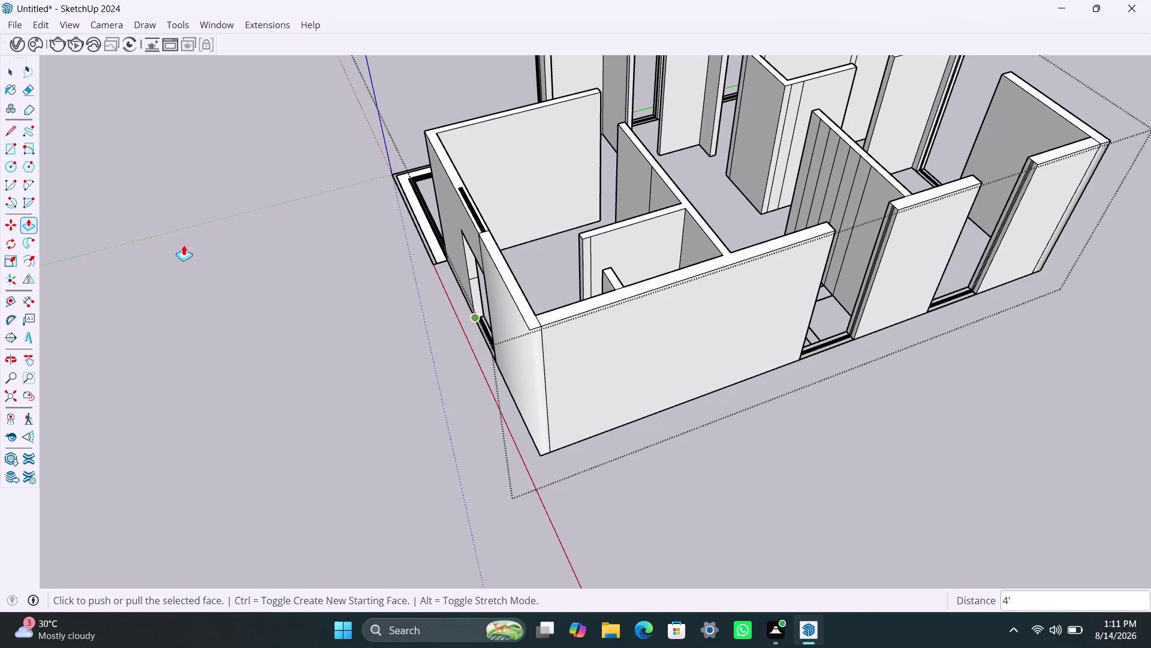
scroll(down, 3)
middle_drag(630, 477, 301, 431)
scroll(up, 3)
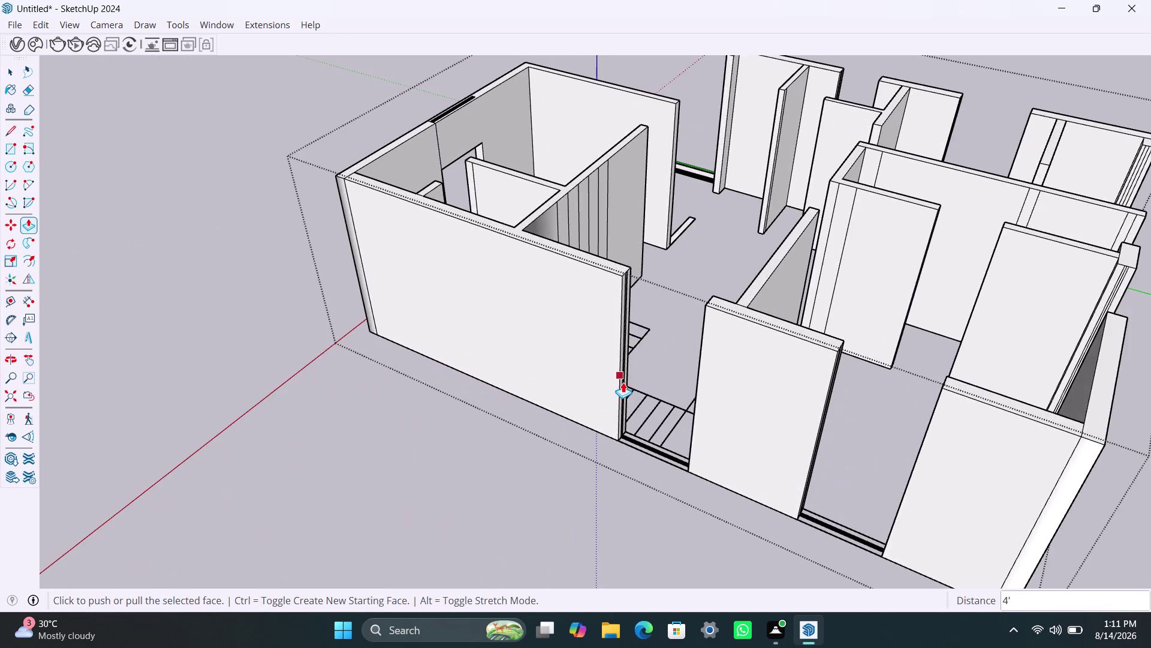
scroll(up, 3)
scroll(up, 3)
key(space)
click(468, 465)
scroll(down, 3)
middle_drag(526, 262, 432, 398)
scroll(up, 3)
middle_drag(503, 314, 484, 285)
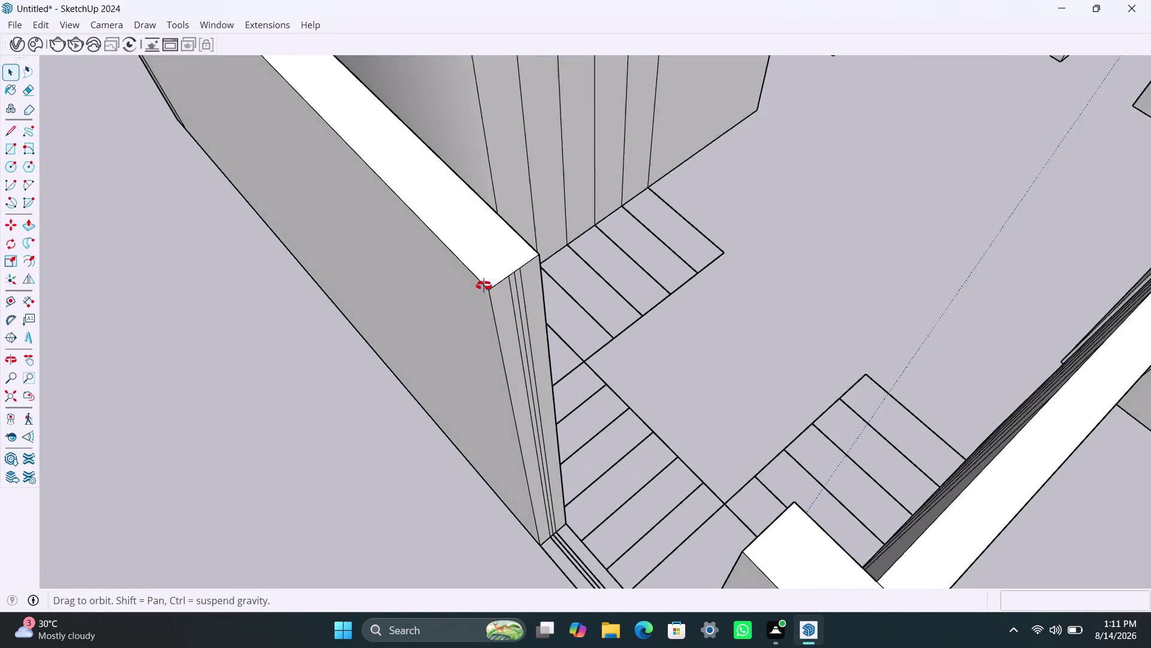
middle_drag(484, 286, 484, 285)
click(506, 276)
Inside the wall group, delete the stray vertical and dividing lines on the end face.
double_click(500, 275)
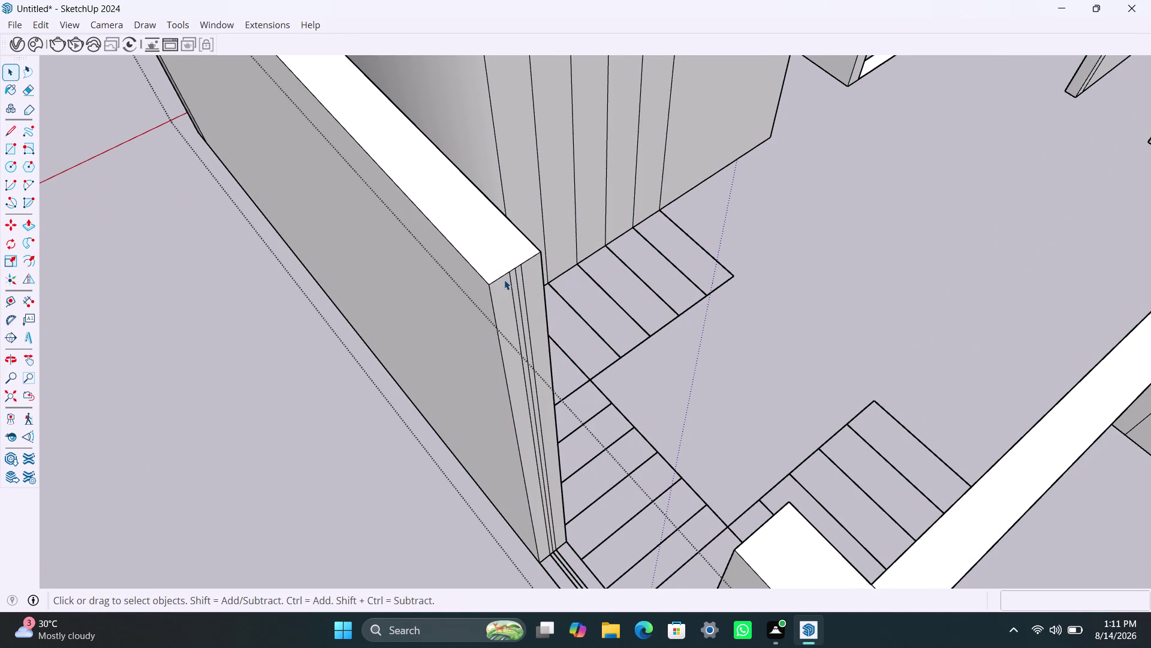
click(505, 279)
click(499, 277)
scroll(up, 3)
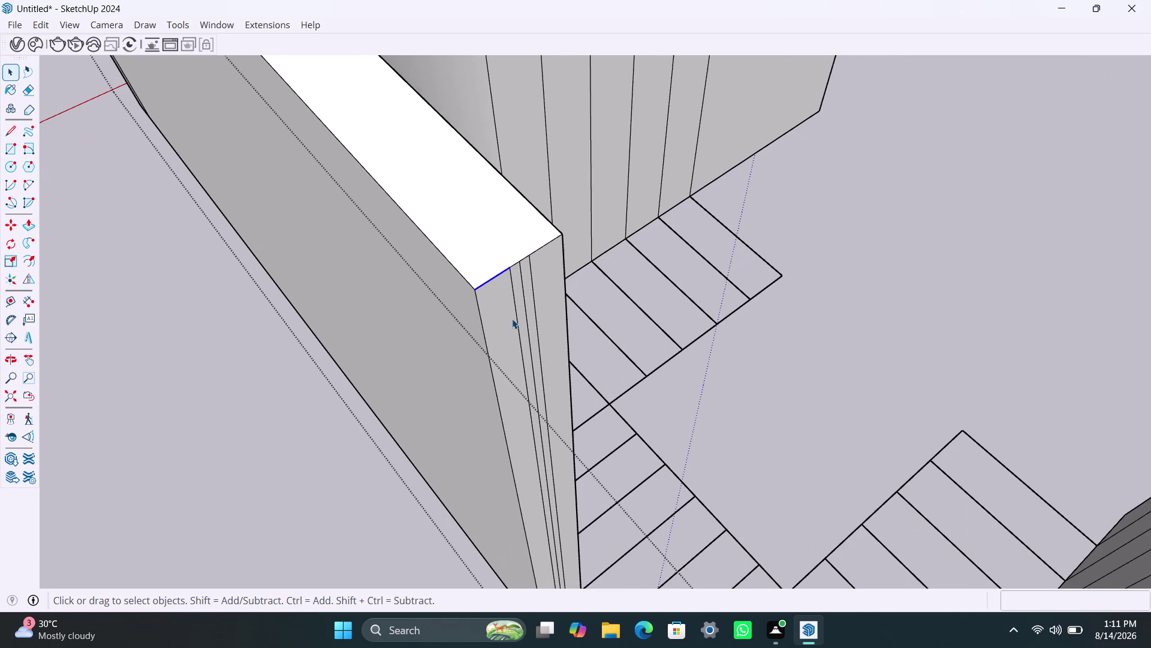
click(512, 317)
click(514, 315)
click(514, 308)
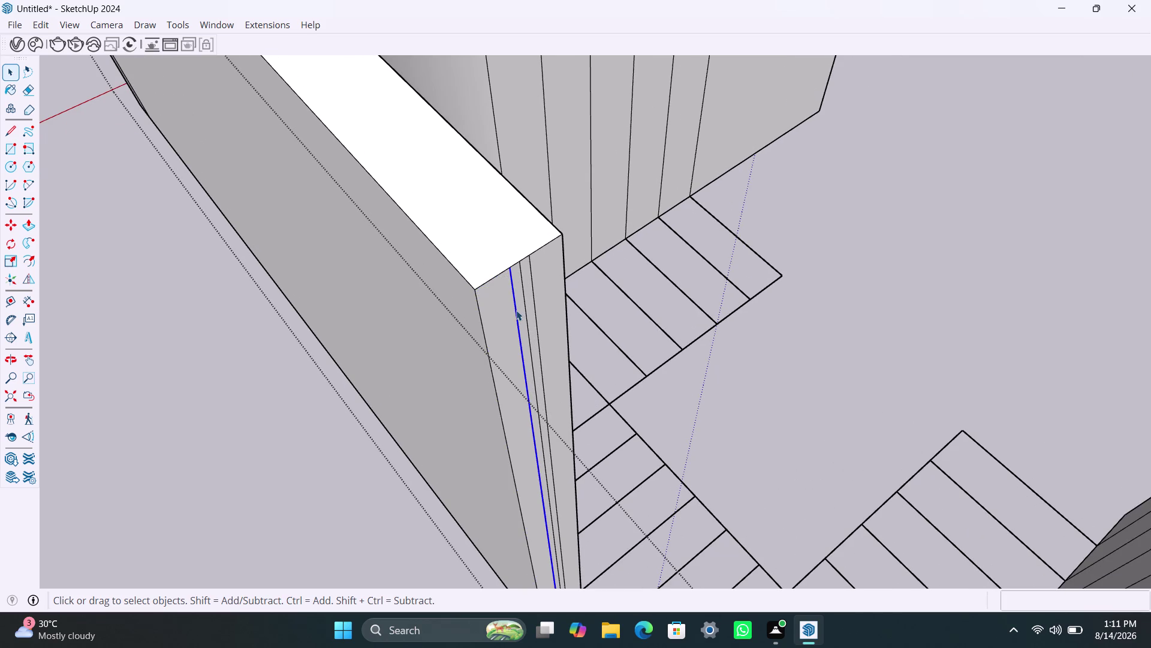
key(Delete)
click(525, 300)
key(Delete)
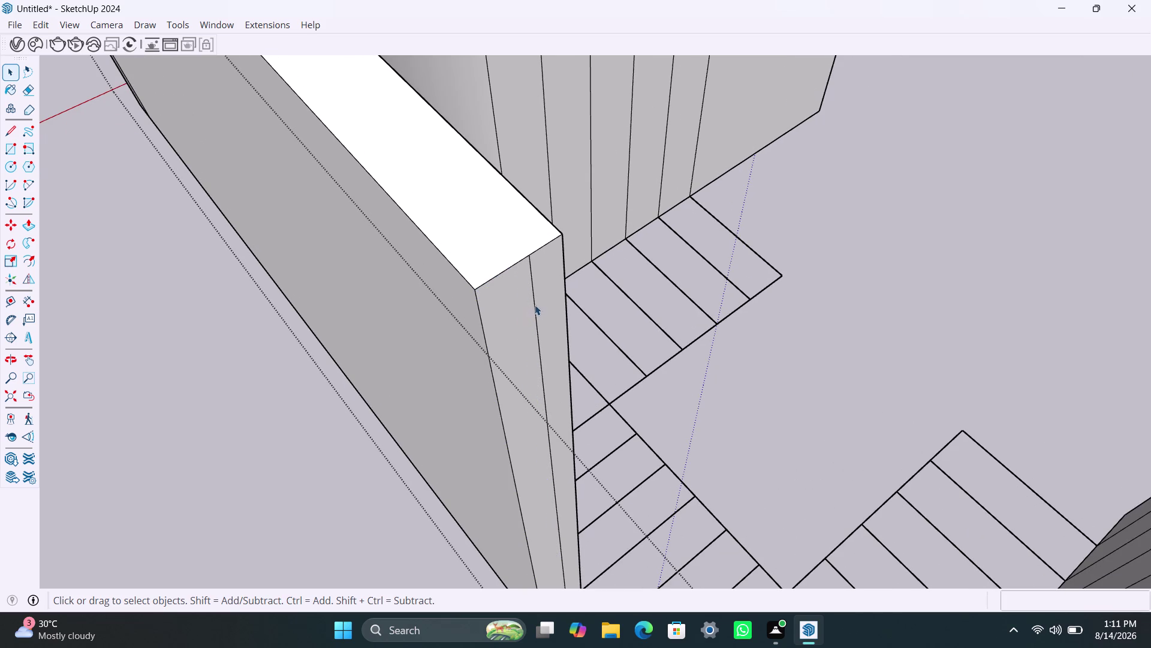
click(534, 297)
key(Delete)
click(490, 284)
double_click(489, 281)
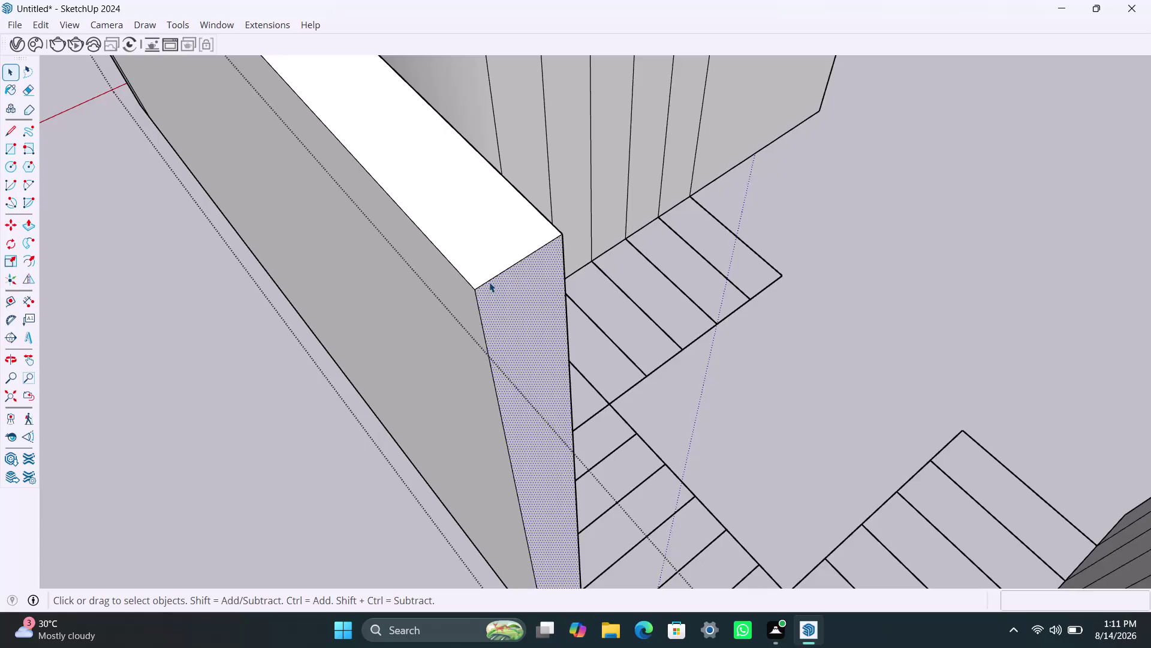
Clear the selection and orbit to face the wall end directly.
scroll(down, 3)
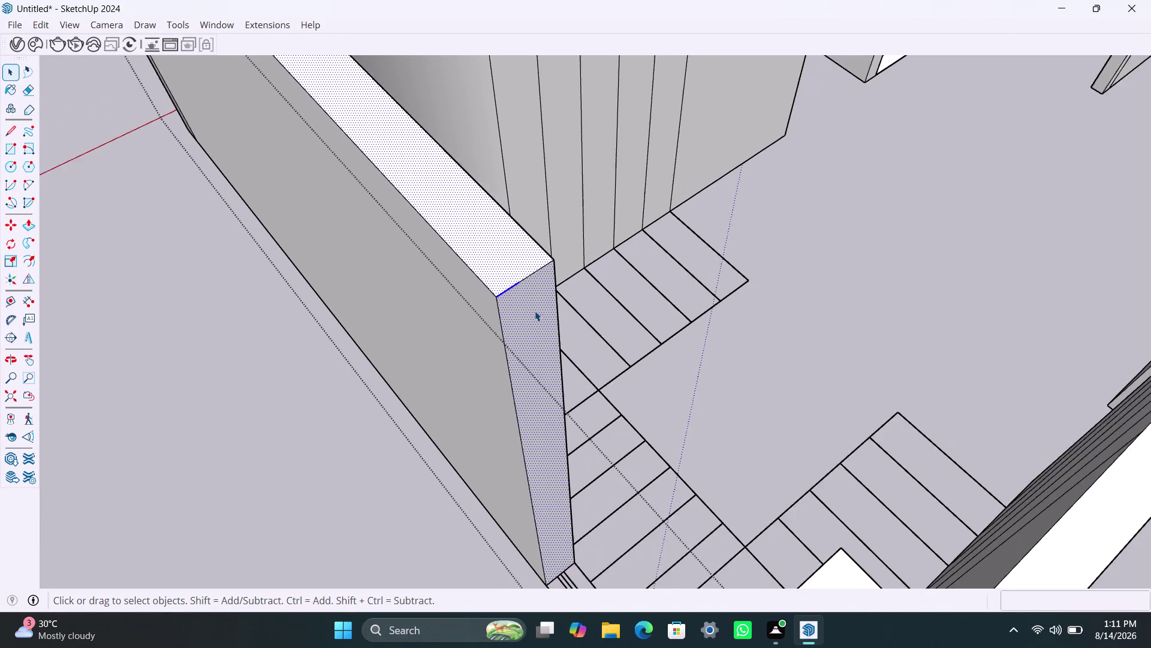
scroll(down, 3)
key(space)
click(192, 357)
scroll(down, 3)
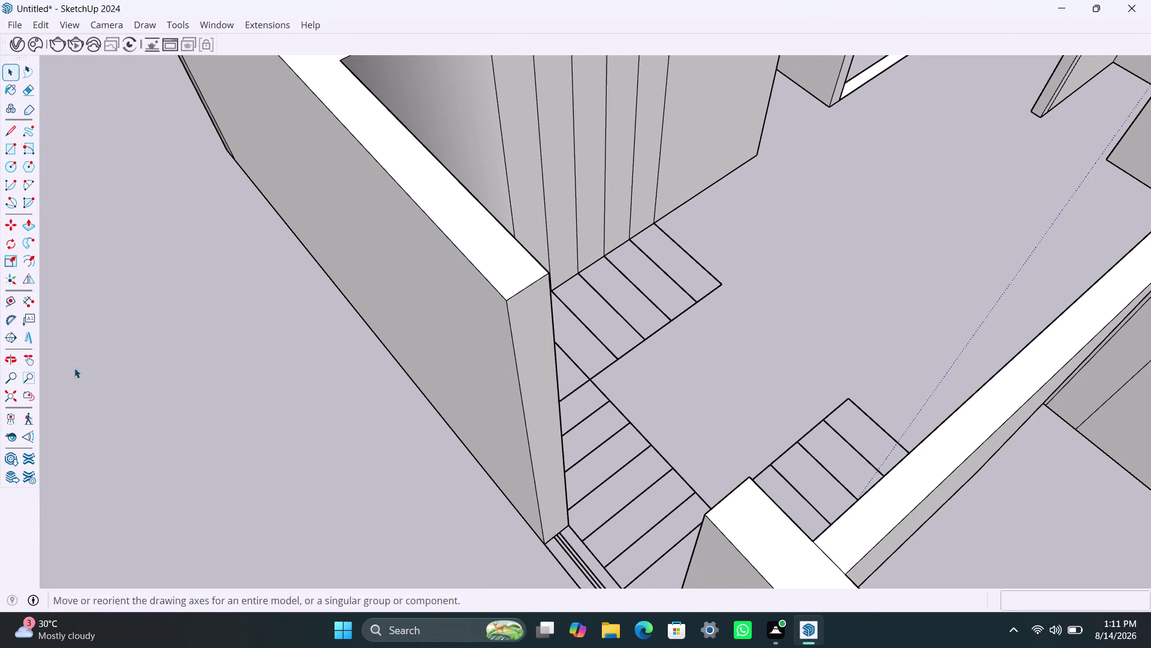
scroll(down, 3)
middle_drag(315, 464, 297, 413)
scroll(up, 3)
Draw a test line across the wall end, then undo it.
key(l)
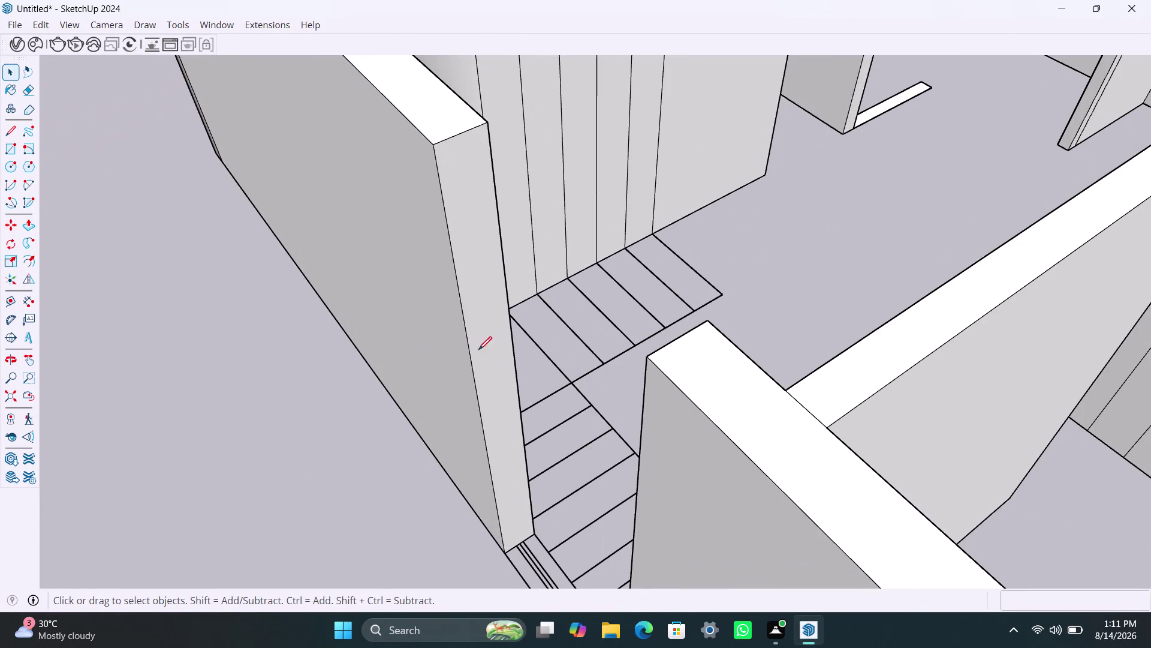
click(461, 309)
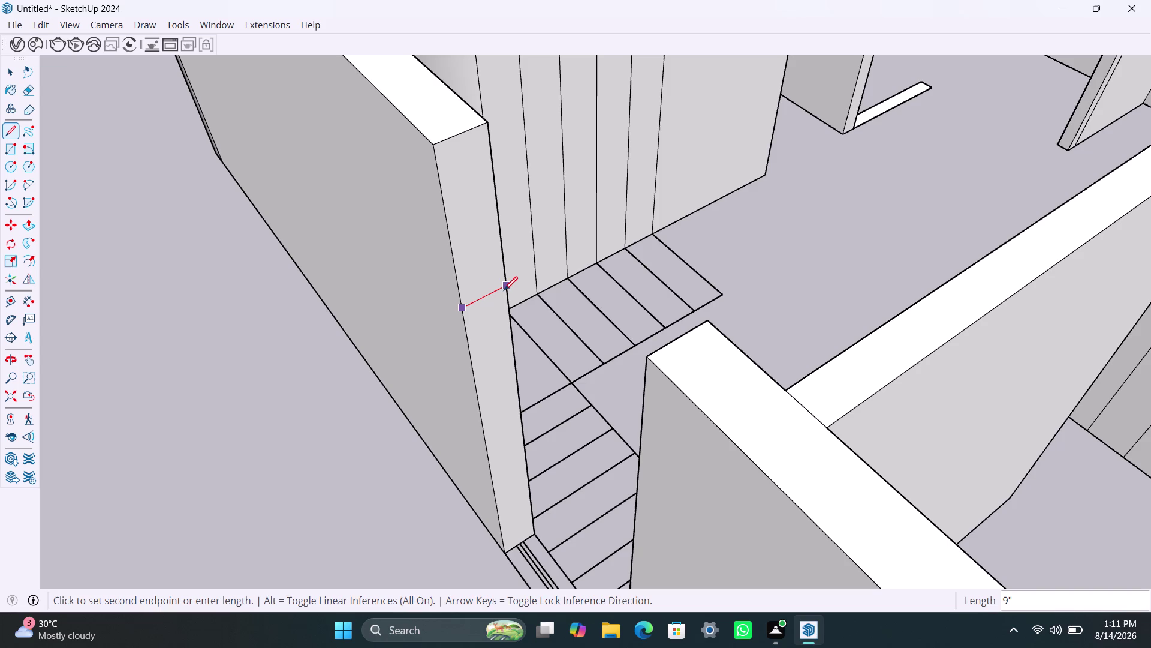
click(505, 290)
key(space)
click(471, 304)
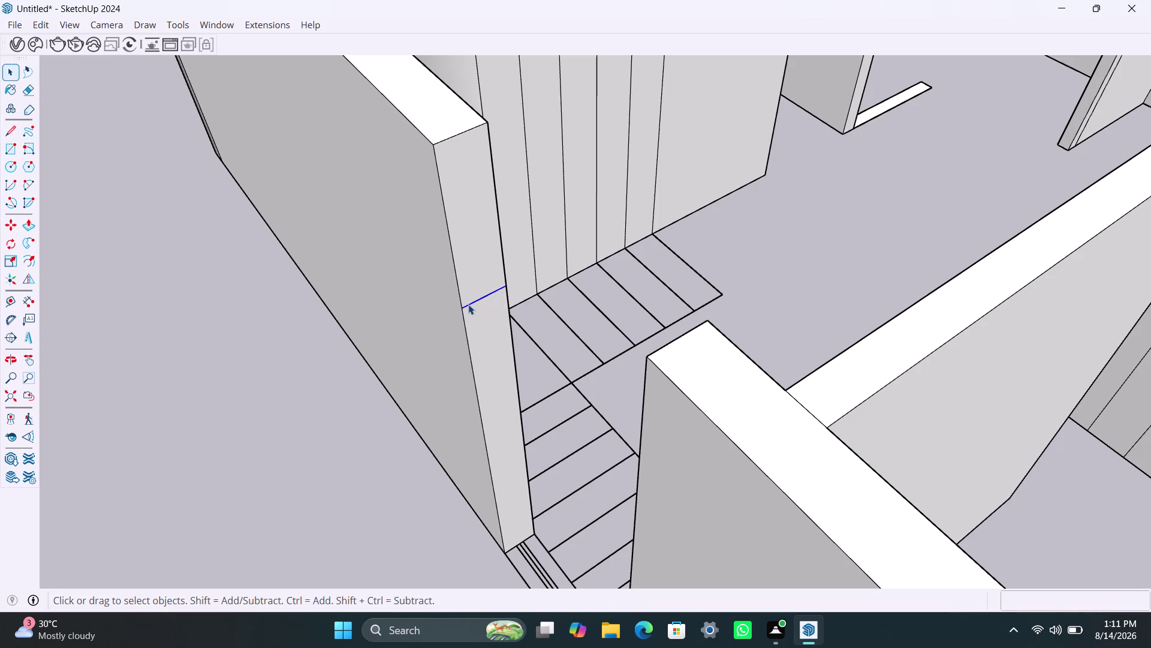
key(m)
key(space)
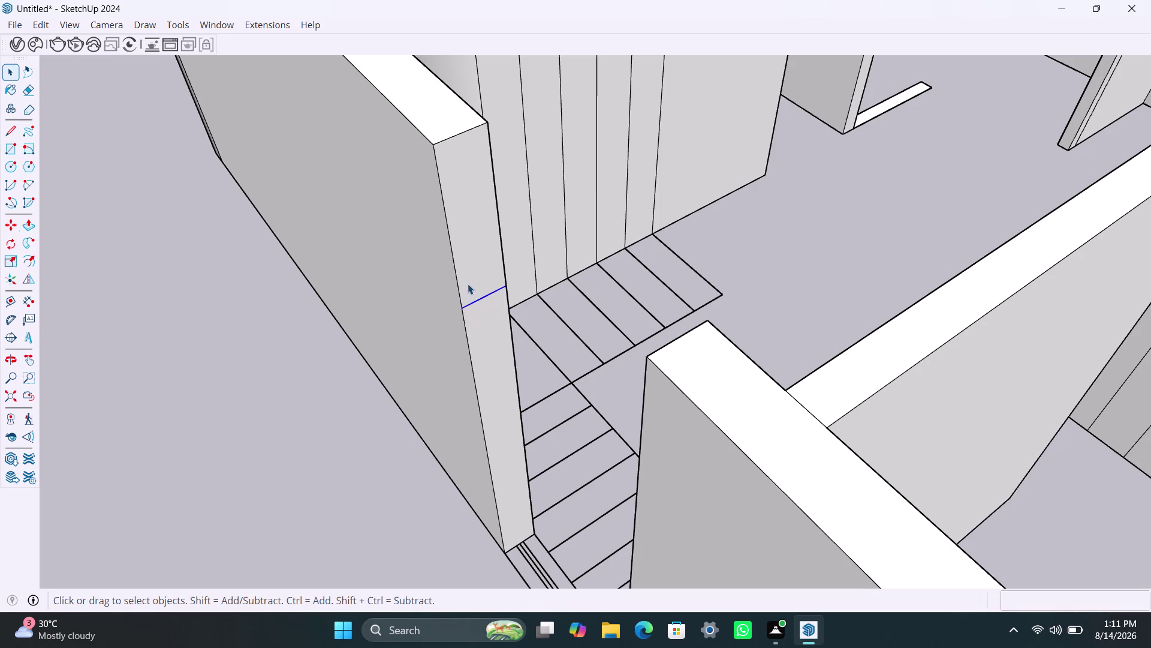
click(468, 282)
click(489, 328)
triple_click(467, 291)
click(469, 324)
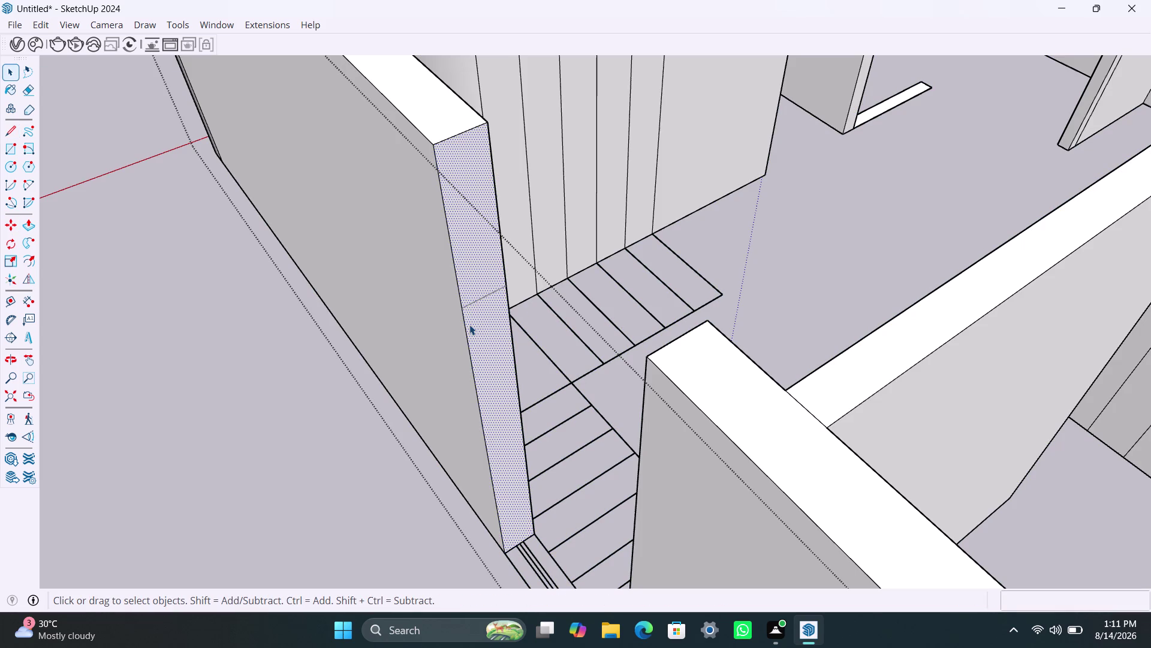
key(ctrl+z)
key(ctrl+z)
Select the top edge of the wall end.
scroll(up, 3)
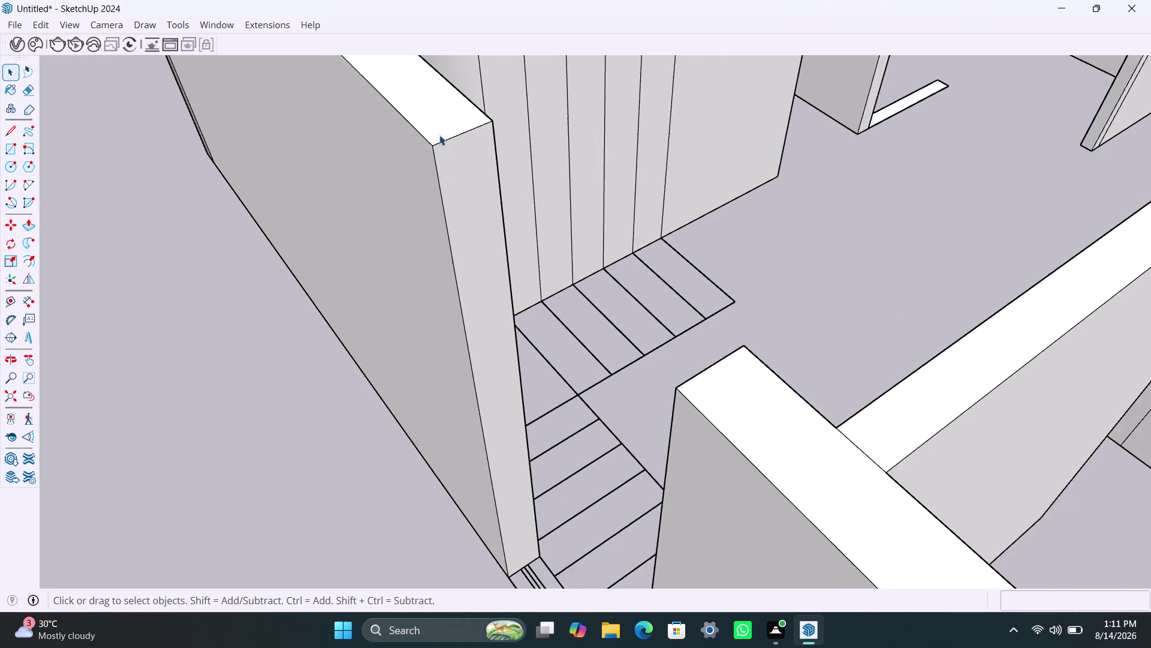
click(440, 145)
triple_click(441, 145)
click(439, 145)
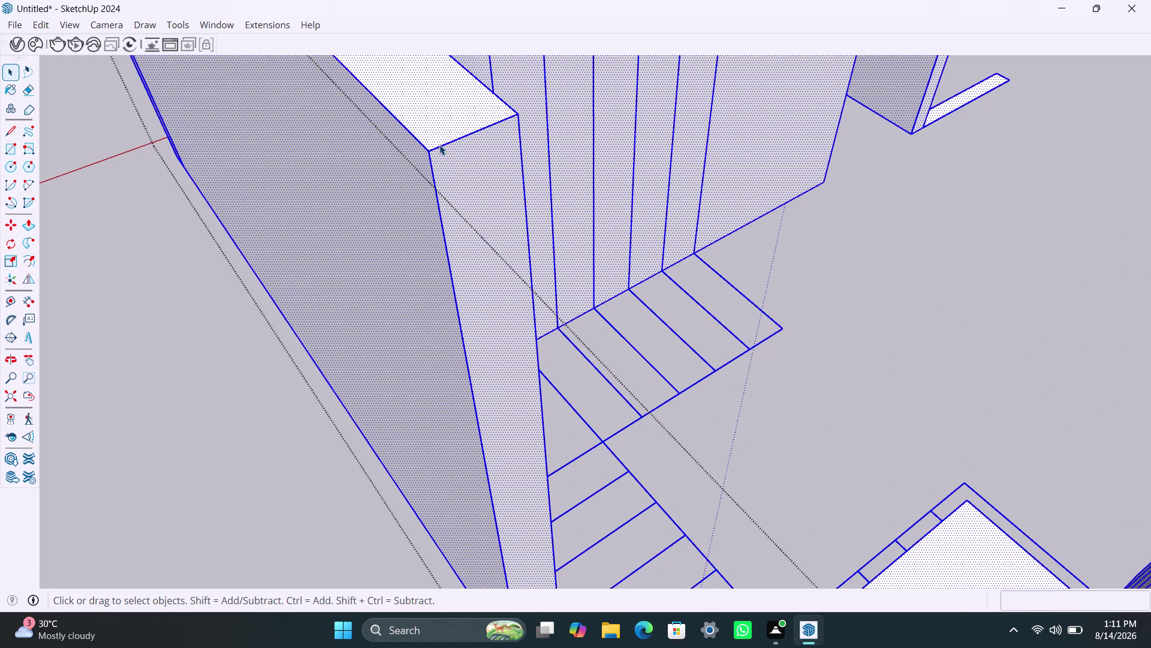
click(441, 147)
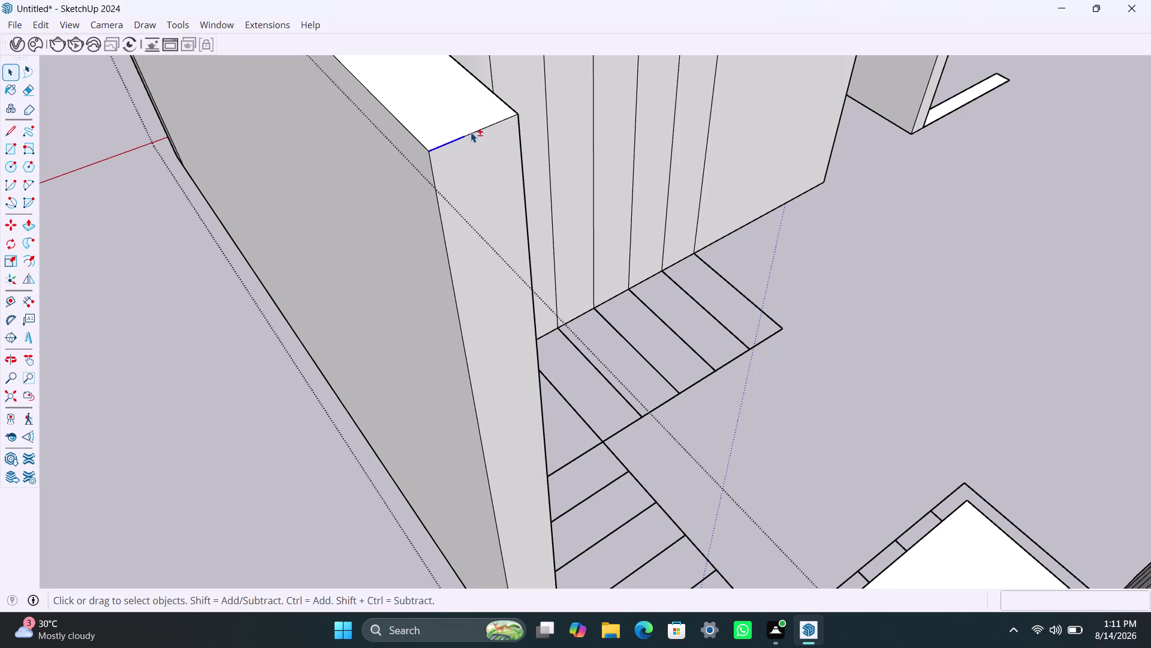
click(473, 131)
click(493, 122)
click(483, 126)
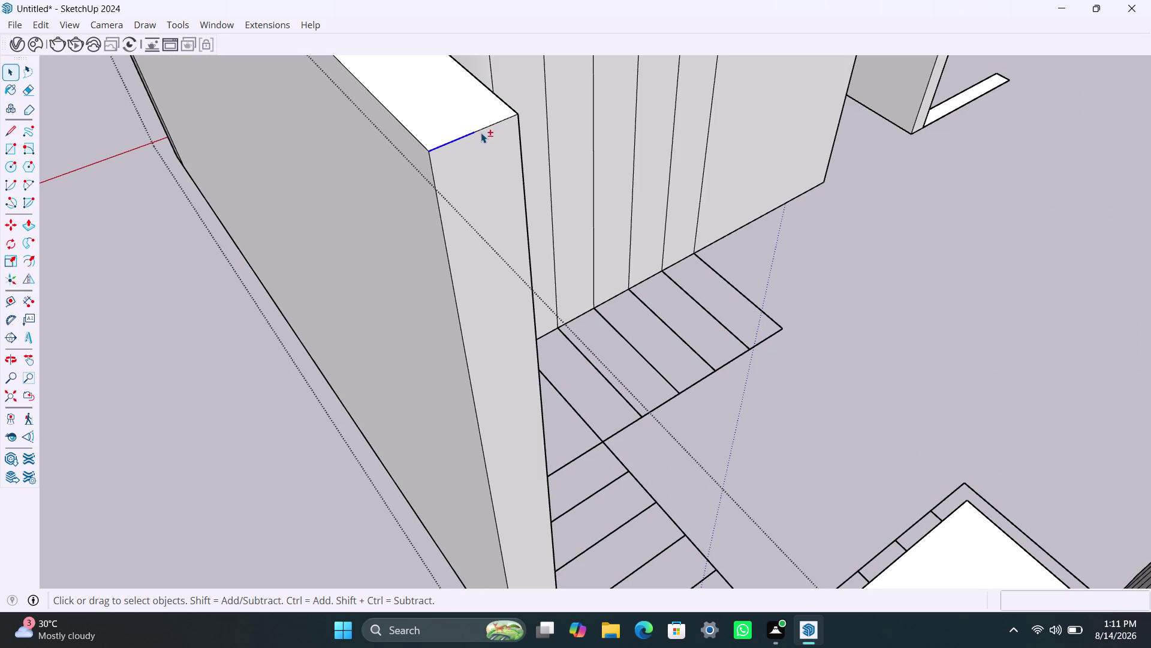
click(480, 131)
click(493, 125)
Copy the wall end's top edge 3′ down.
right_click(493, 125)
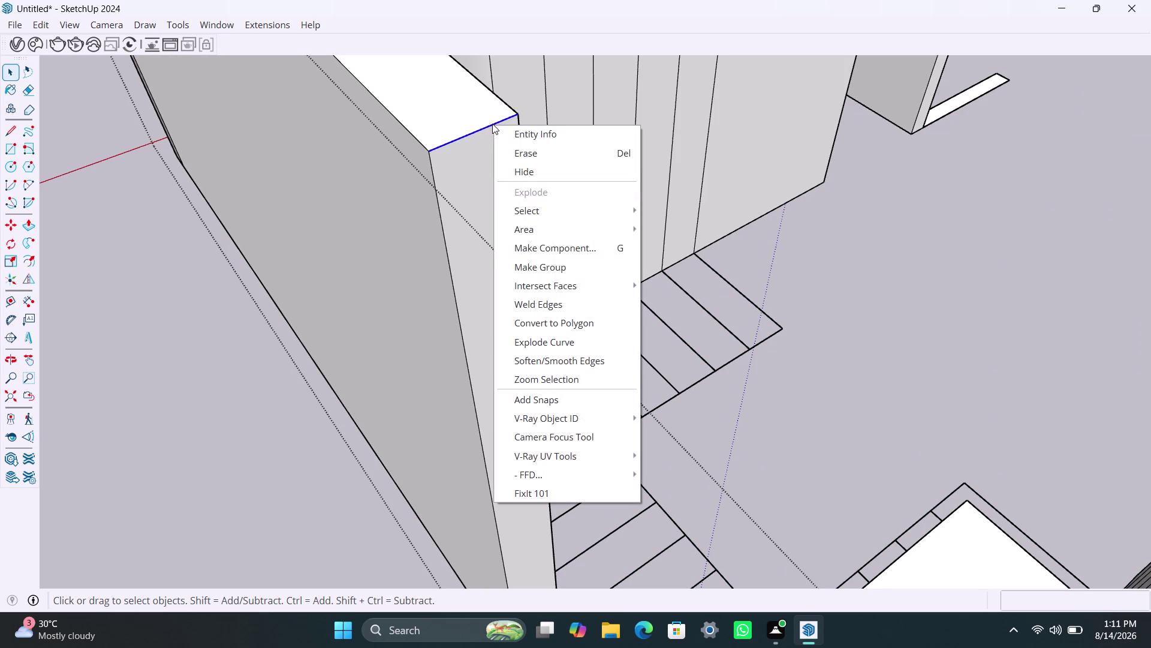
click(545, 296)
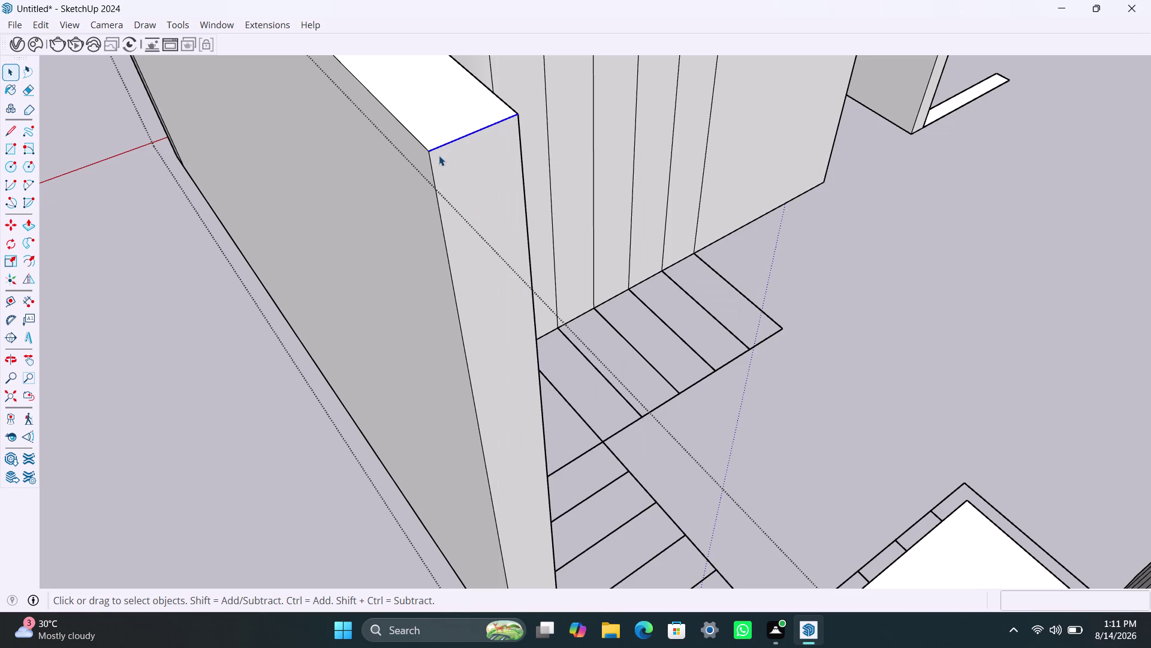
key(m)
click(427, 151)
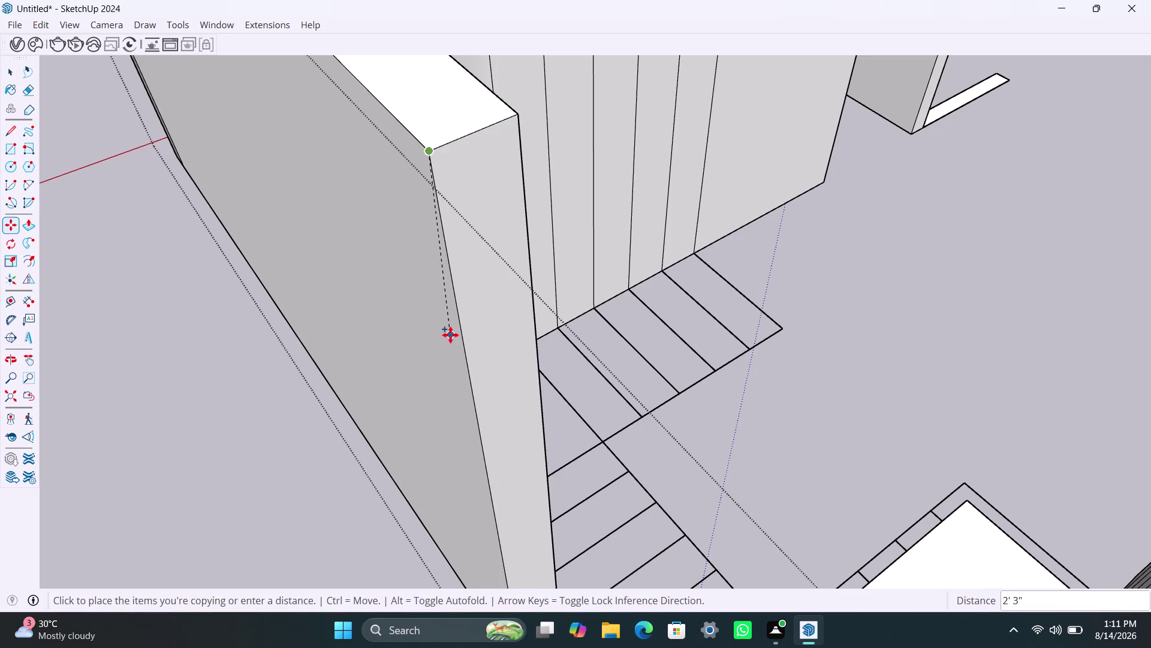
text(3')
key(Return)
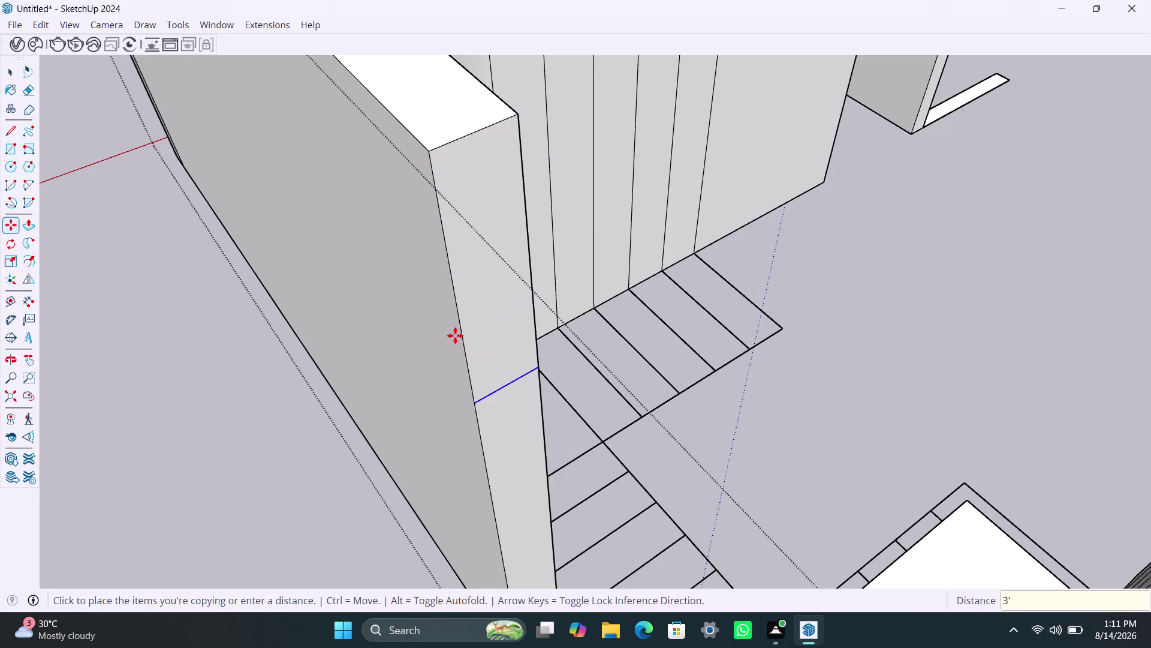
Copy the new edge a further 4′ down and begin push/pulling one band.
key(m)
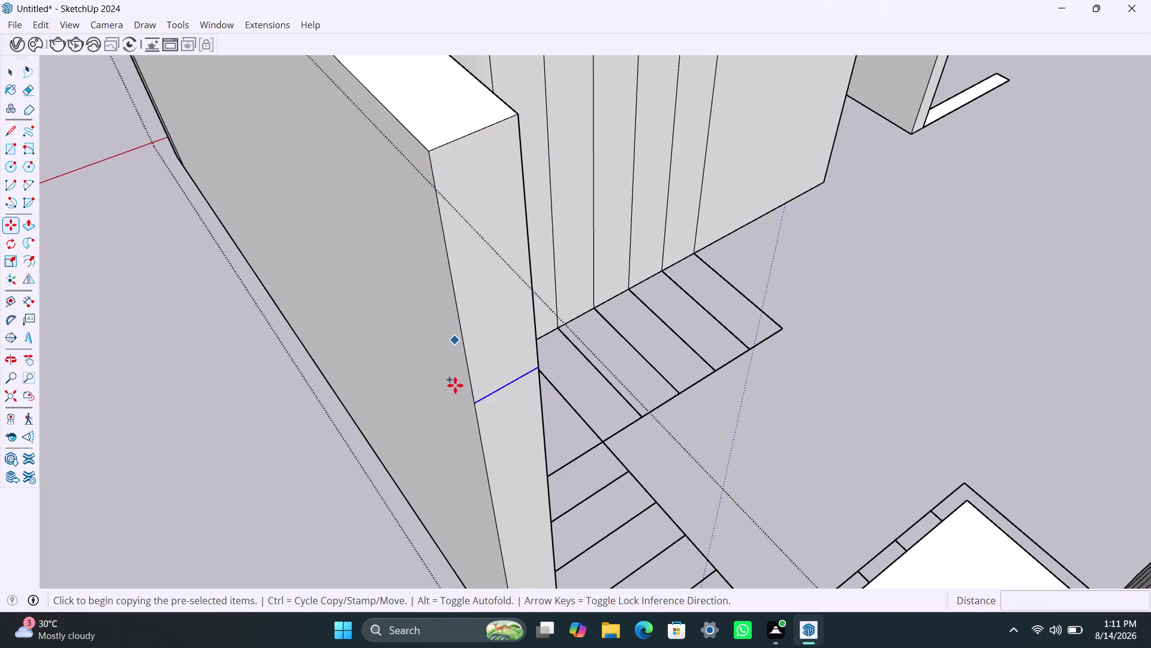
click(478, 402)
text(4)
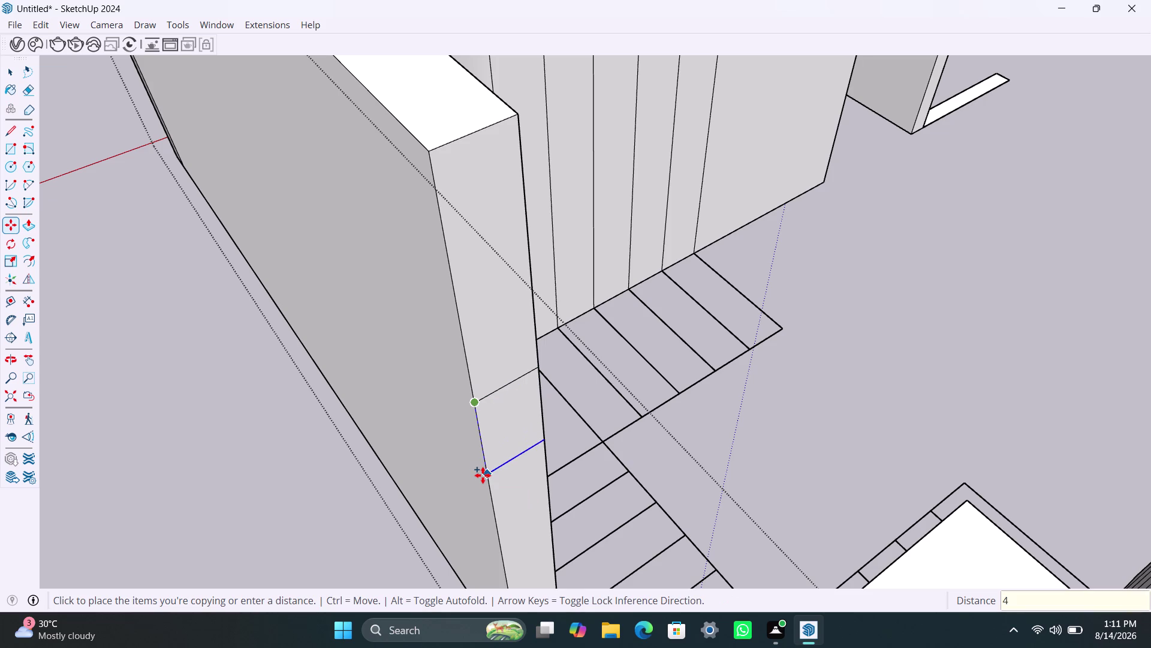
text(')
key(Return)
scroll(down, 3)
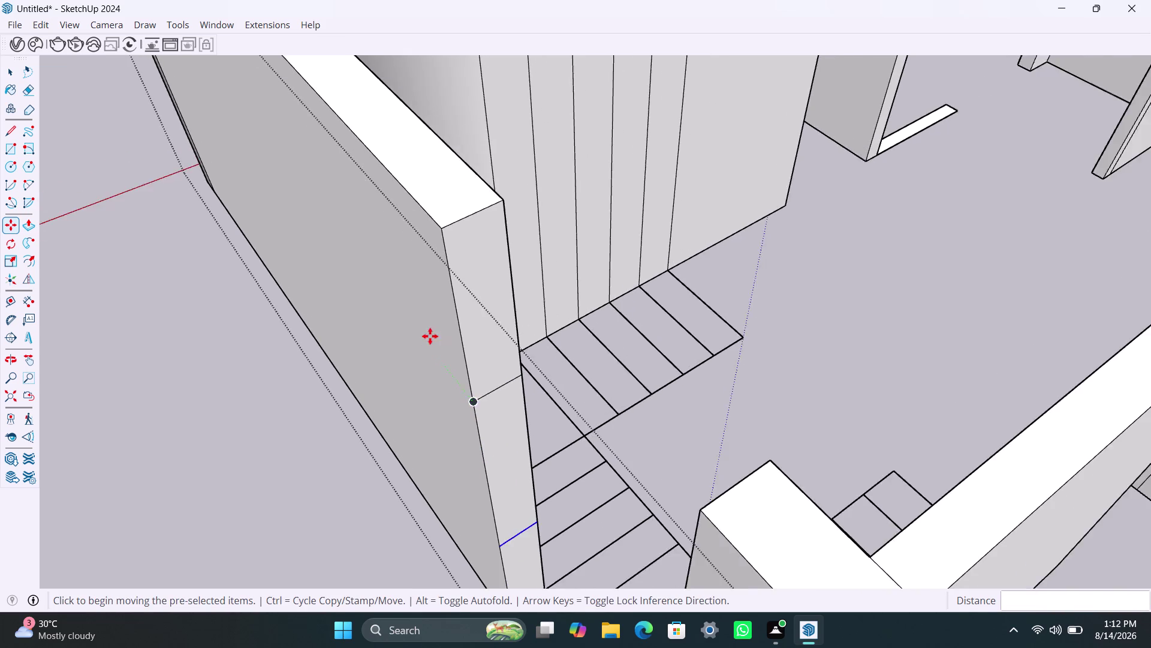
key(space)
click(479, 328)
key(m)
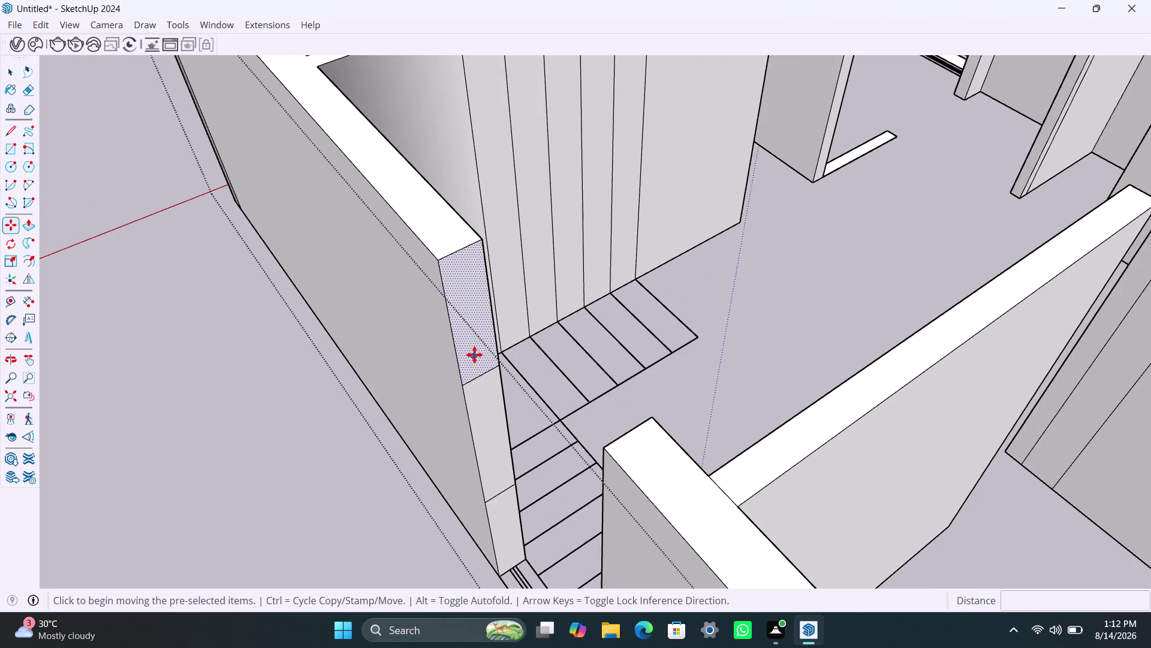
key(p)
click(474, 353)
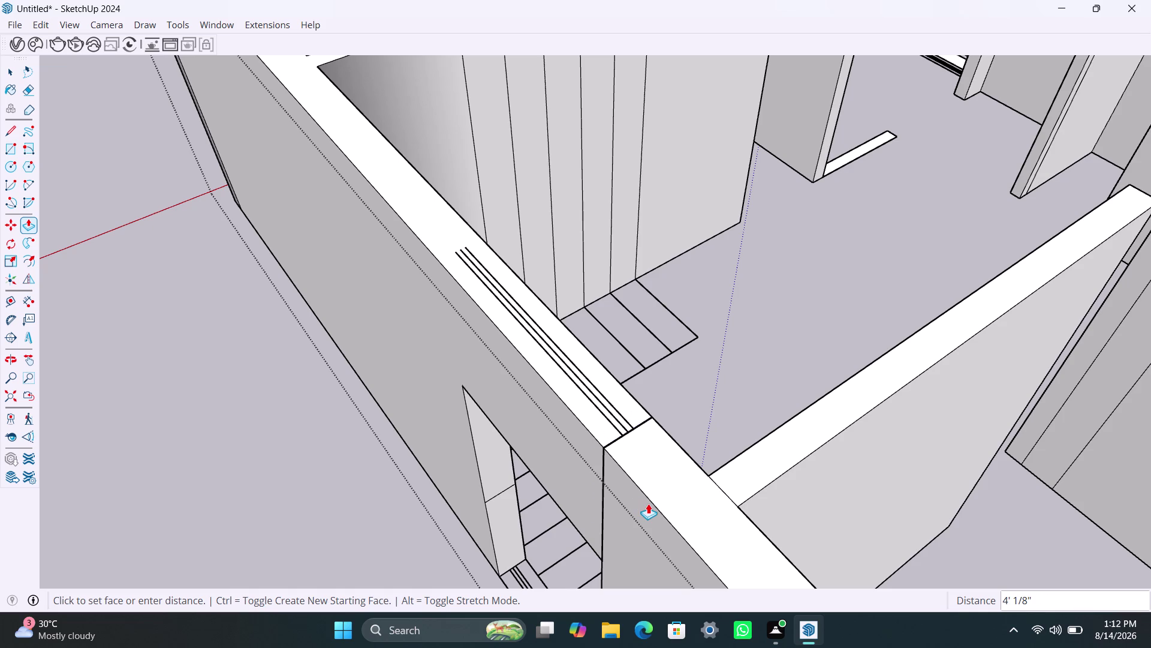
scroll(down, 3)
middle_drag(595, 489, 801, 332)
scroll(up, 3)
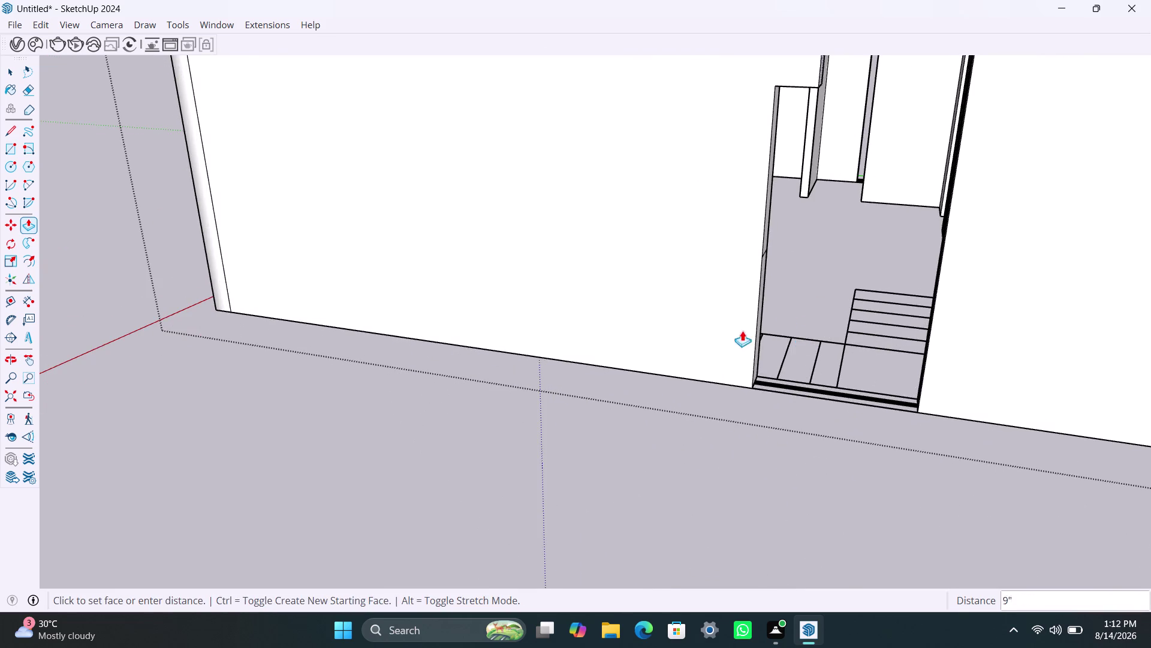
scroll(down, 3)
middle_drag(695, 346, 508, 437)
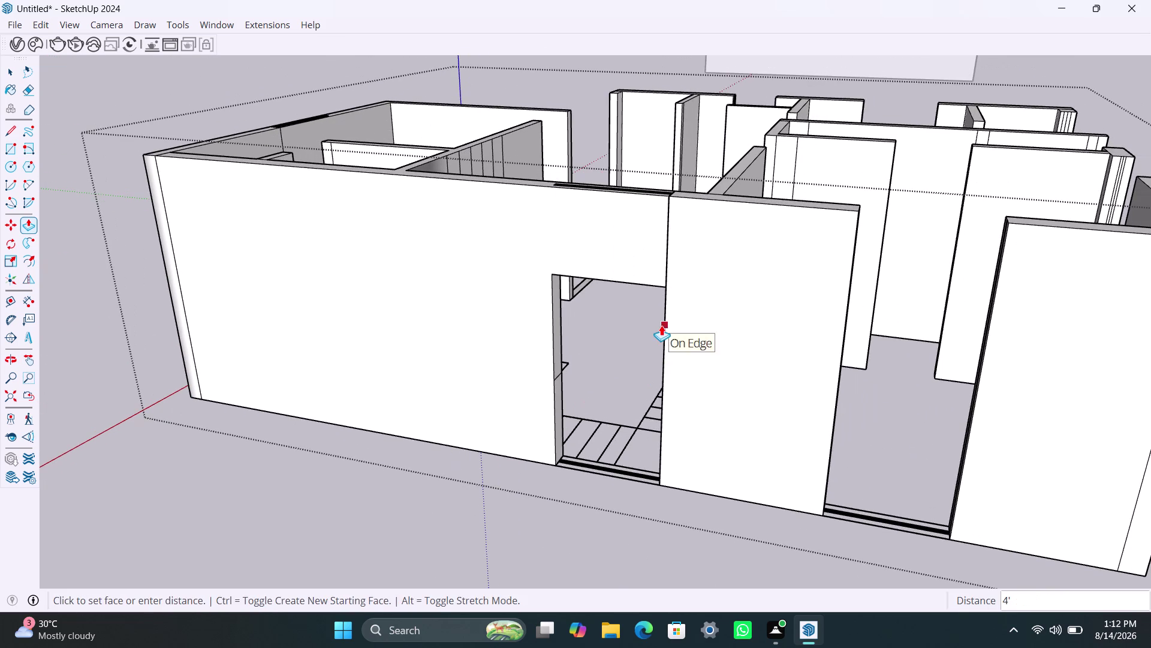
click(661, 325)
scroll(down, 3)
scroll(up, 3)
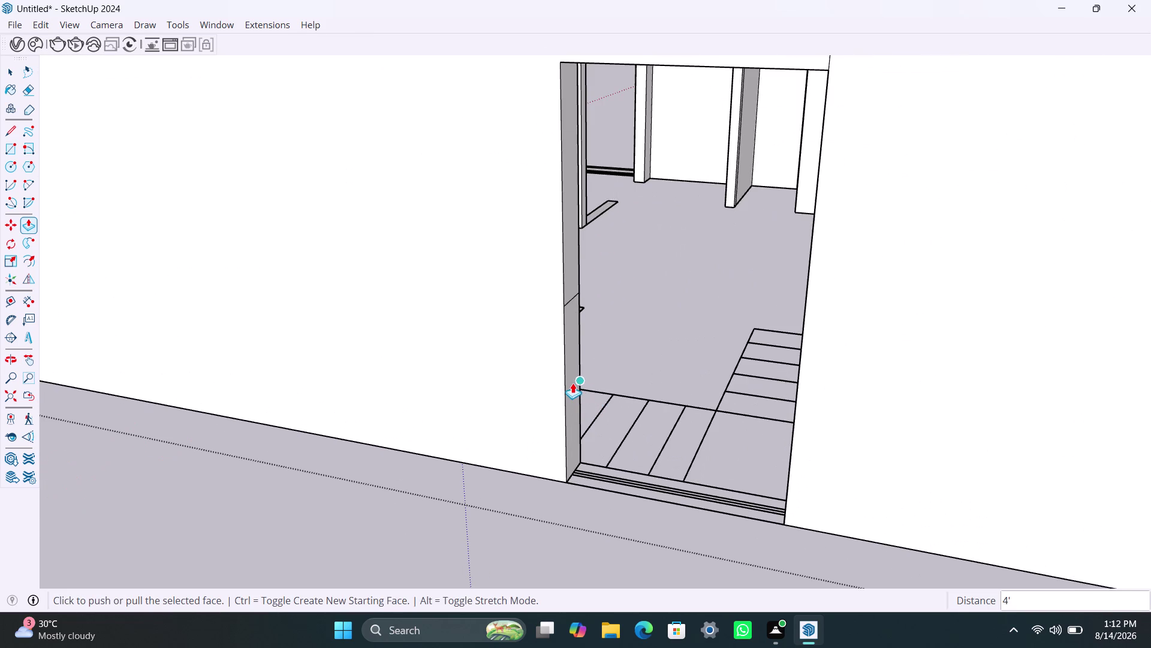
key(space)
click(572, 376)
key(p)
click(572, 379)
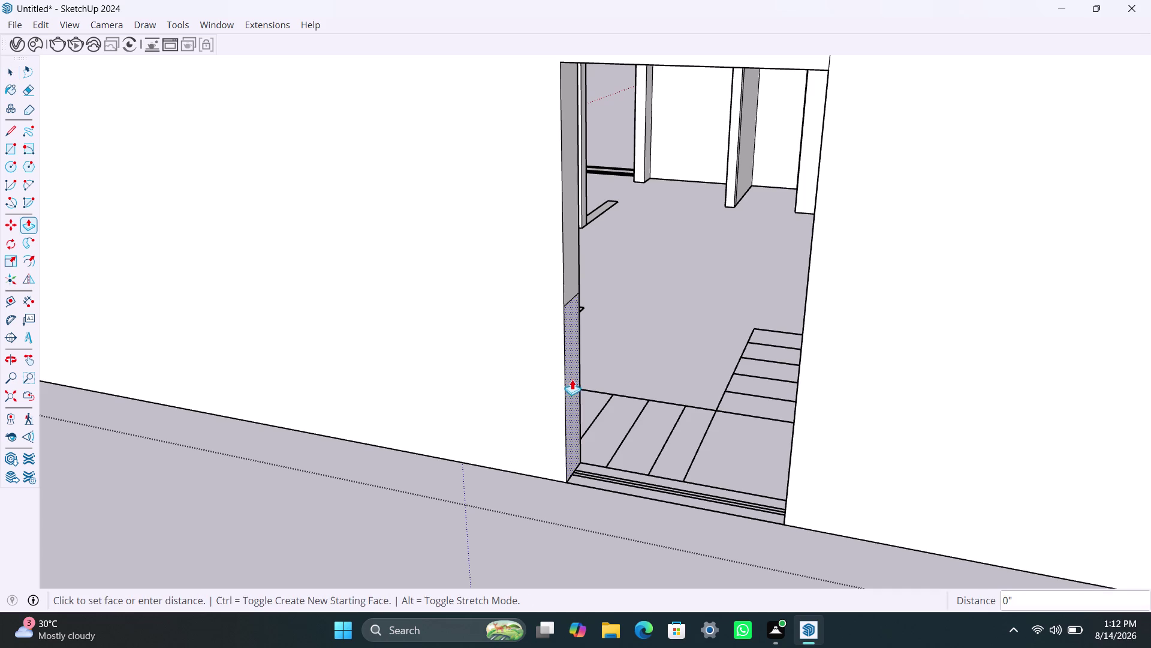
click(792, 436)
scroll(down, 3)
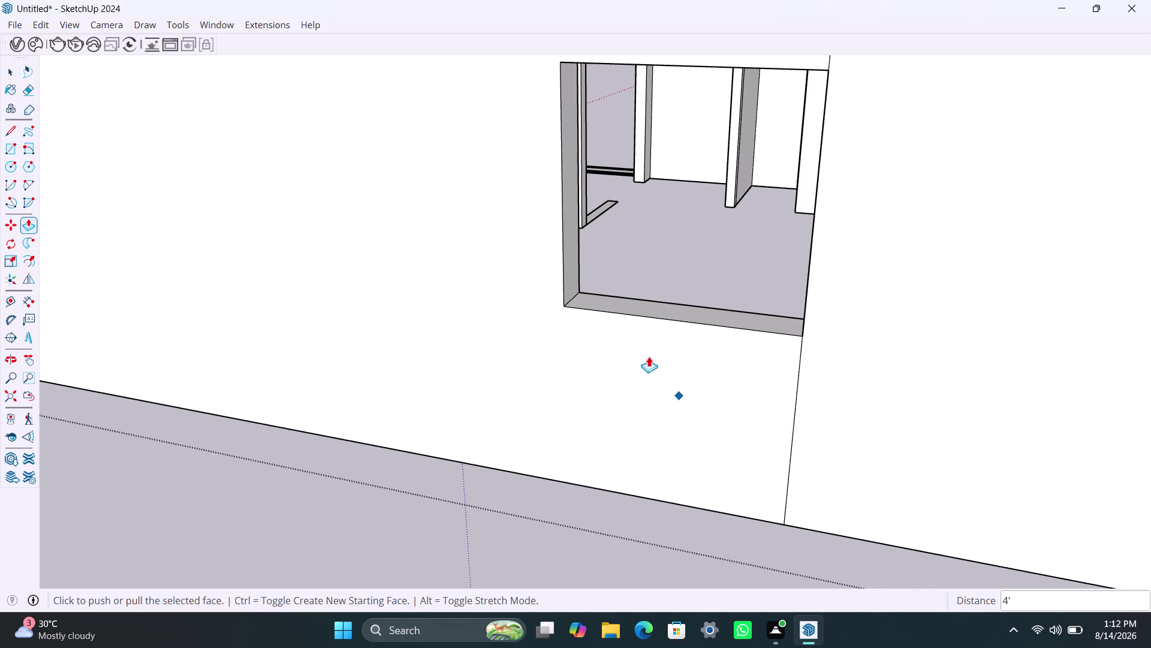
scroll(down, 3)
middle_drag(644, 408, 412, 437)
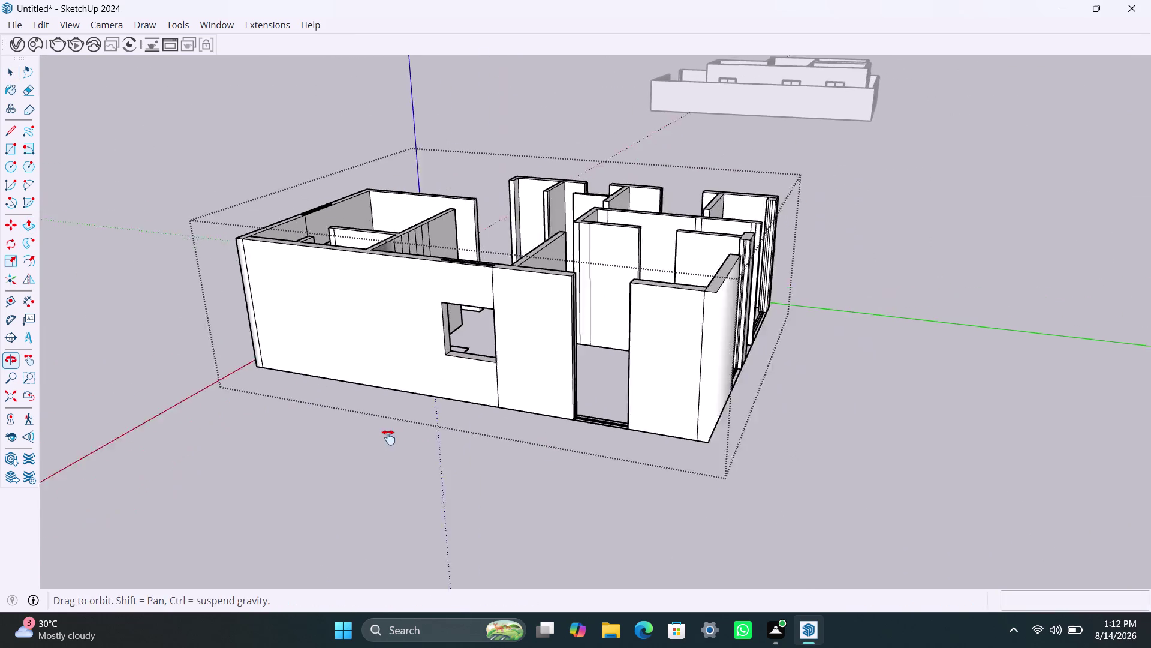
middle_drag(411, 438, 385, 437)
key(space)
click(723, 429)
scroll(down, 3)
middle_drag(536, 356, 435, 492)
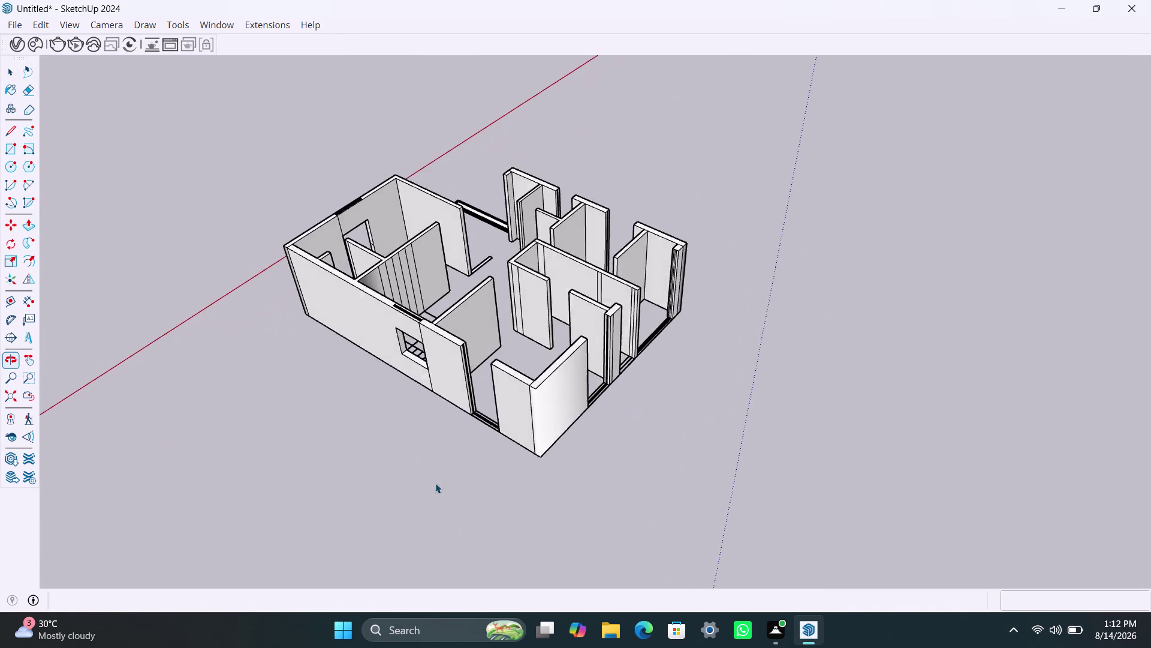
scroll(up, 3)
middle_drag(530, 325, 345, 454)
scroll(down, 3)
middle_drag(522, 281, 463, 333)
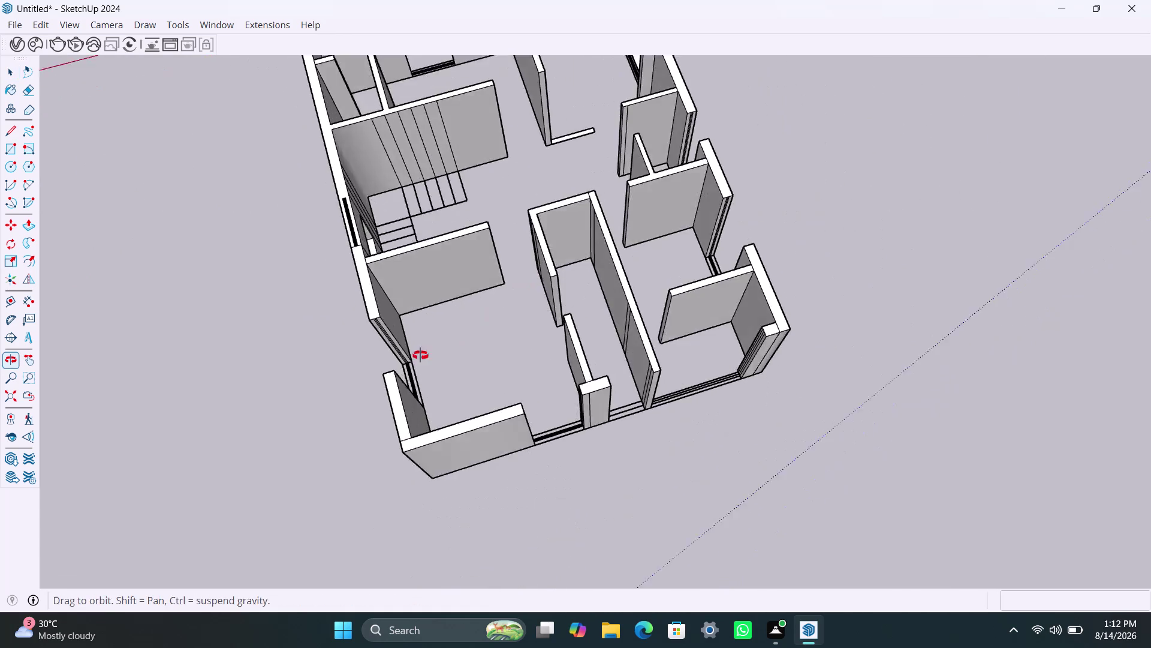
middle_drag(462, 333, 386, 376)
scroll(up, 3)
middle_drag(531, 202, 316, 274)
scroll(up, 3)
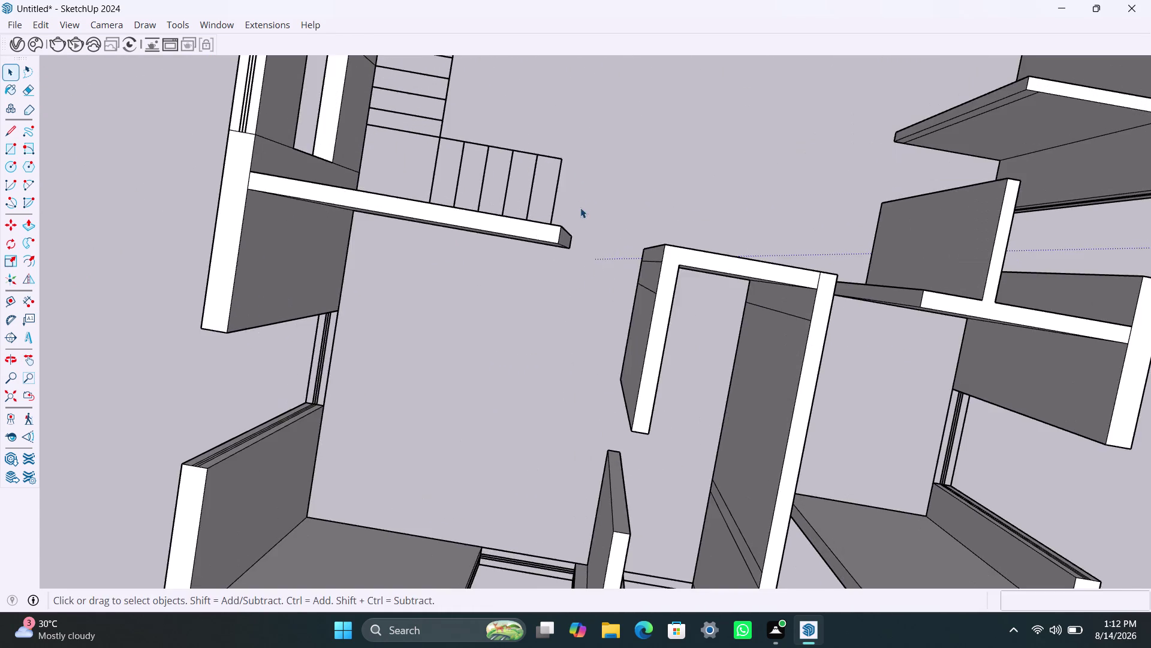
middle_drag(580, 207, 488, 212)
scroll(up, 3)
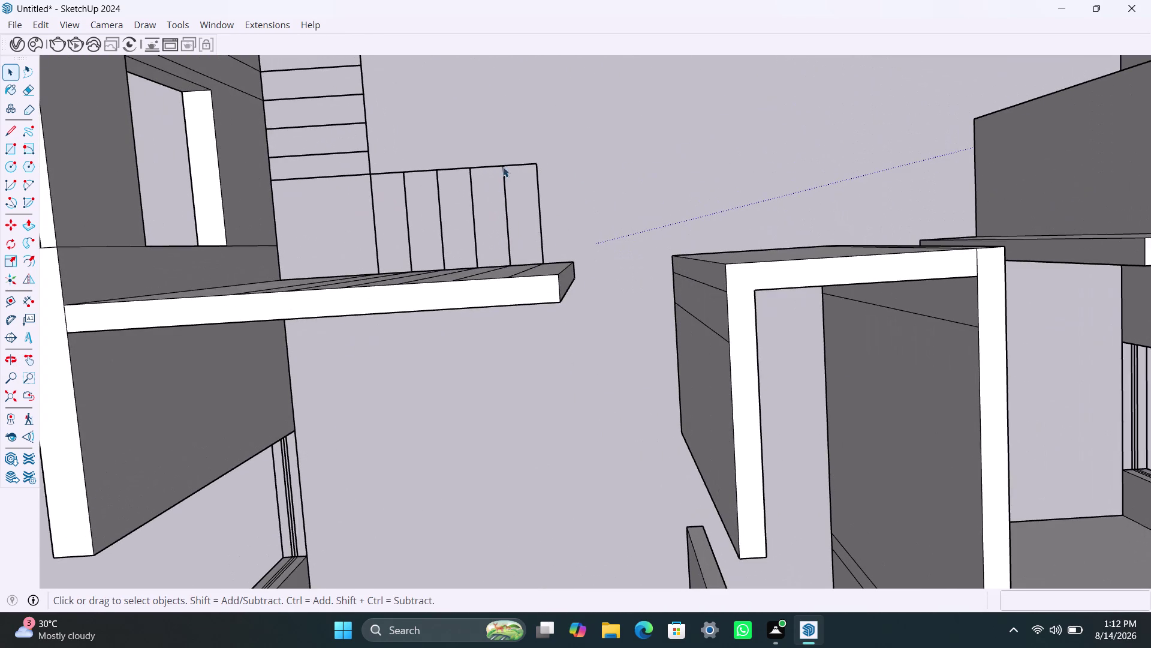
click(503, 166)
double_click(519, 170)
triple_click(516, 169)
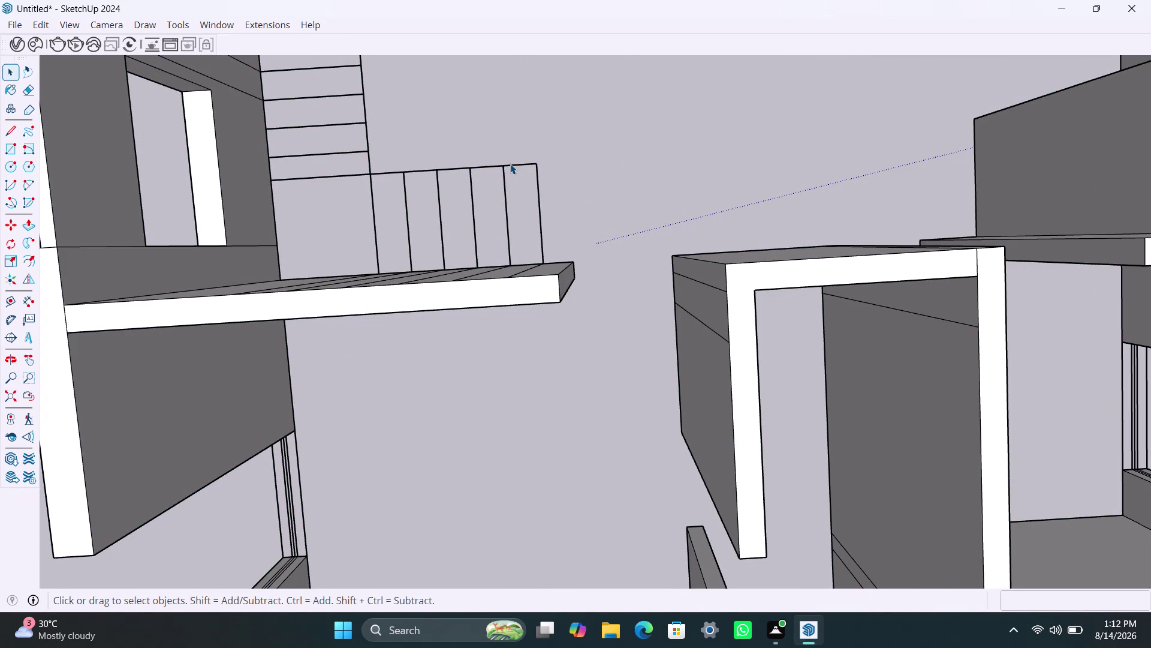
click(510, 163)
triple_click(510, 164)
triple_click(510, 164)
triple_click(510, 164)
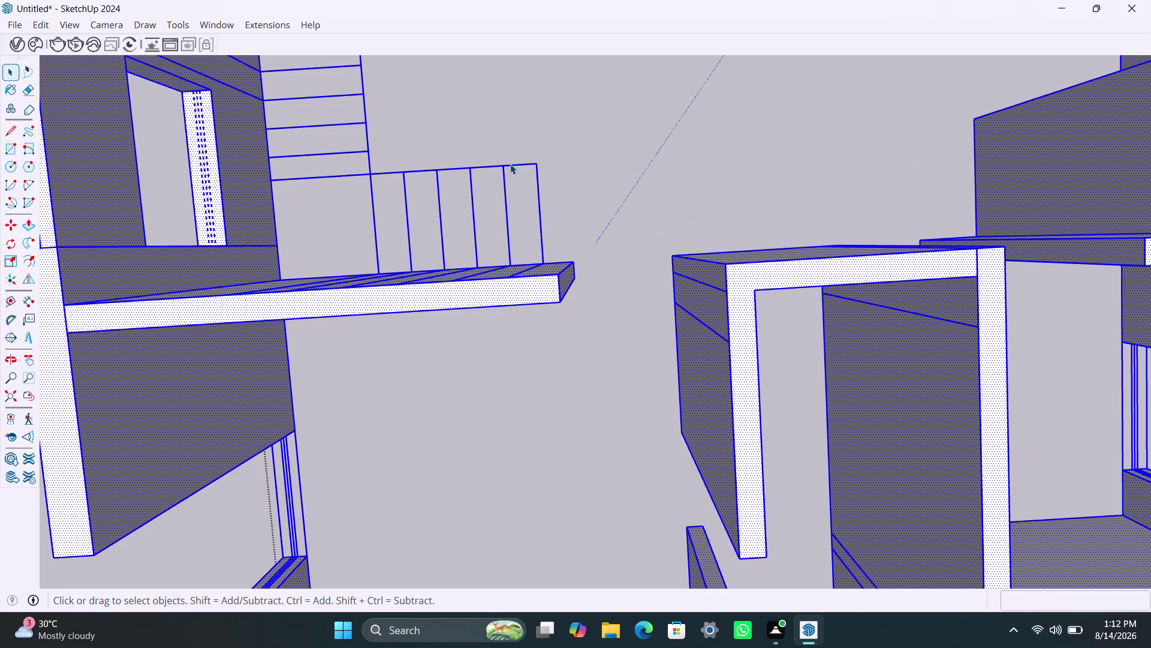
scroll(down, 3)
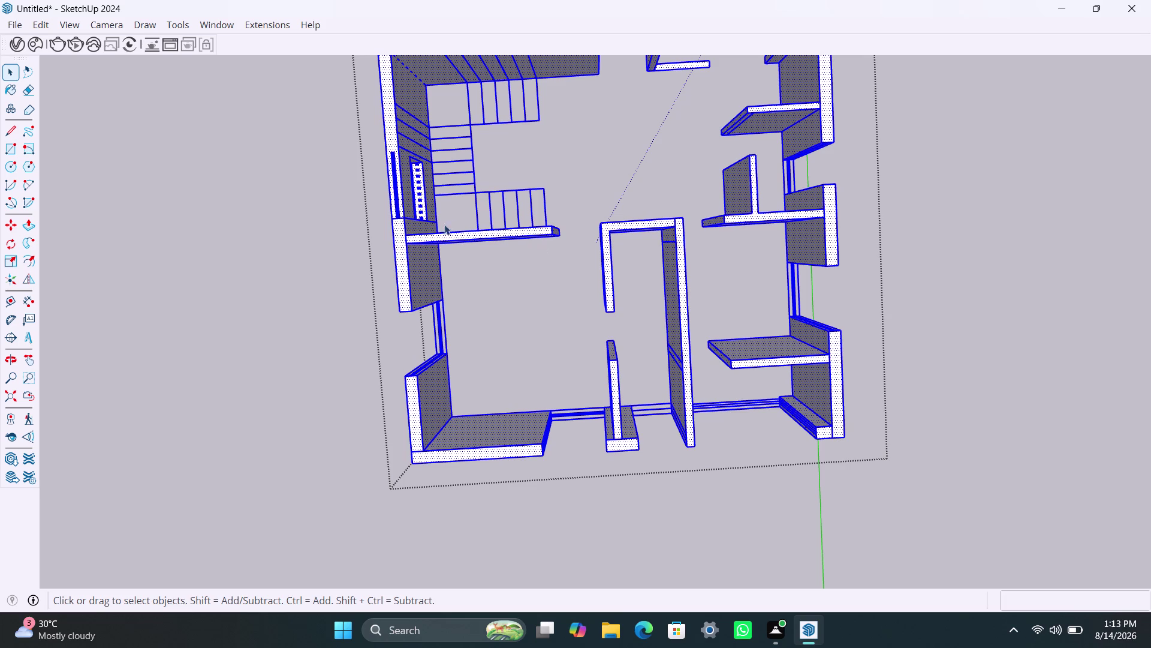
click(252, 250)
scroll(up, 3)
scroll(down, 3)
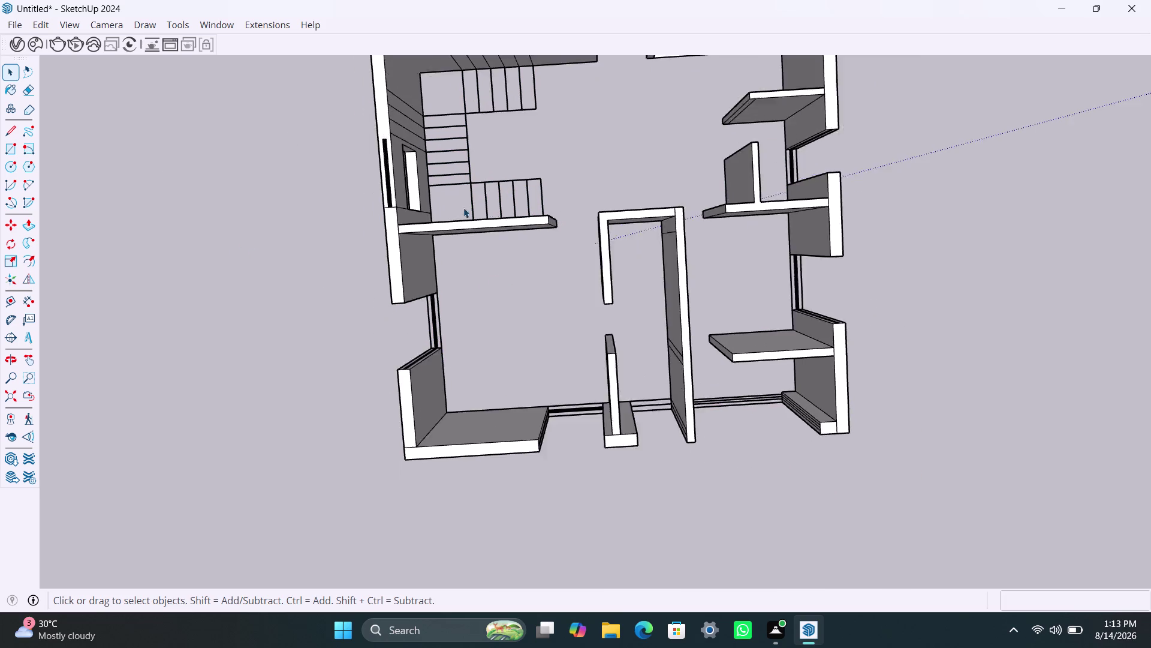
scroll(down, 3)
scroll(down, 3)
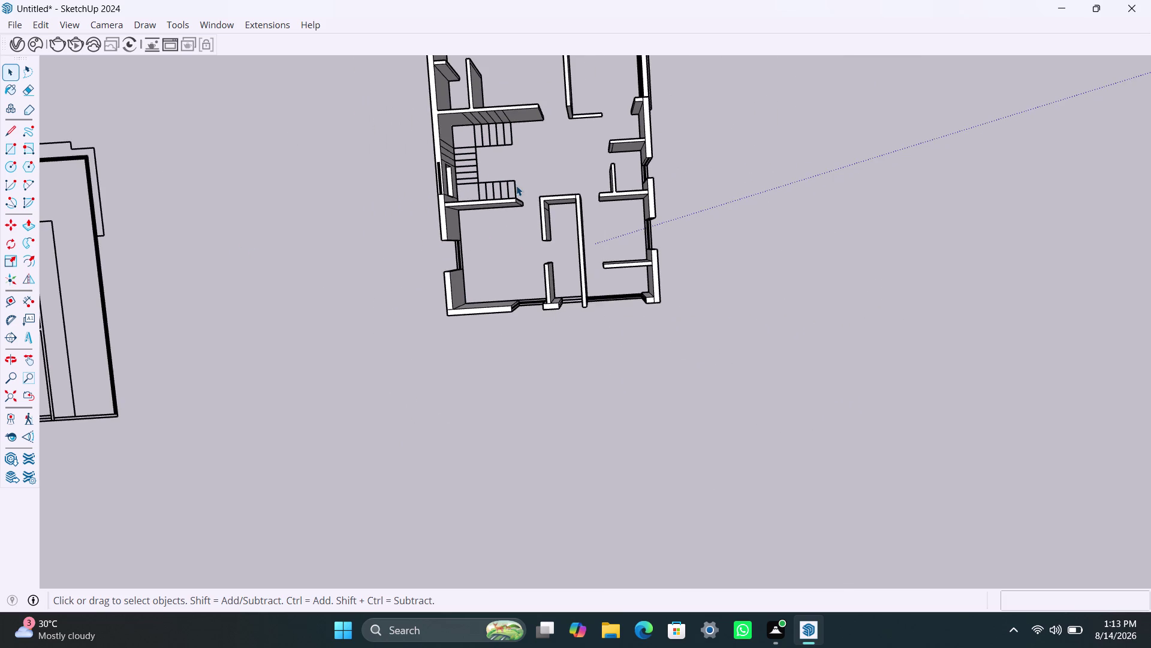
middle_drag(517, 186, 488, 229)
scroll(up, 3)
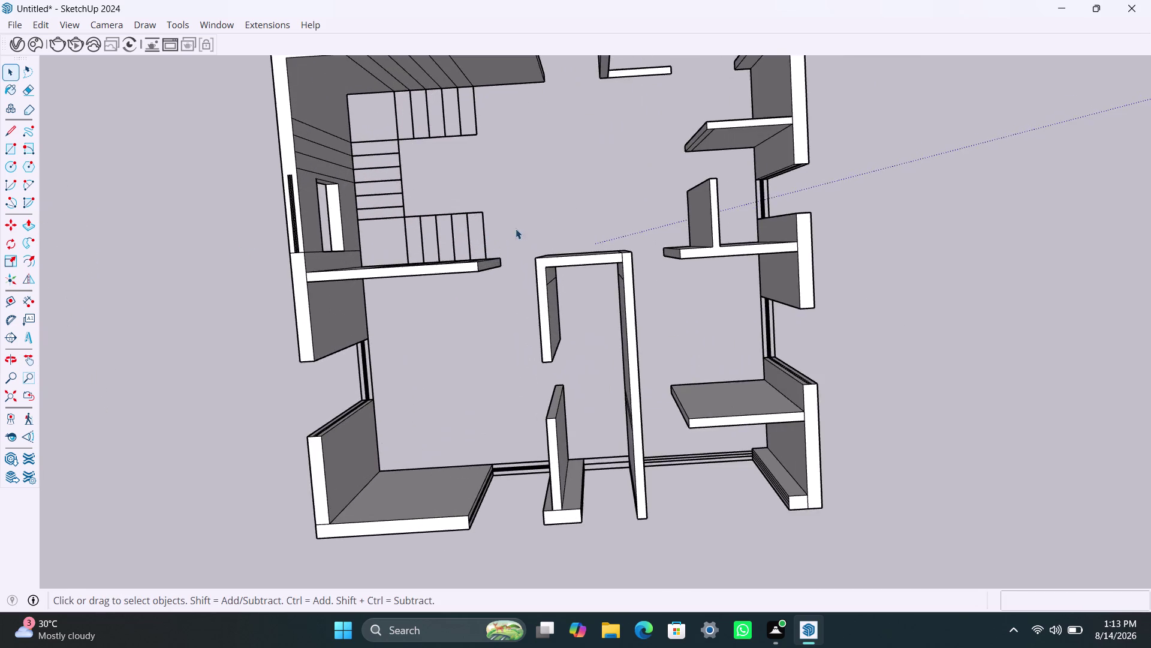
middle_drag(516, 229, 526, 179)
scroll(up, 3)
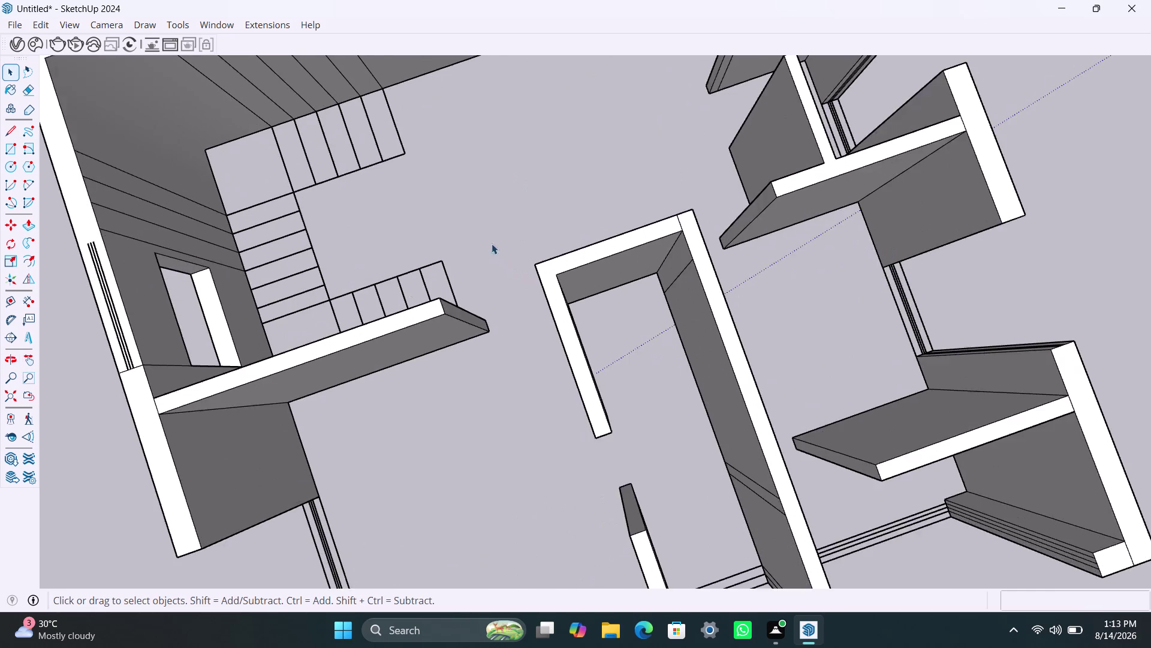
scroll(down, 3)
scroll(up, 3)
scroll(down, 3)
scroll(down, 3)
middle_drag(763, 344, 762, 348)
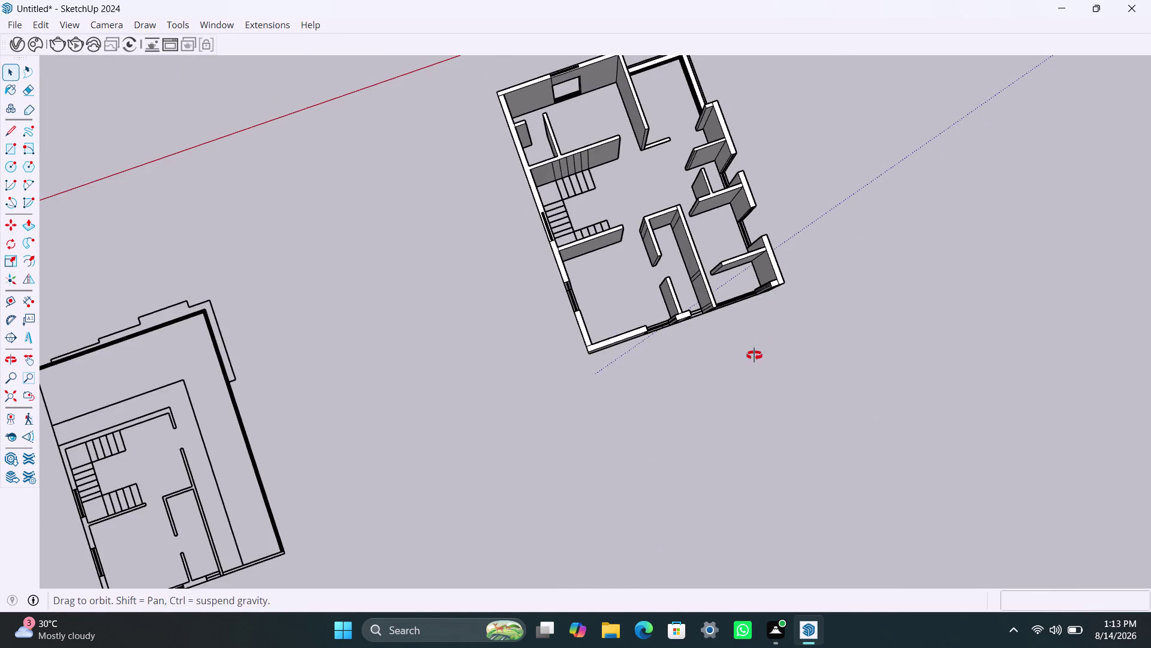
middle_drag(762, 348, 103, 204)
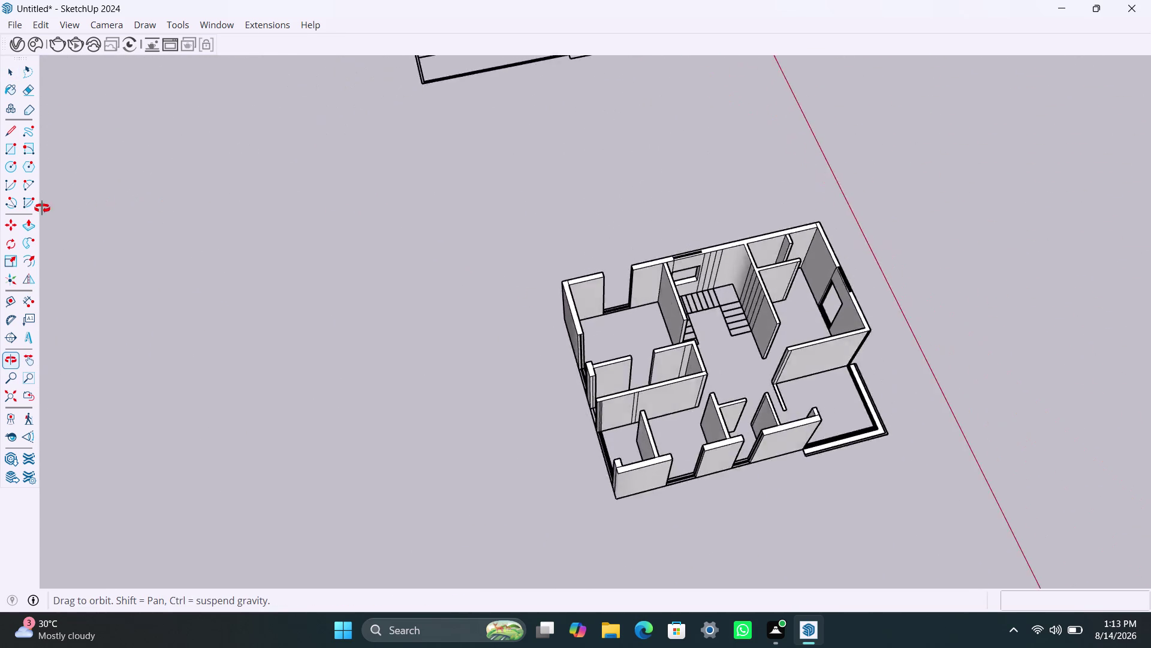
middle_drag(104, 204, 0, 229)
scroll(up, 3)
click(722, 308)
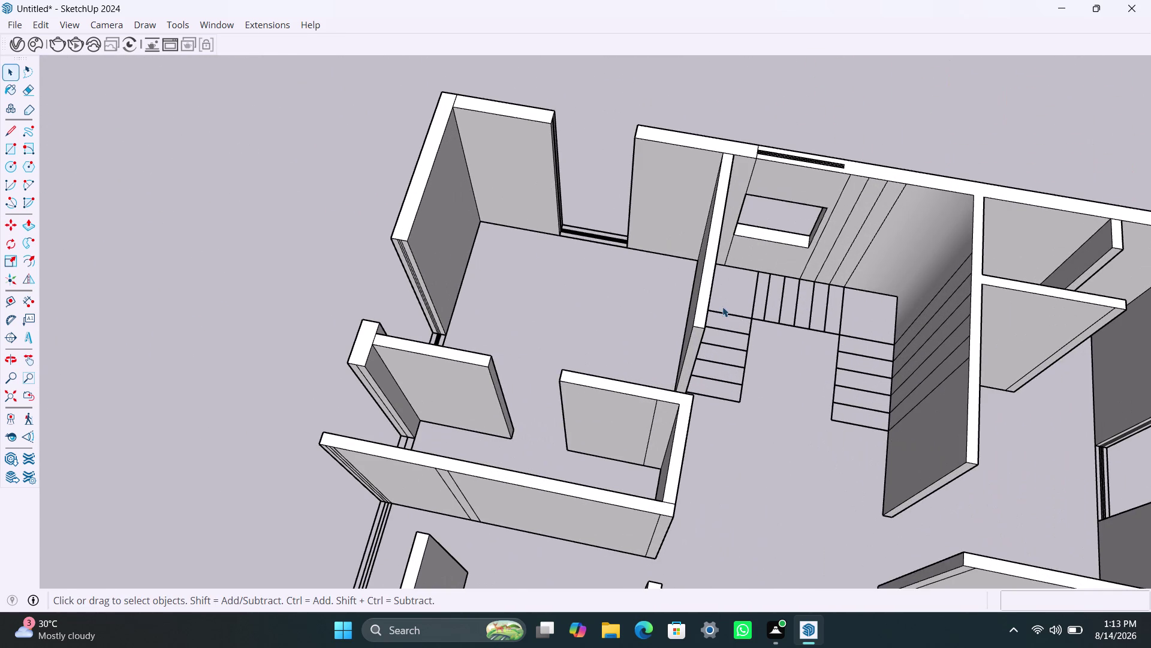
triple_click(732, 319)
click(732, 319)
scroll(down, 3)
middle_drag(719, 360, 719, 359)
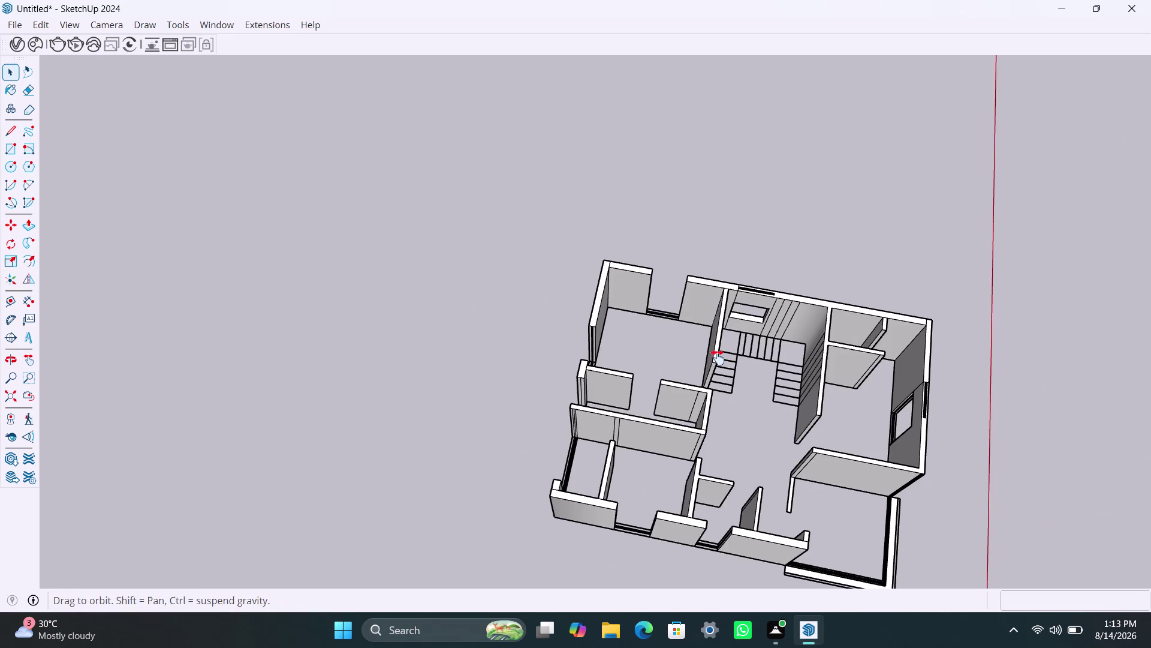
middle_drag(719, 359, 577, 334)
scroll(up, 3)
triple_click(576, 367)
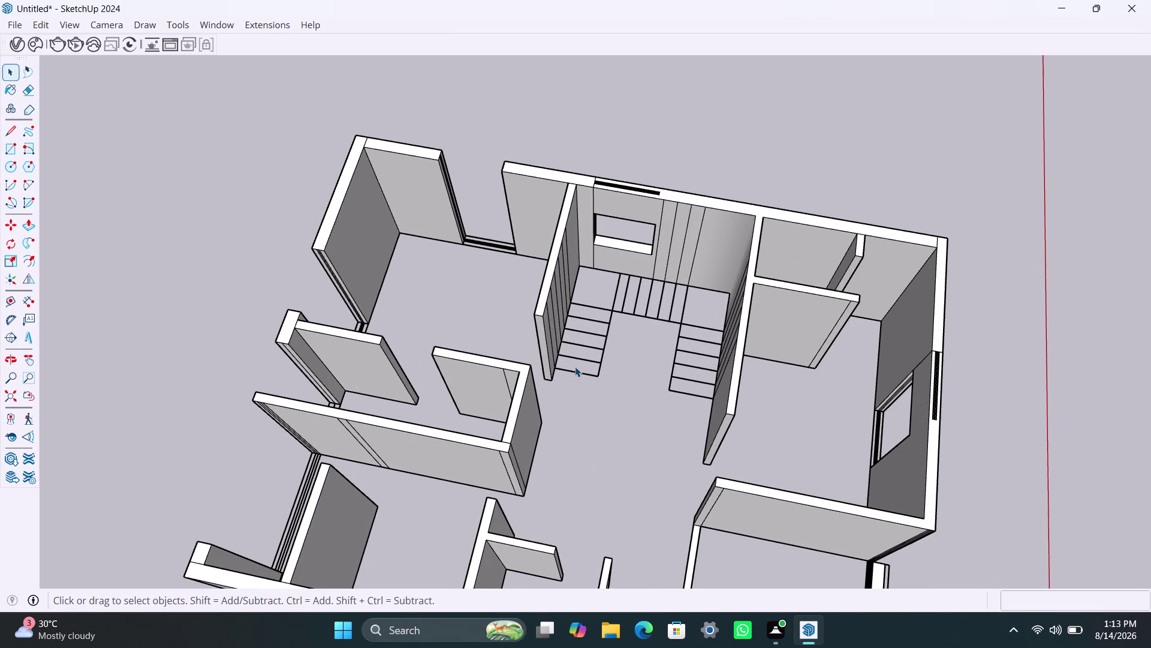
double_click(575, 366)
double_click(574, 352)
click(637, 134)
triple_click(622, 293)
double_click(623, 292)
click(597, 269)
click(597, 264)
scroll(up, 3)
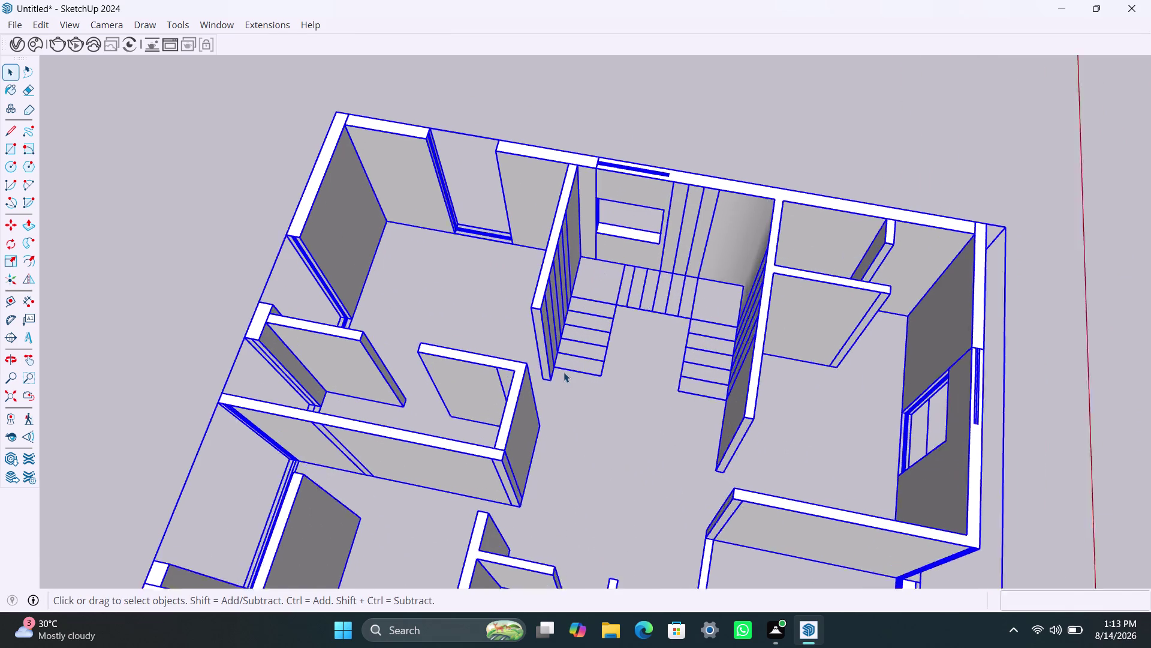
Explode the wall group into loose geometry.
right_click(562, 314)
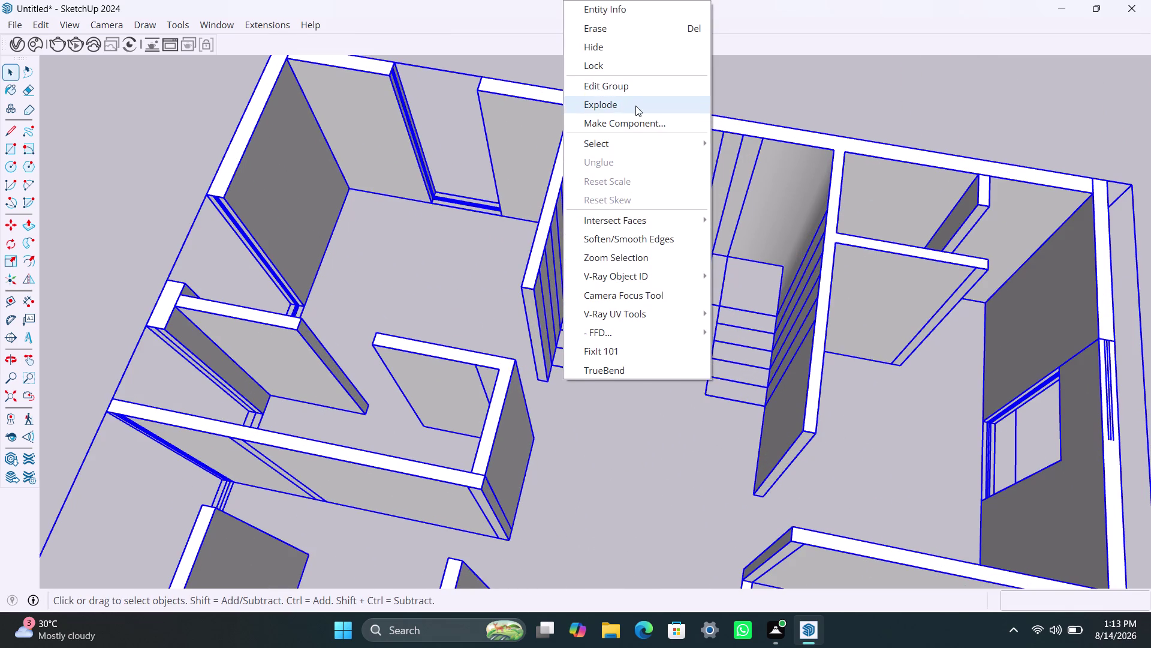
click(635, 107)
click(728, 99)
scroll(up, 3)
click(571, 345)
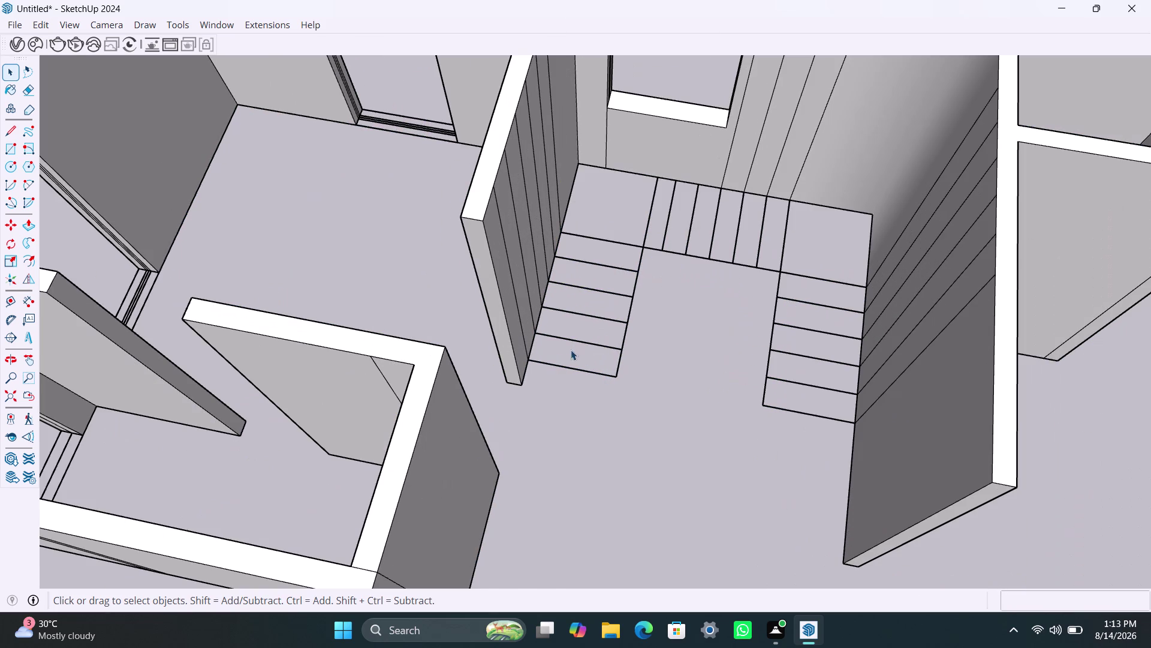
double_click(563, 343)
triple_click(562, 339)
click(560, 347)
Draw a test rectangle across the bottom step, then undo it.
key(r)
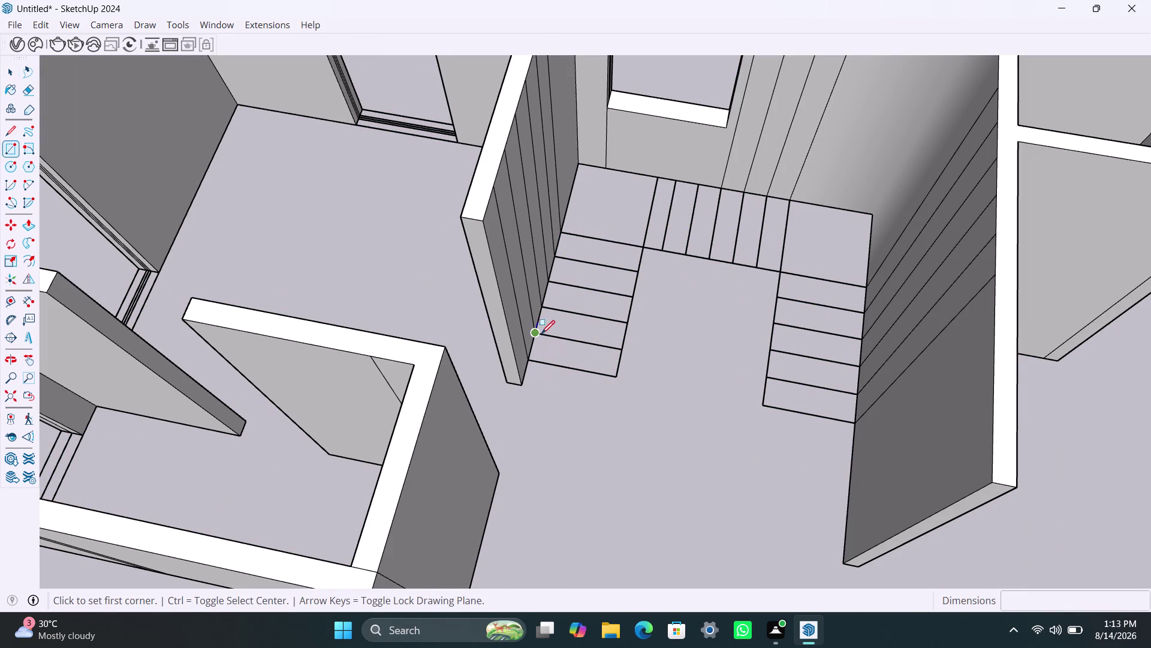
click(541, 333)
click(621, 375)
key(space)
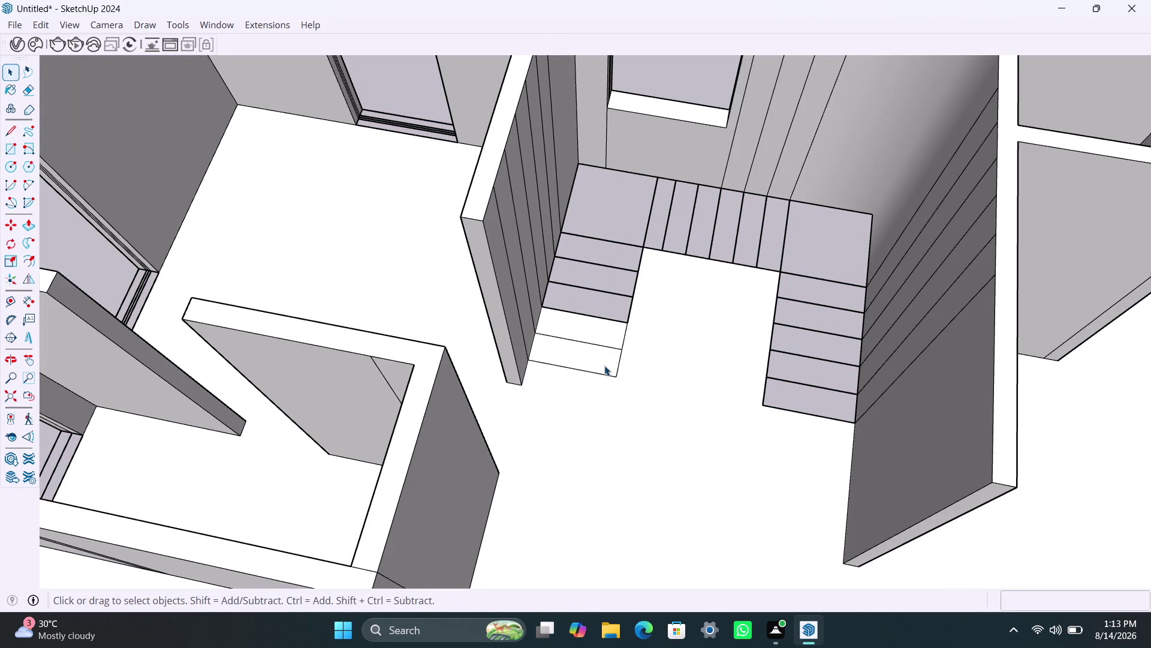
key(ctrl+z)
Window-select all the walls and regroup them from the right-click menu.
scroll(down, 3)
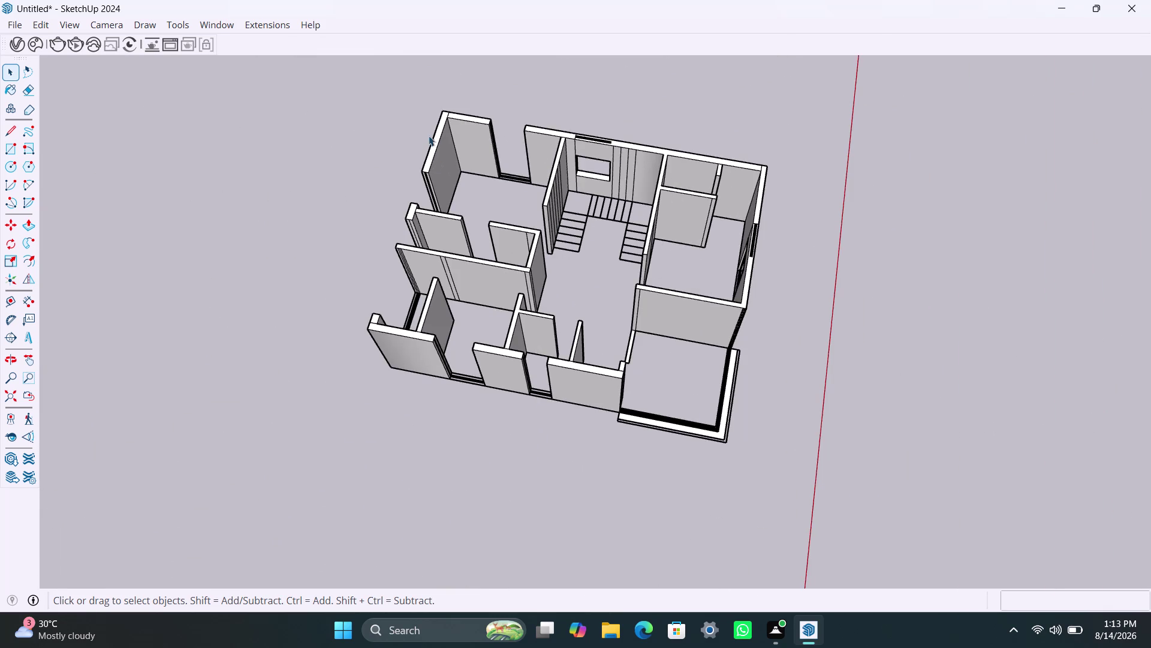
drag(371, 85, 770, 451)
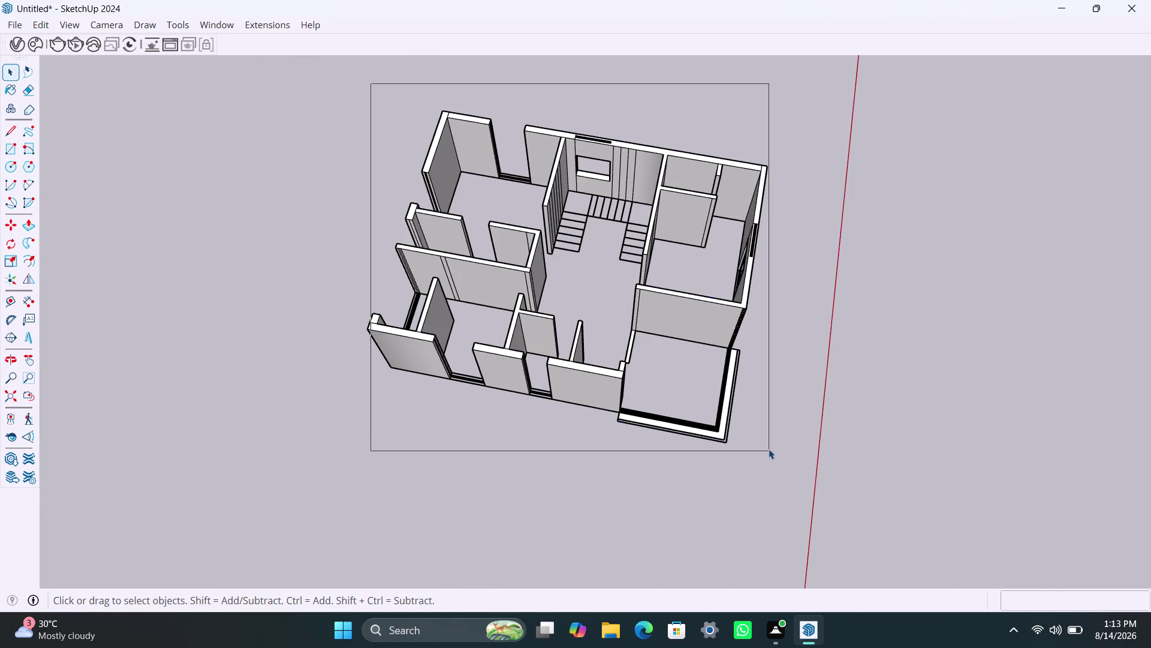
right_click(598, 361)
click(520, 350)
triple_click(509, 357)
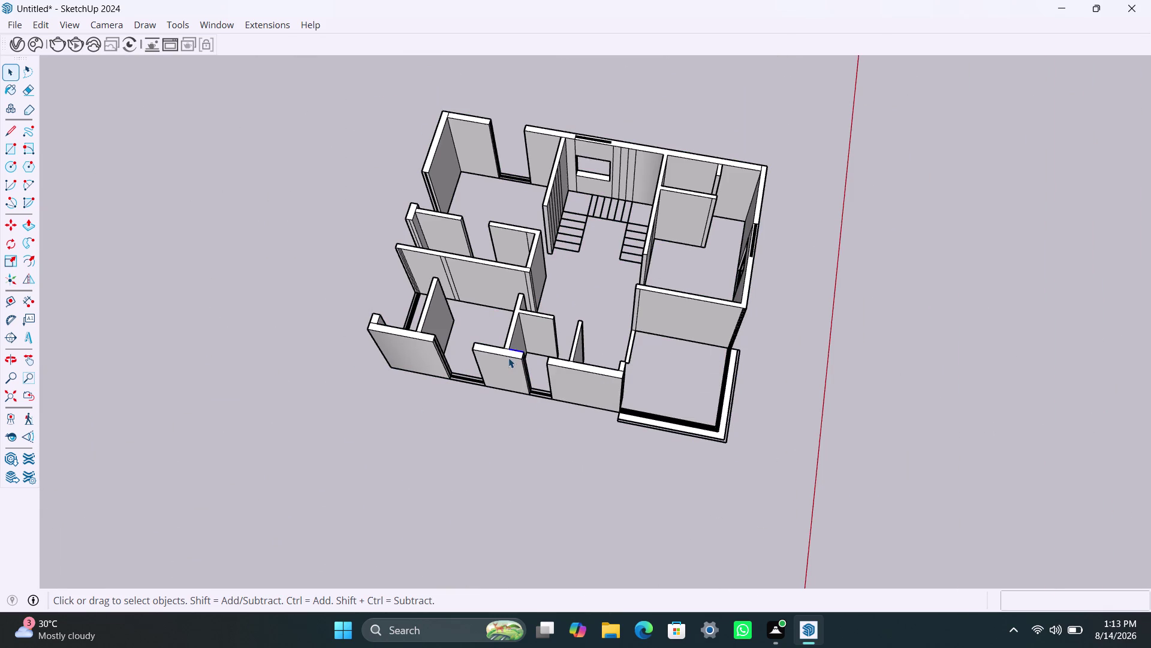
right_click(506, 357)
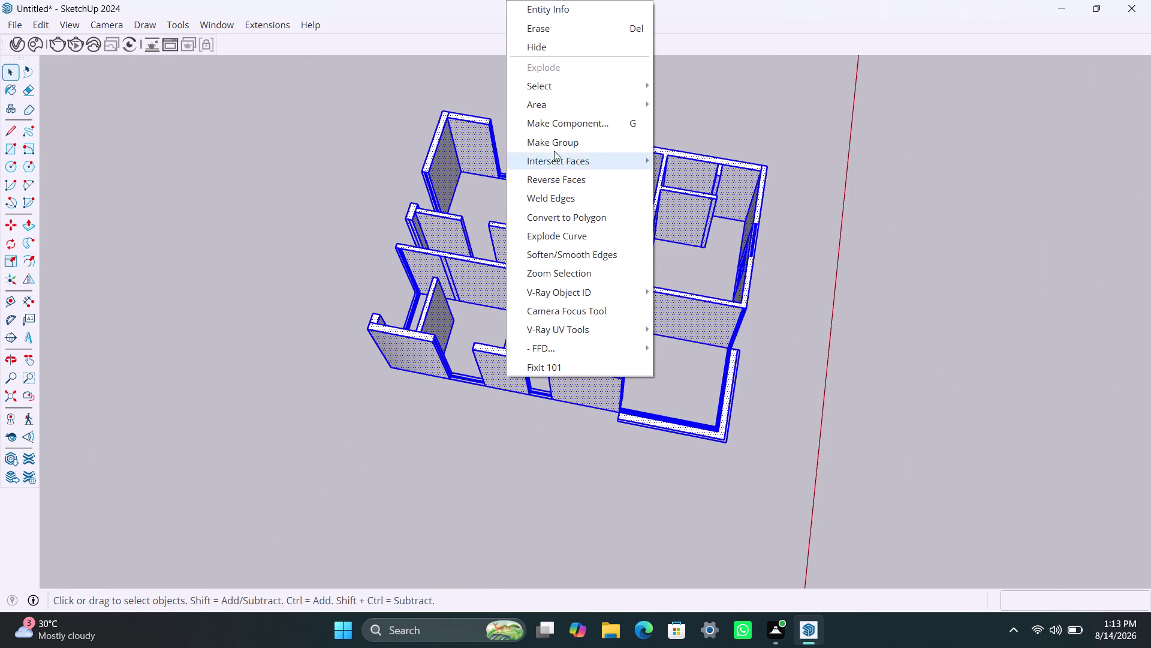
click(554, 141)
click(692, 134)
scroll(up, 3)
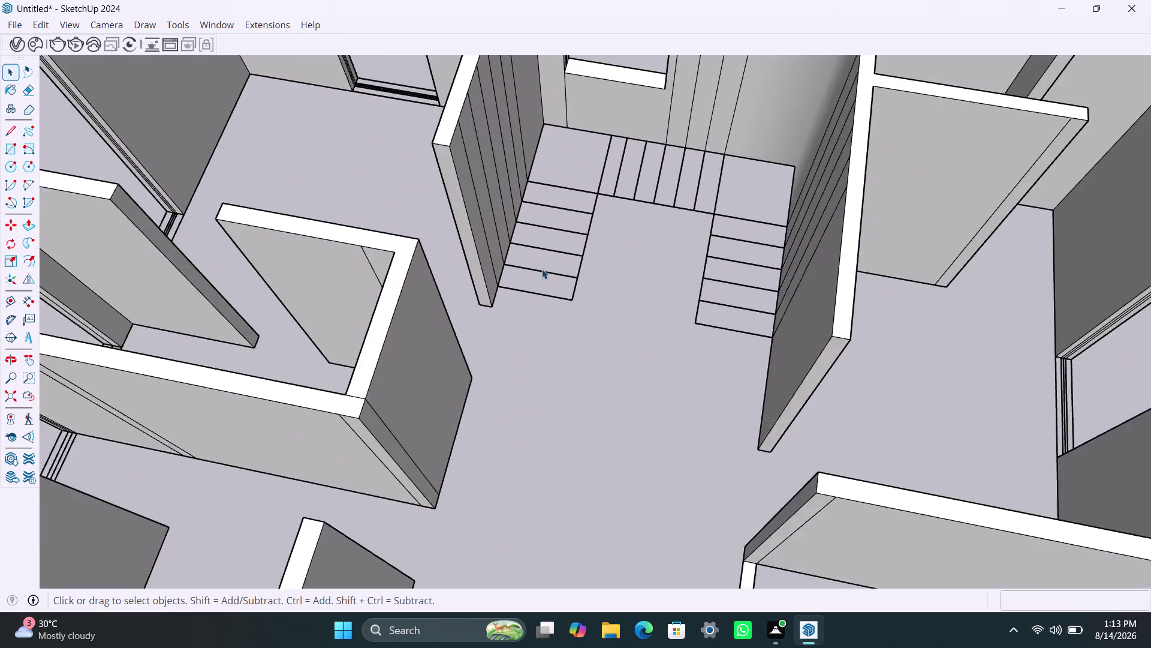
middle_drag(539, 292, 565, 337)
scroll(up, 3)
Draw a rectangle over the bottom step's footprint and make it a group.
key(r)
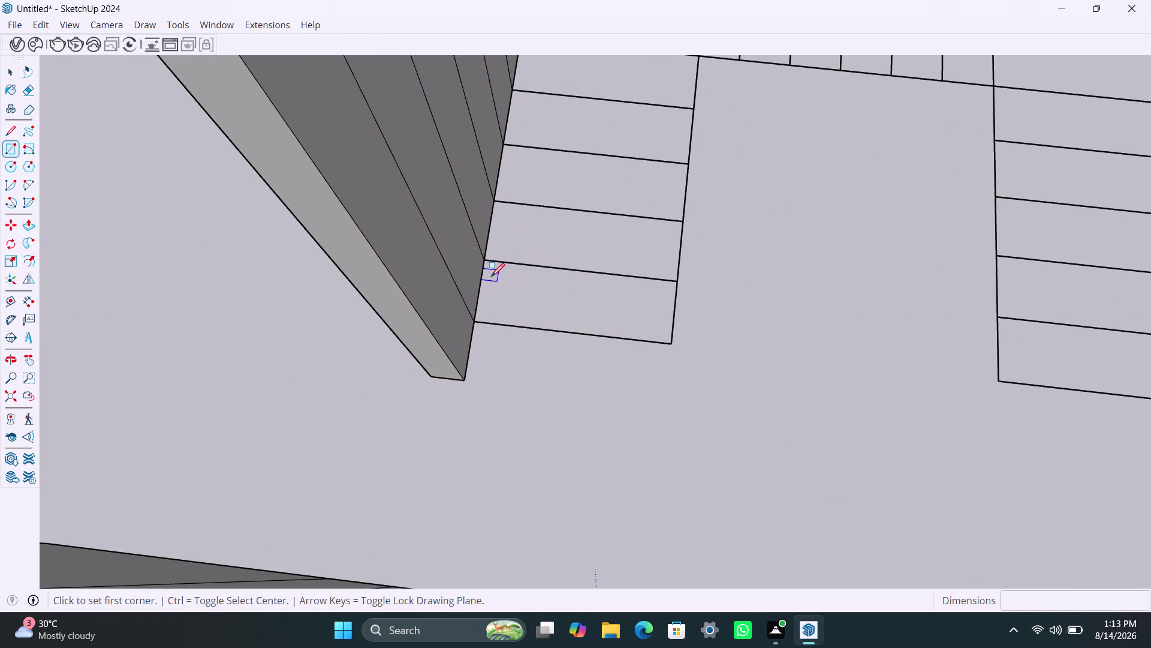
click(485, 262)
click(671, 339)
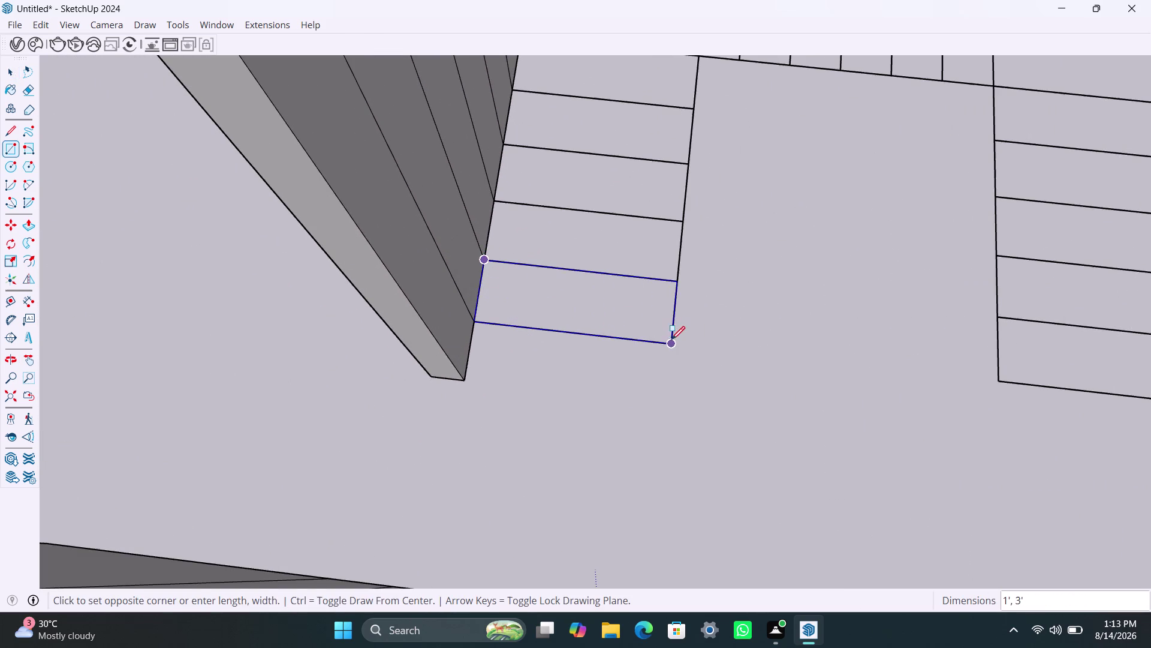
key(space)
double_click(558, 301)
right_click(557, 300)
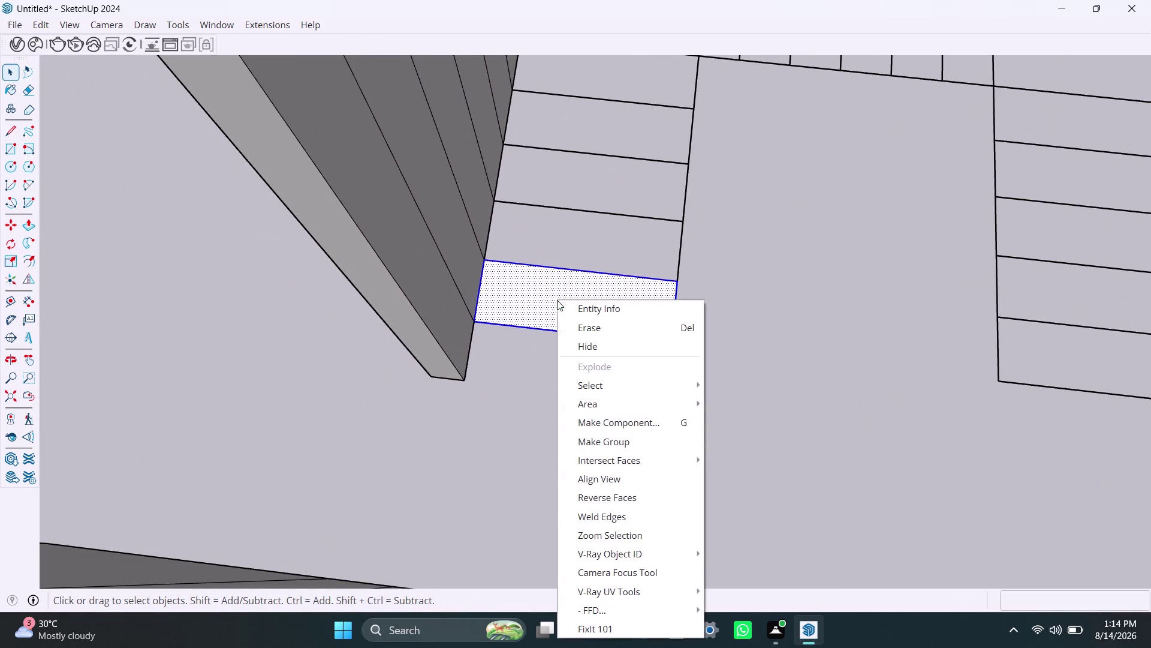
click(606, 443)
Inside the group, push/pull the step face up 7 inches.
double_click(547, 320)
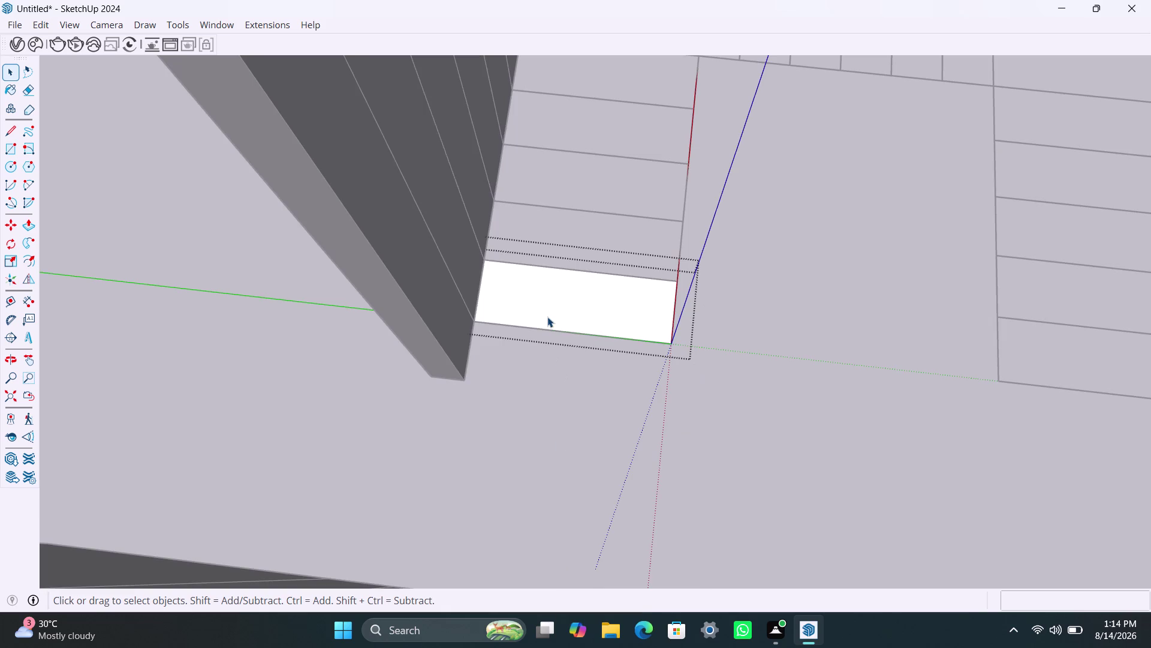
click(547, 315)
key(p)
click(547, 316)
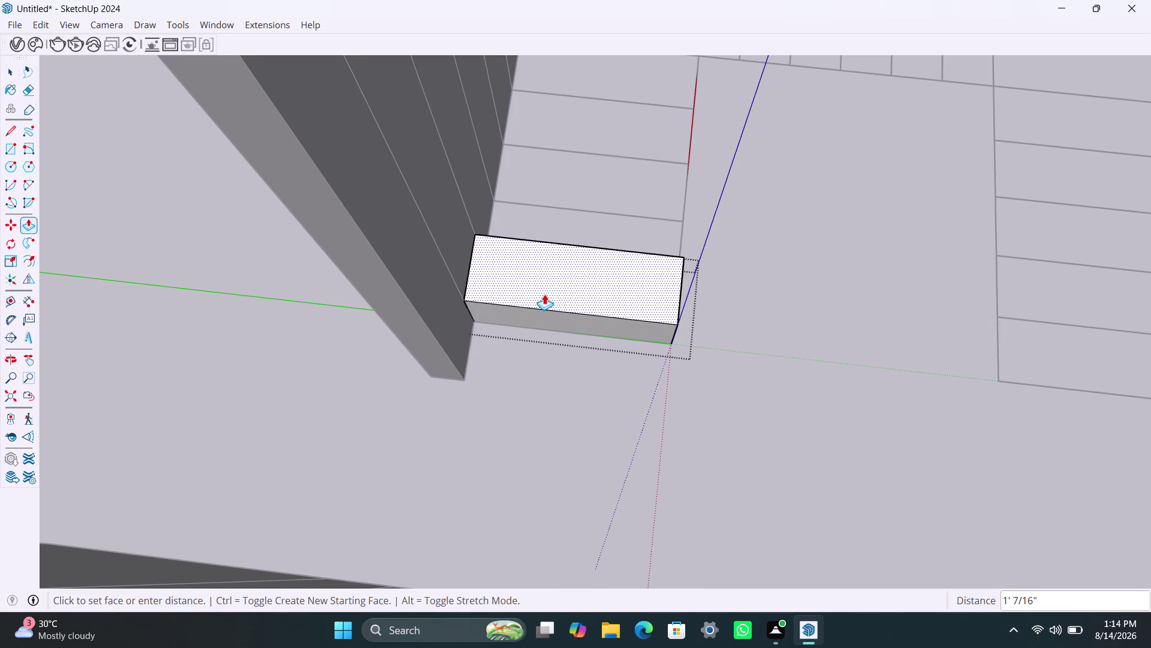
key(7)
key(shift+quotedbl)
key(Return)
key(space)
click(783, 391)
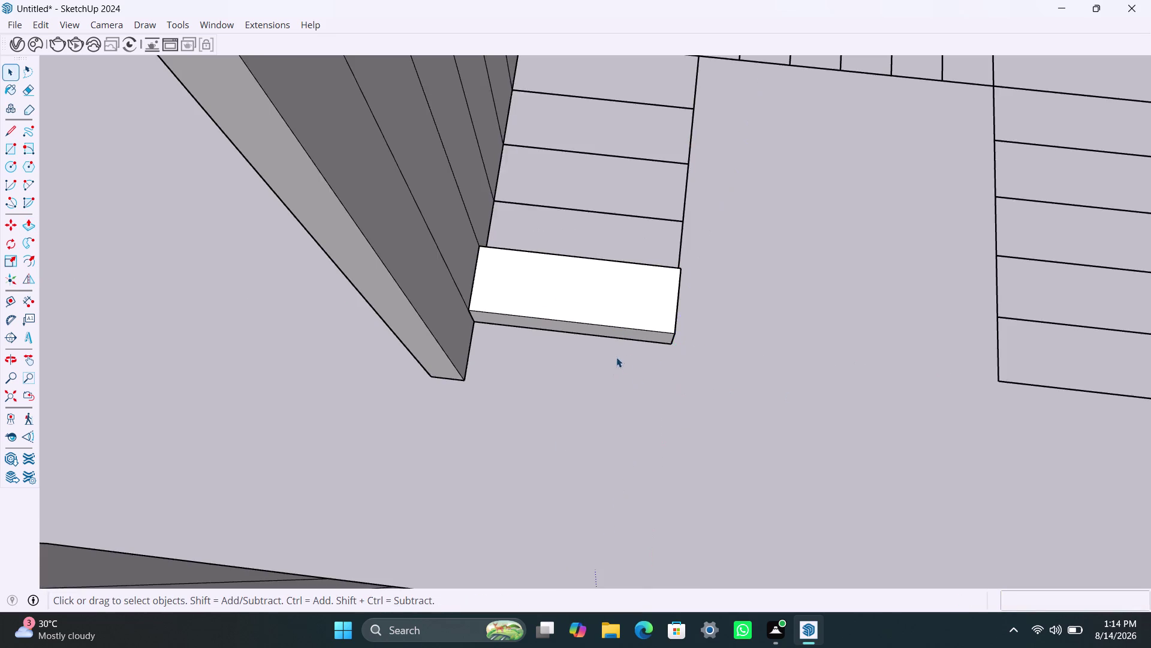
Undo the grouped step block and cancel a first Make Component attempt.
scroll(down, 3)
middle_drag(688, 375, 480, 346)
scroll(up, 3)
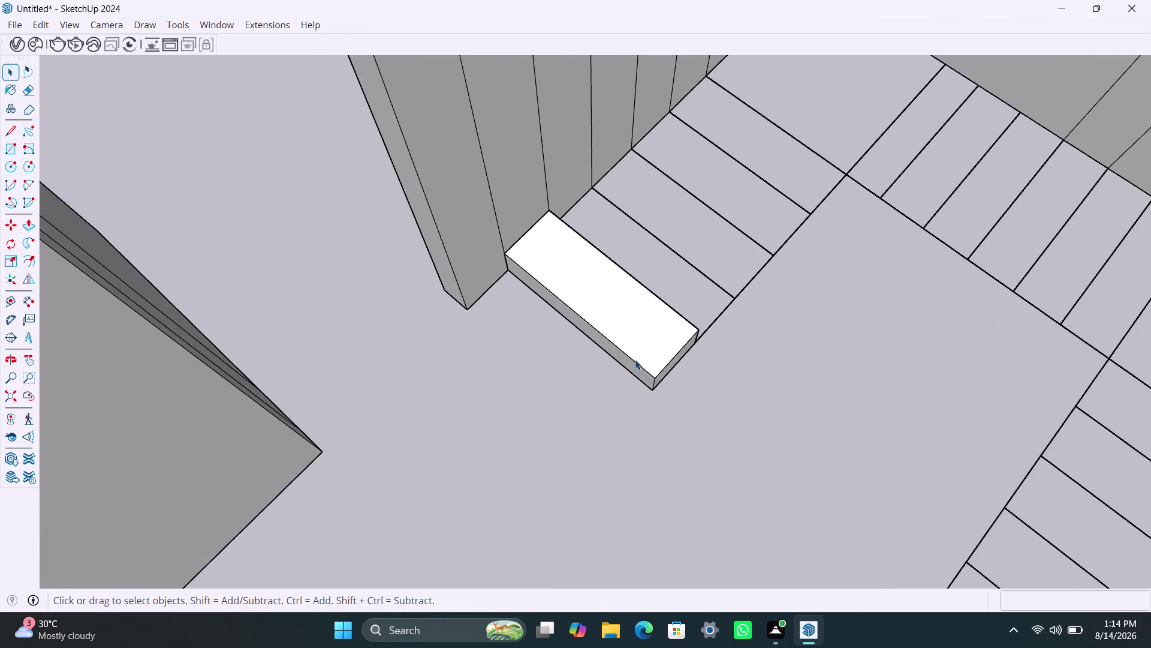
click(635, 359)
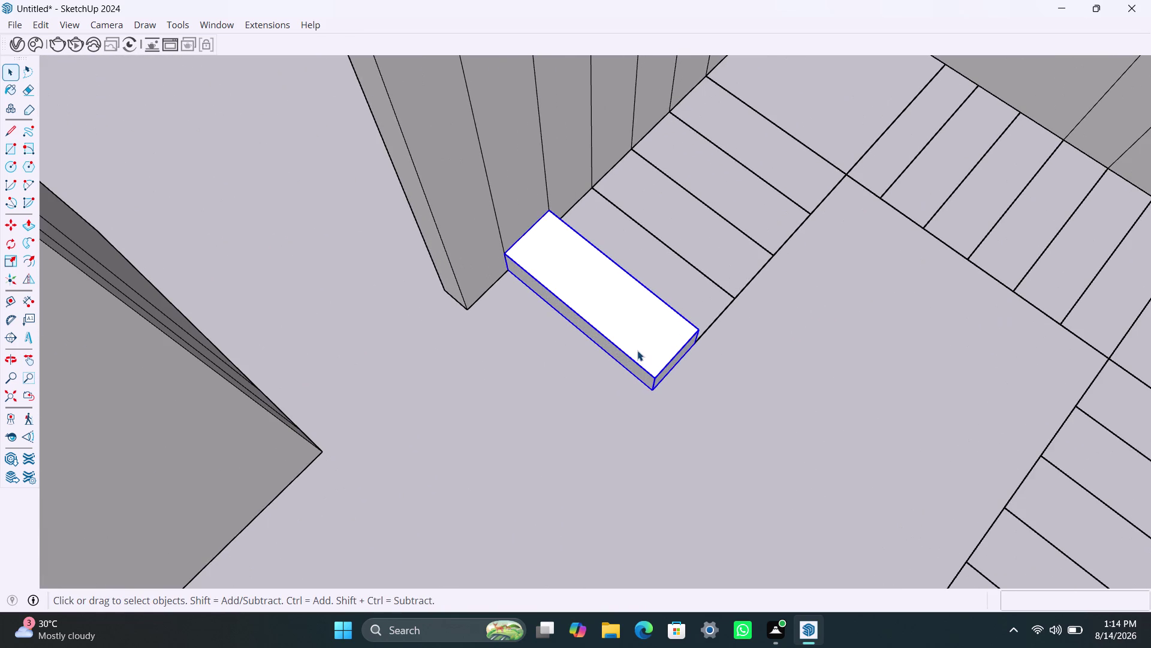
key(ctrl+z)
key(ctrl+z)
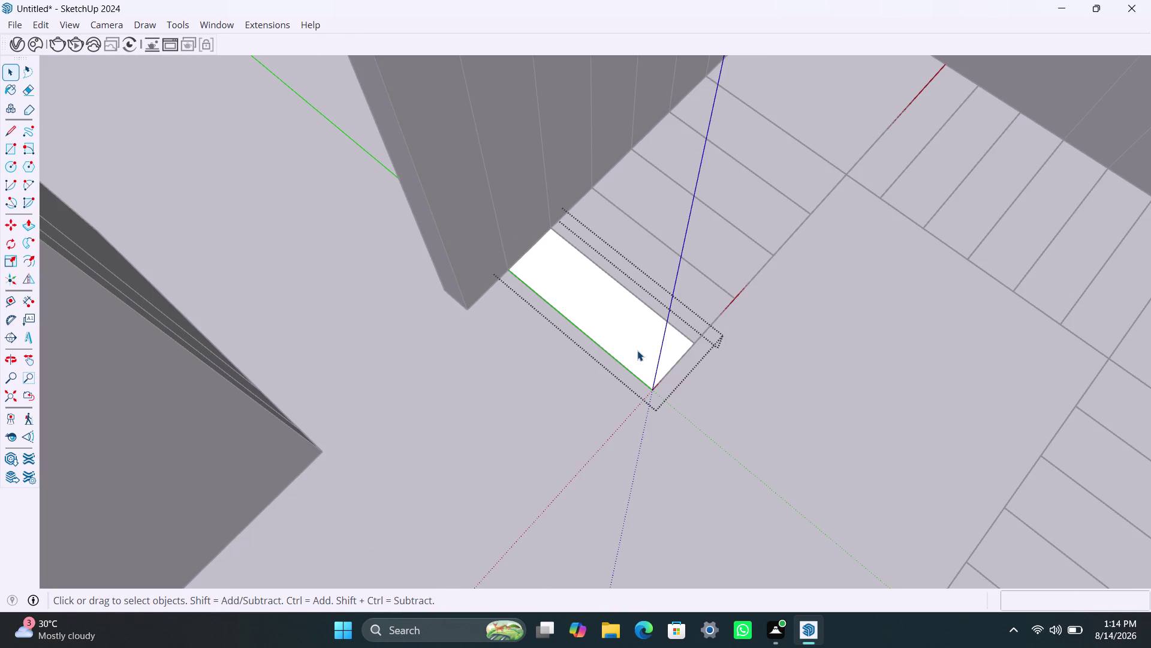
key(ctrl+z)
click(637, 350)
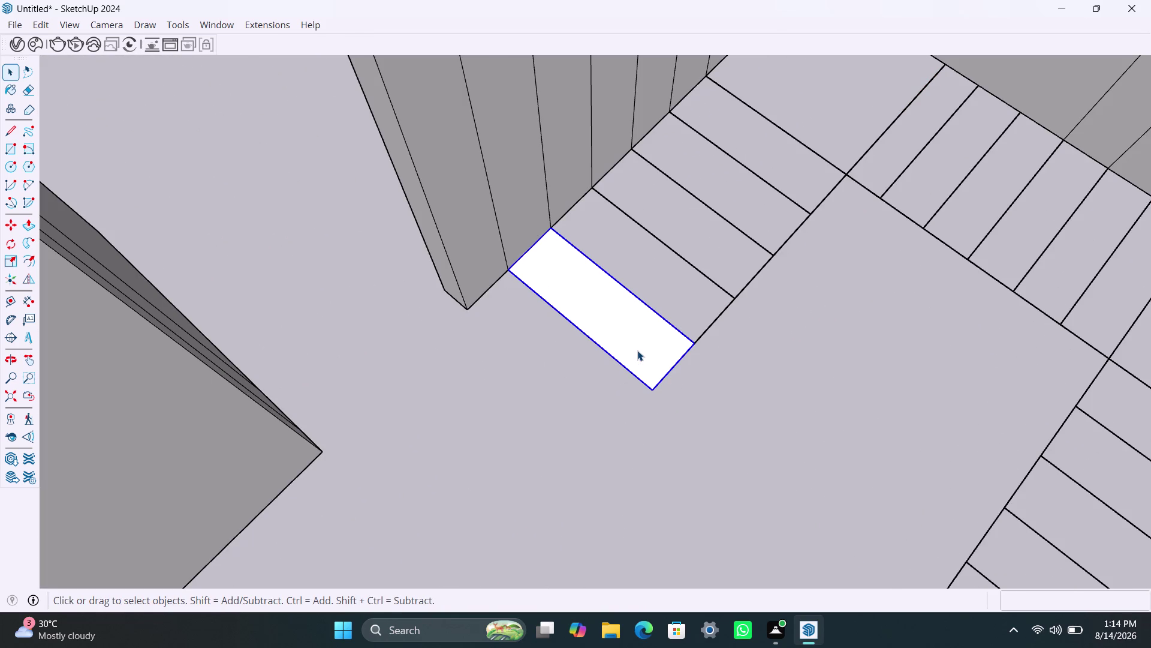
right_click(636, 348)
click(720, 125)
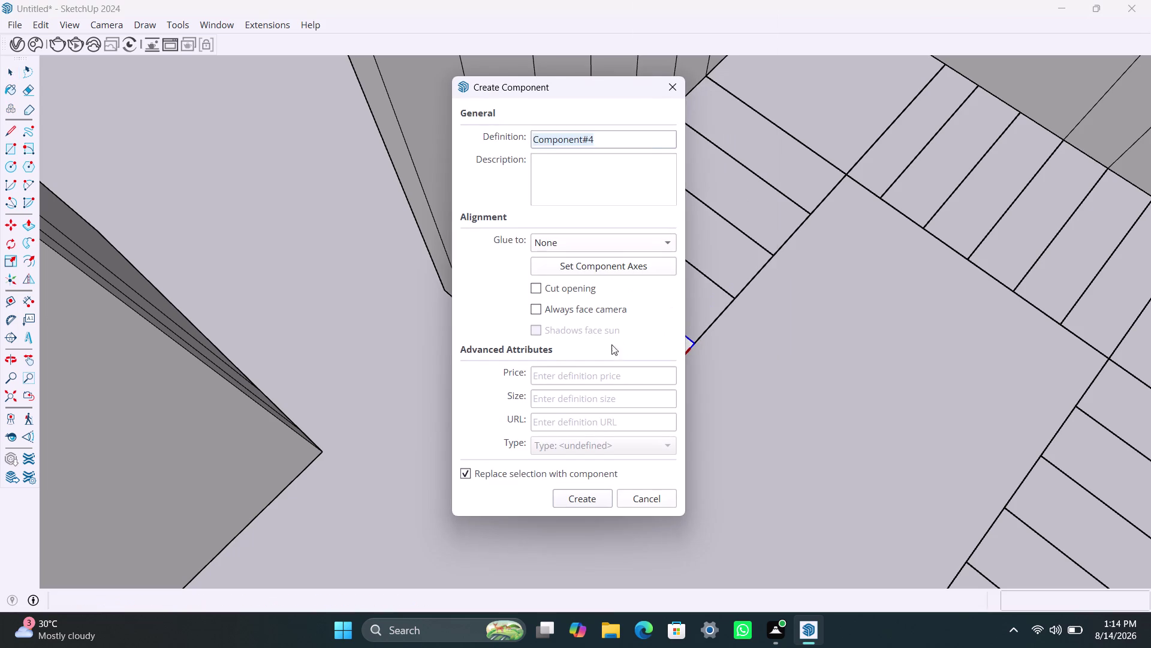
click(667, 90)
key(ctrl+z)
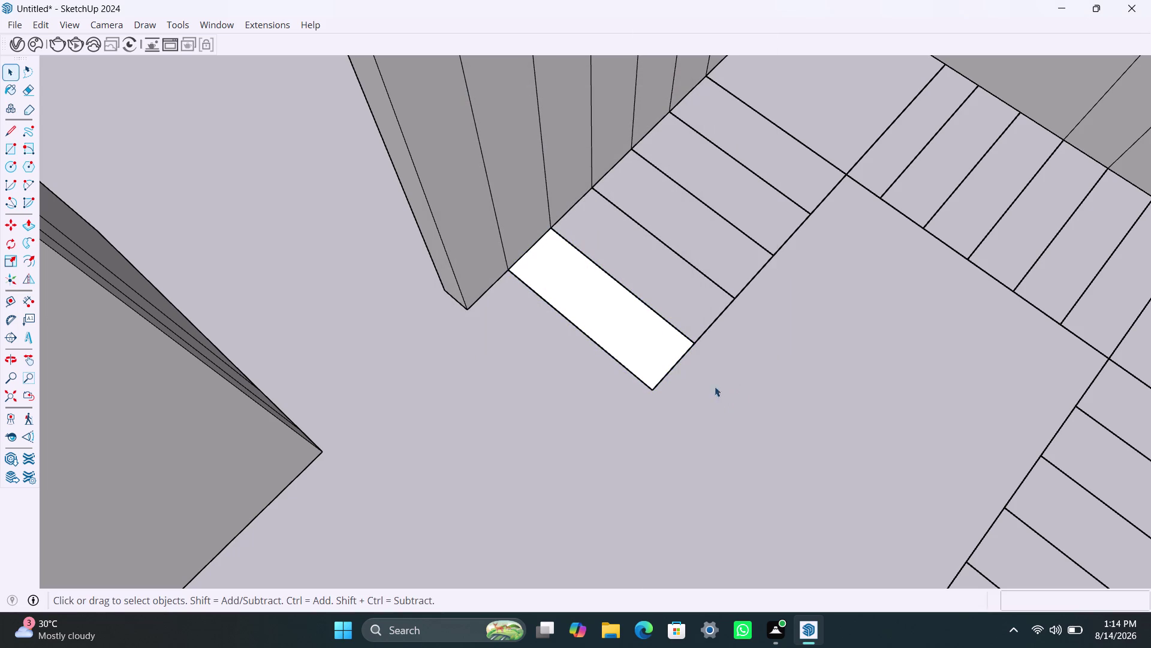
Redraw the step rectangle and create a component from it.
key(ctrl+z)
key(r)
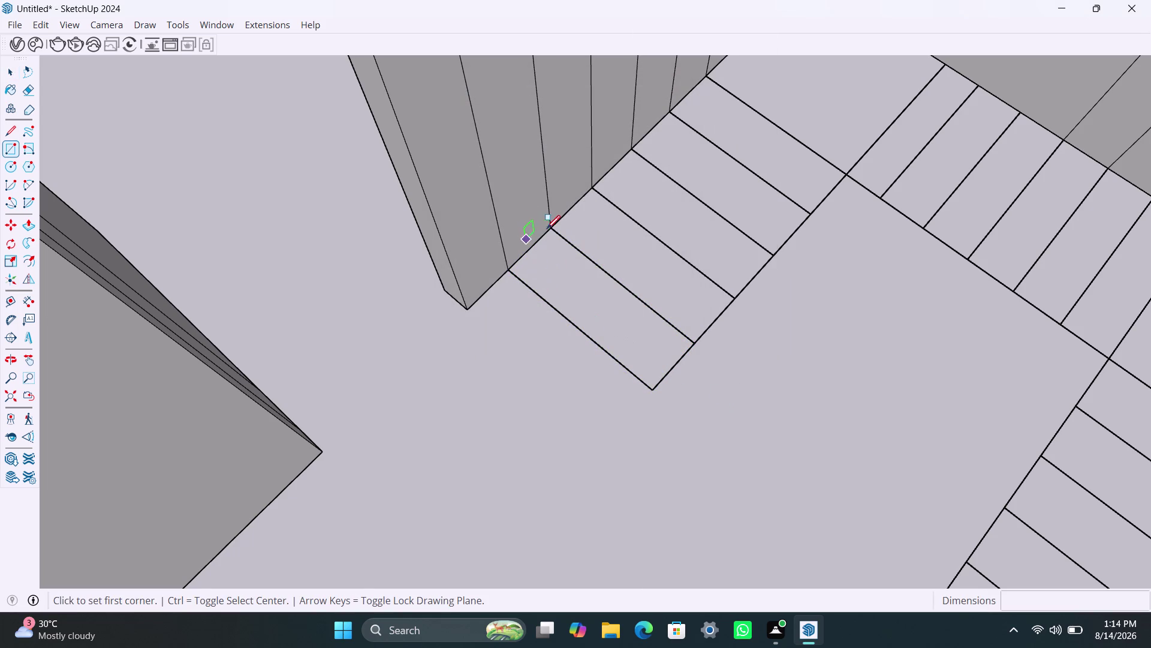
click(548, 228)
click(659, 390)
key(space)
double_click(635, 334)
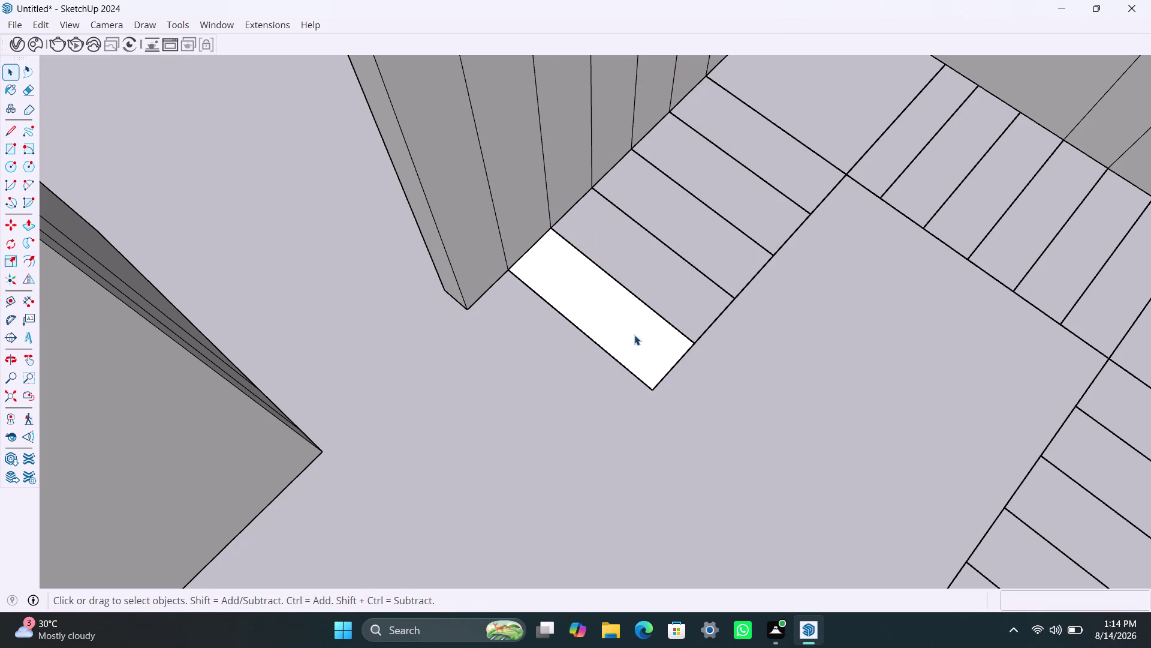
right_click(634, 333)
click(694, 130)
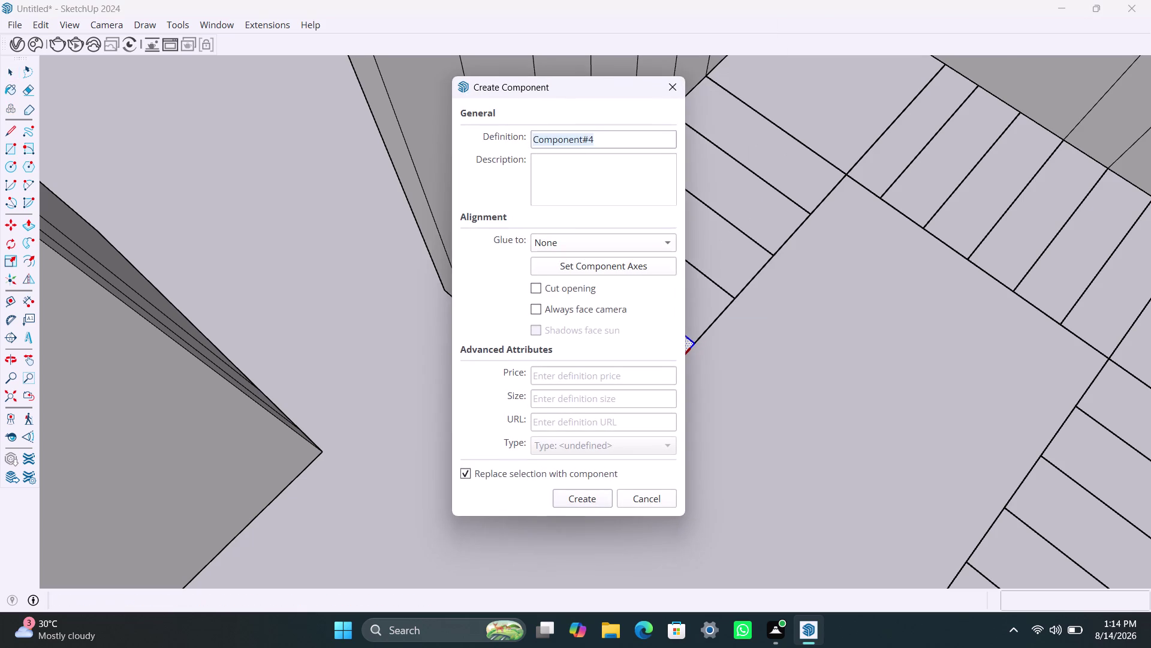
click(587, 492)
Raise the component's step face 7" and leave component editing.
triple_click(621, 327)
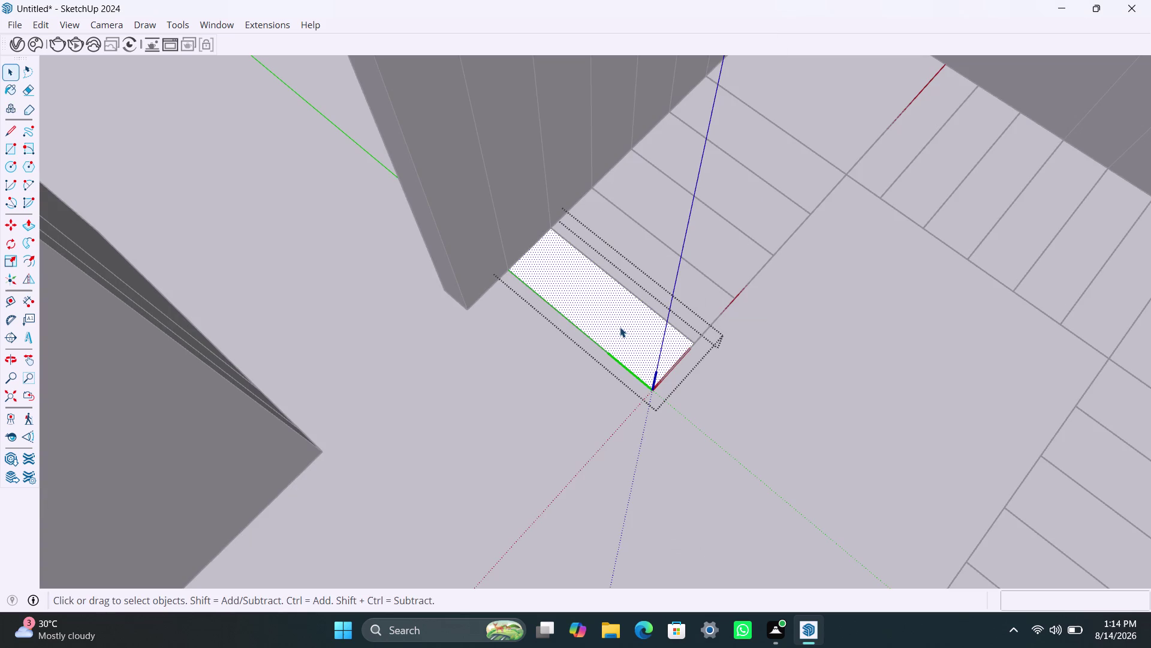
key(p)
click(620, 326)
text(7)
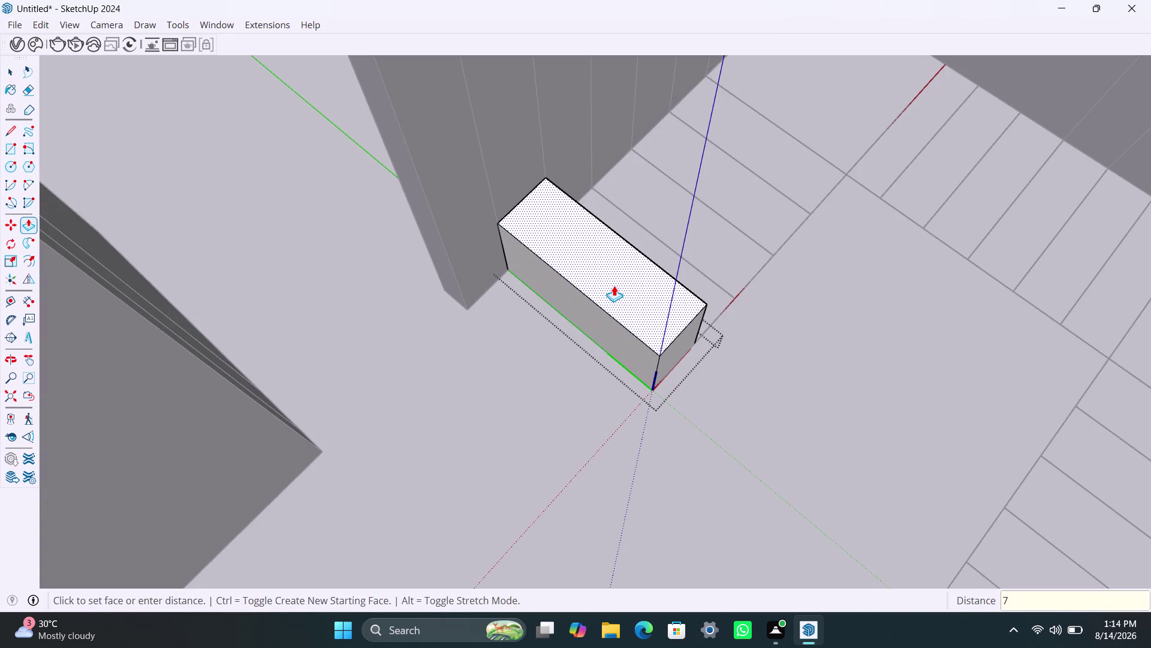
text(")
key(Return)
key(space)
click(555, 455)
click(614, 319)
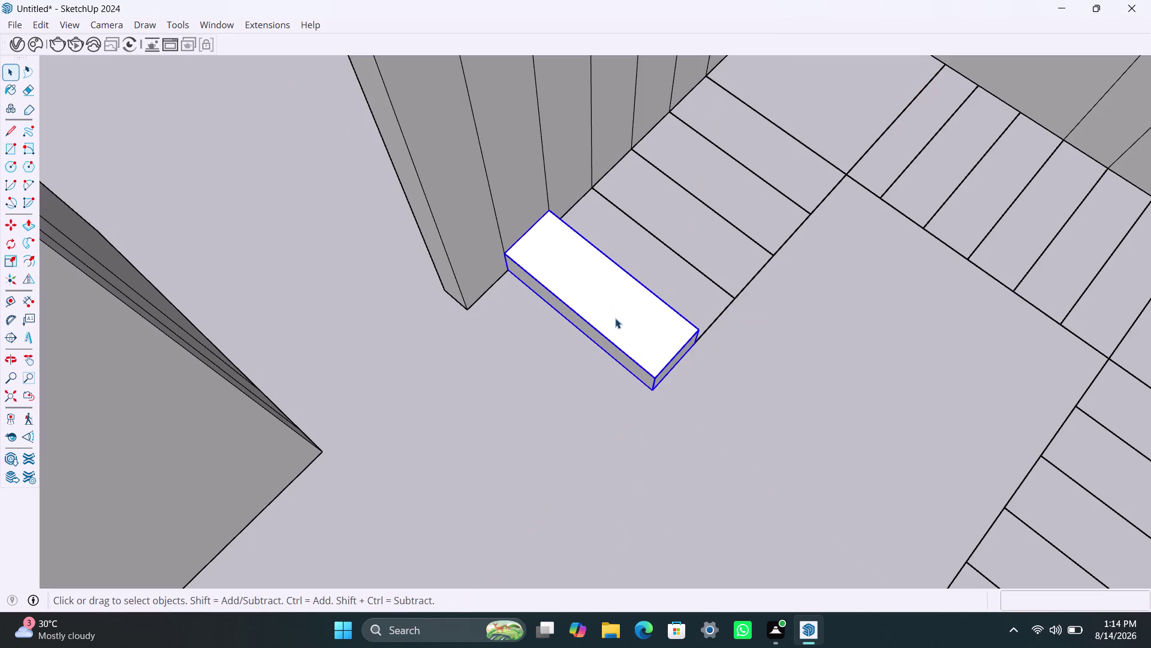
Copy the step four times (x4) up the flight, then undo that array.
key(m)
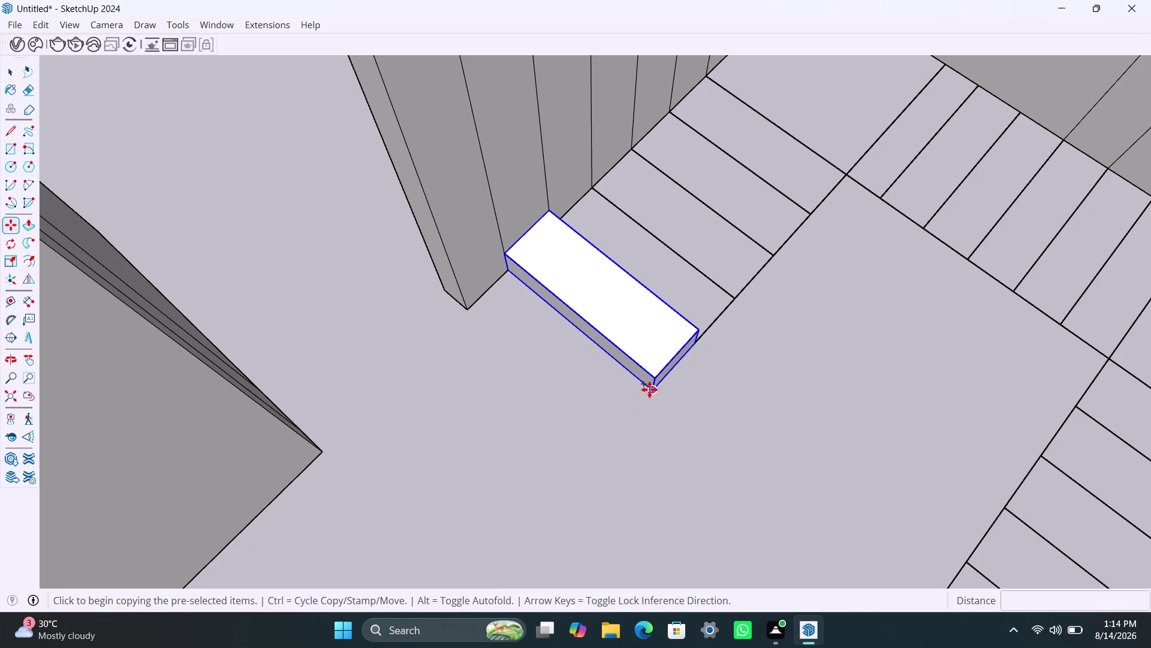
click(650, 389)
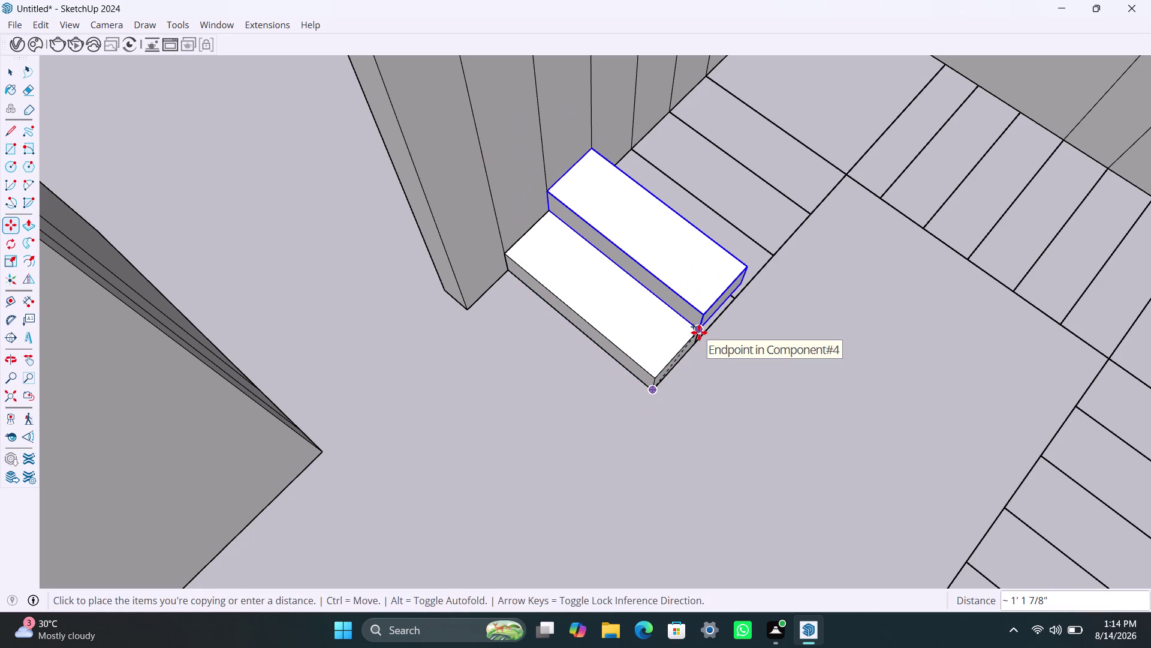
click(700, 332)
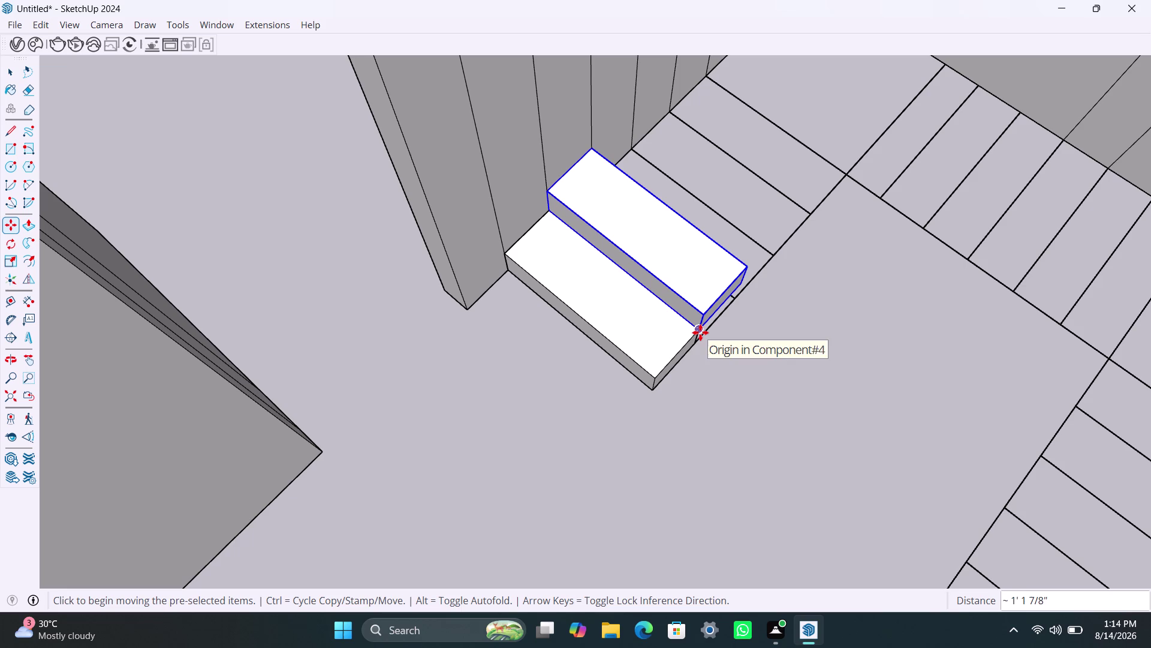
text(x4)
key(Return)
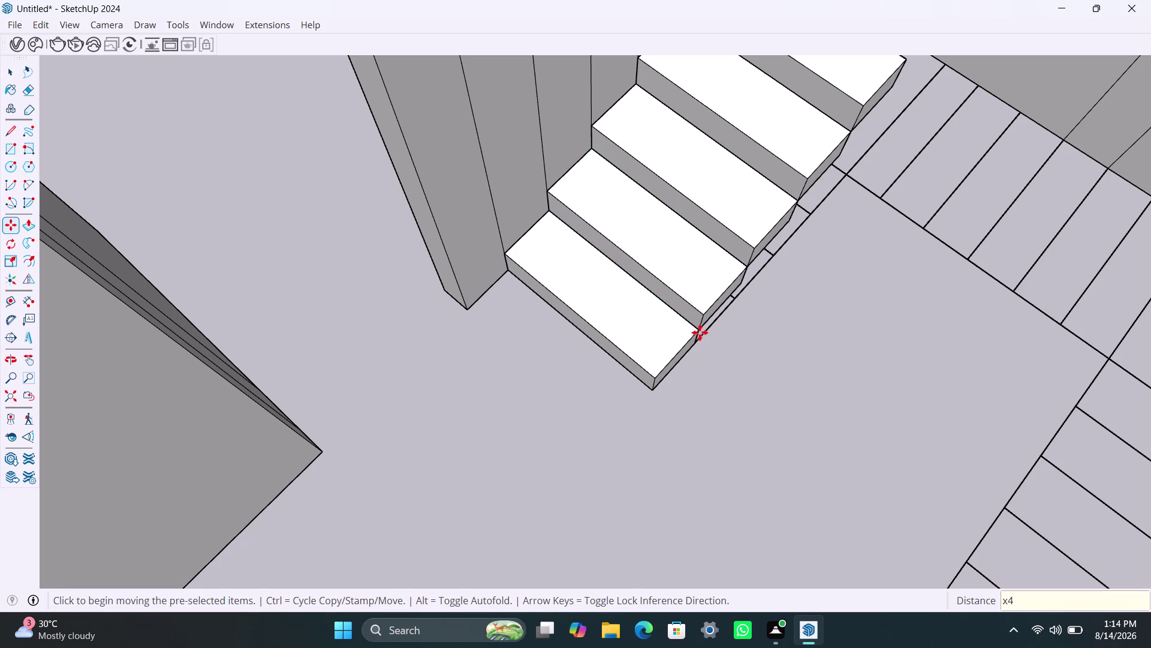
scroll(down, 3)
middle_drag(748, 388, 567, 287)
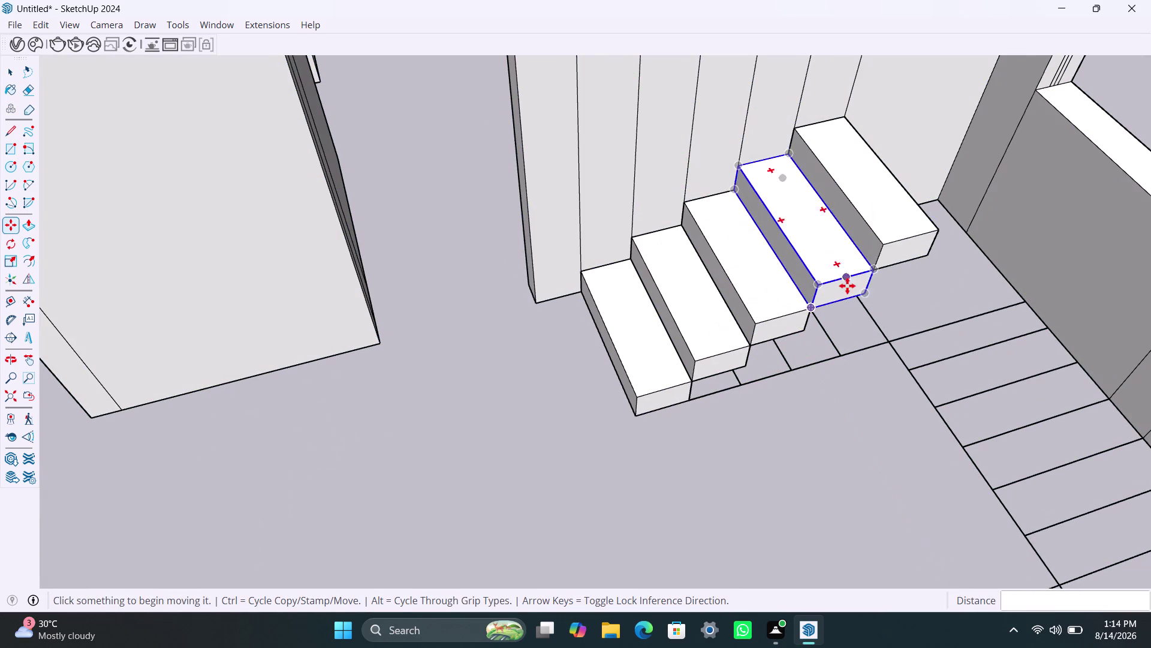
key(space)
click(892, 215)
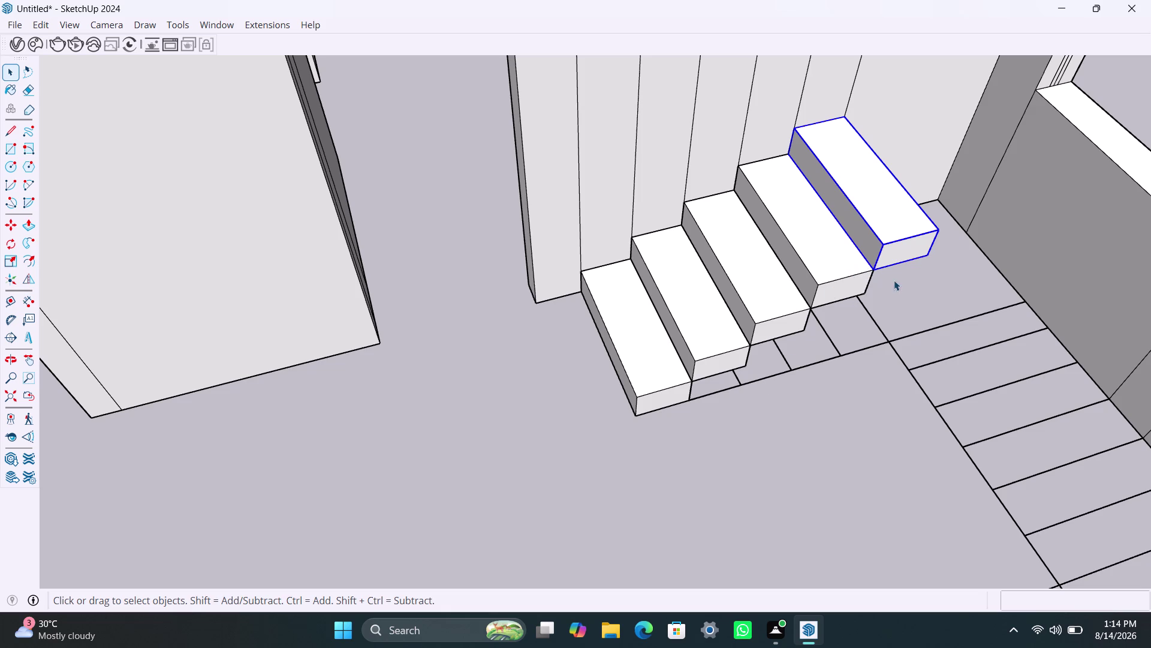
key(ctrl+z)
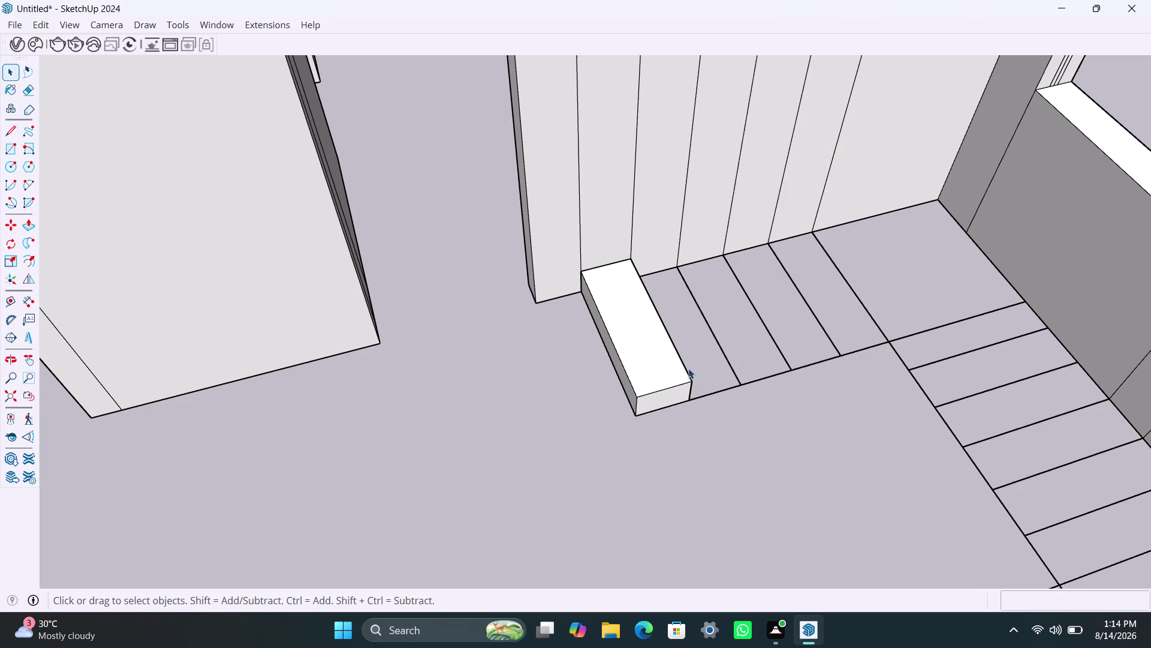
Copy the first step corner-to-corner as a five-copy (x5) array up the flight.
click(673, 376)
key(m)
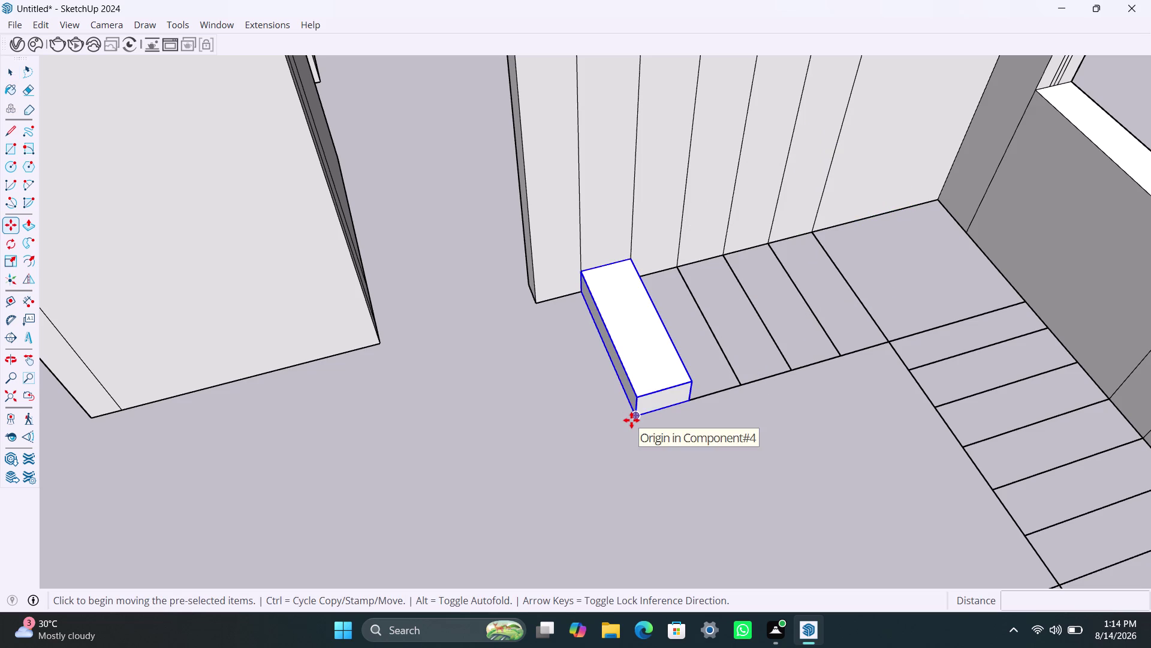
click(631, 419)
click(692, 379)
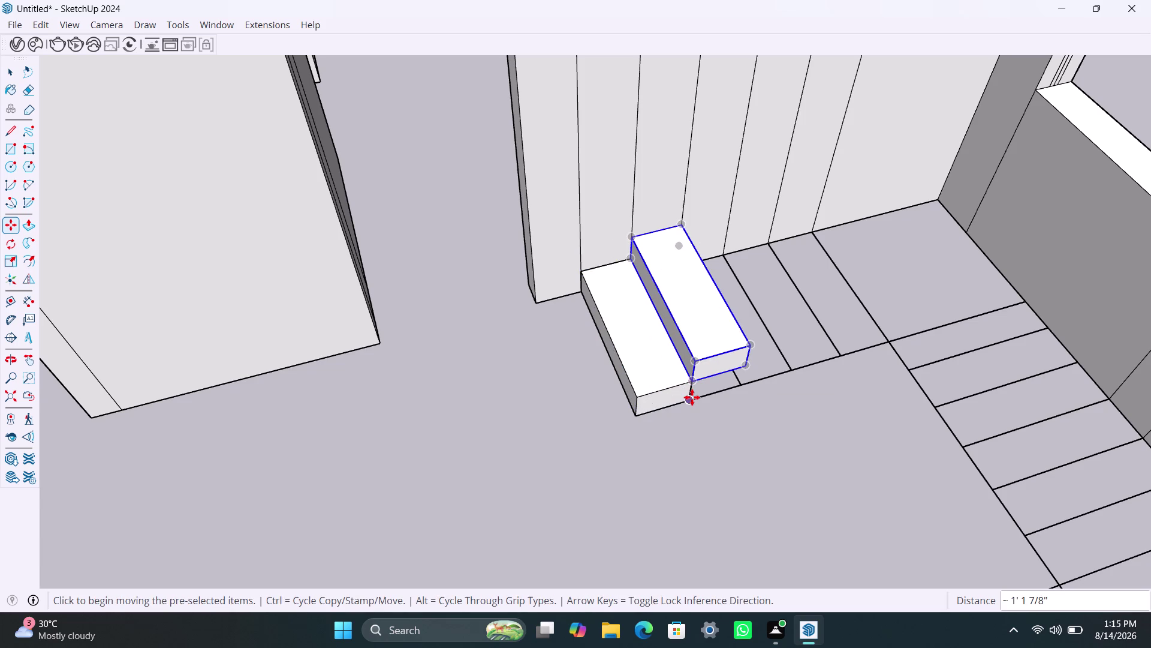
key(x)
key(5)
key(Return)
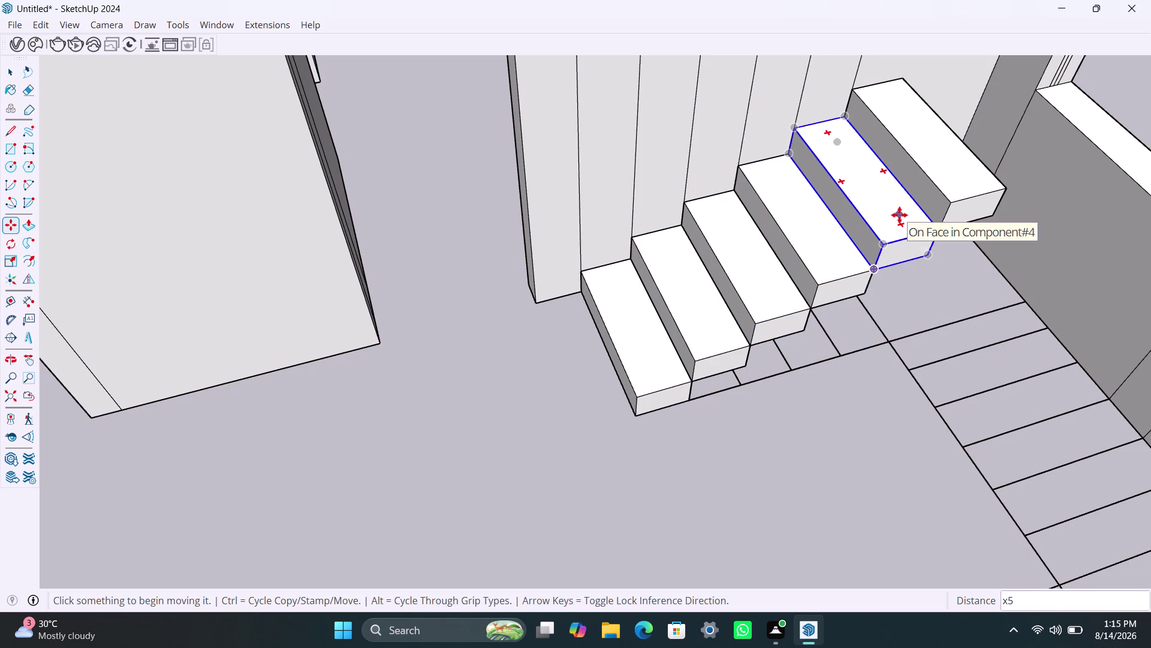
key(space)
click(830, 449)
click(928, 177)
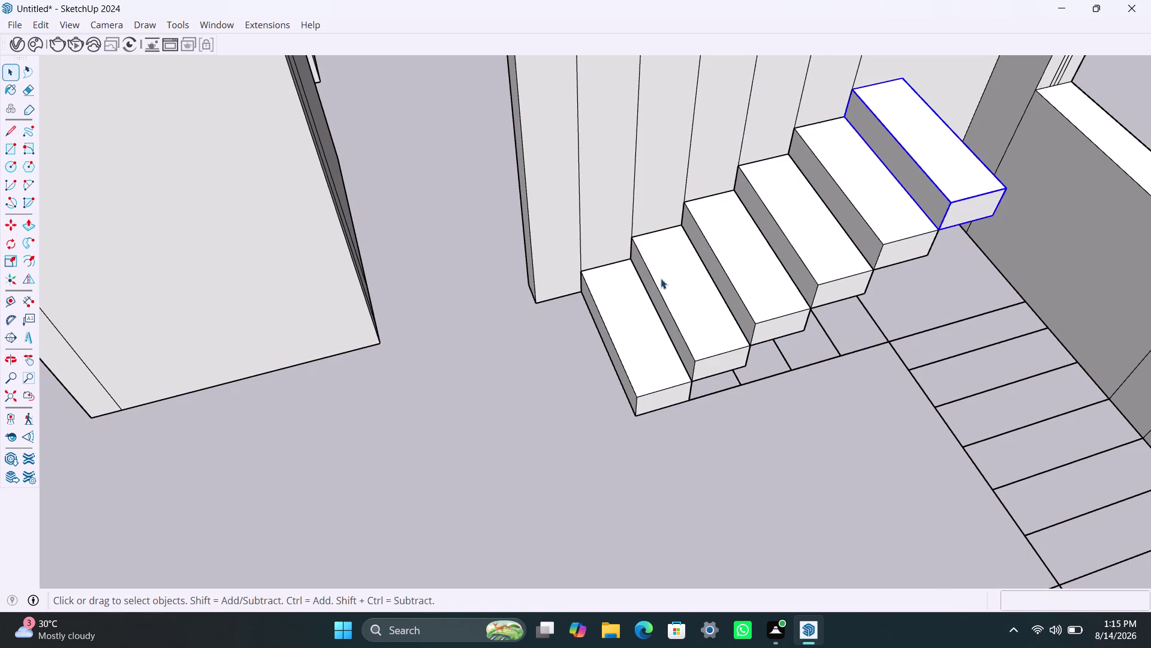
Pick an option from the top step's context menu and orbit in close to it.
scroll(down, 3)
middle_drag(561, 353, 392, 404)
scroll(up, 3)
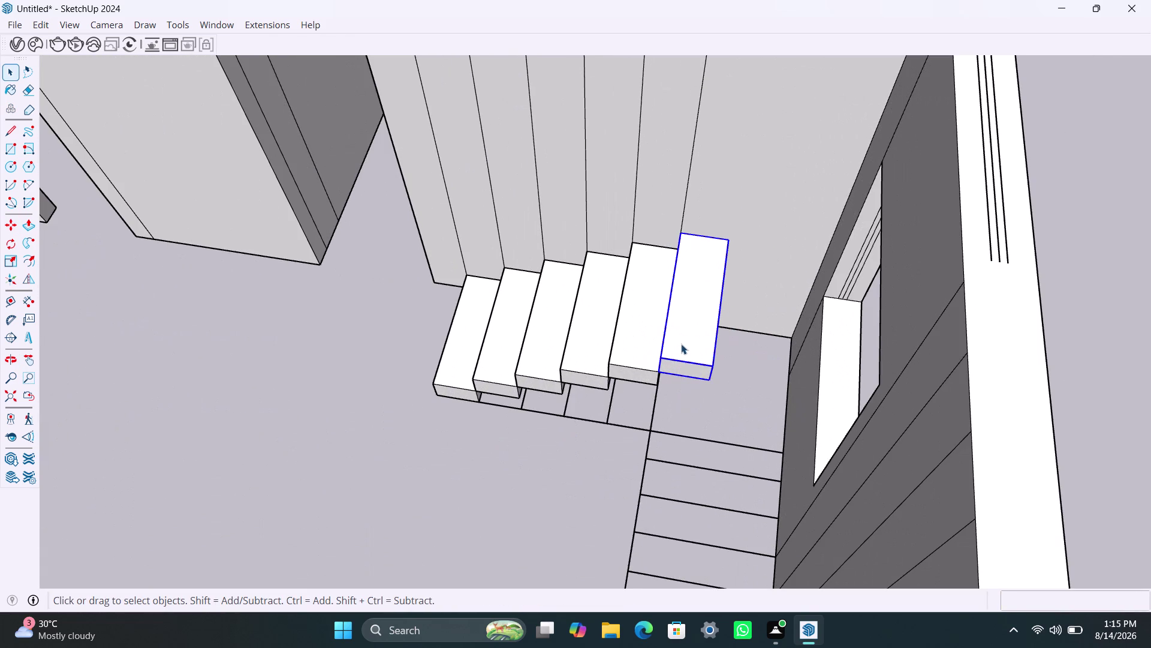
scroll(up, 3)
right_click(685, 341)
click(751, 109)
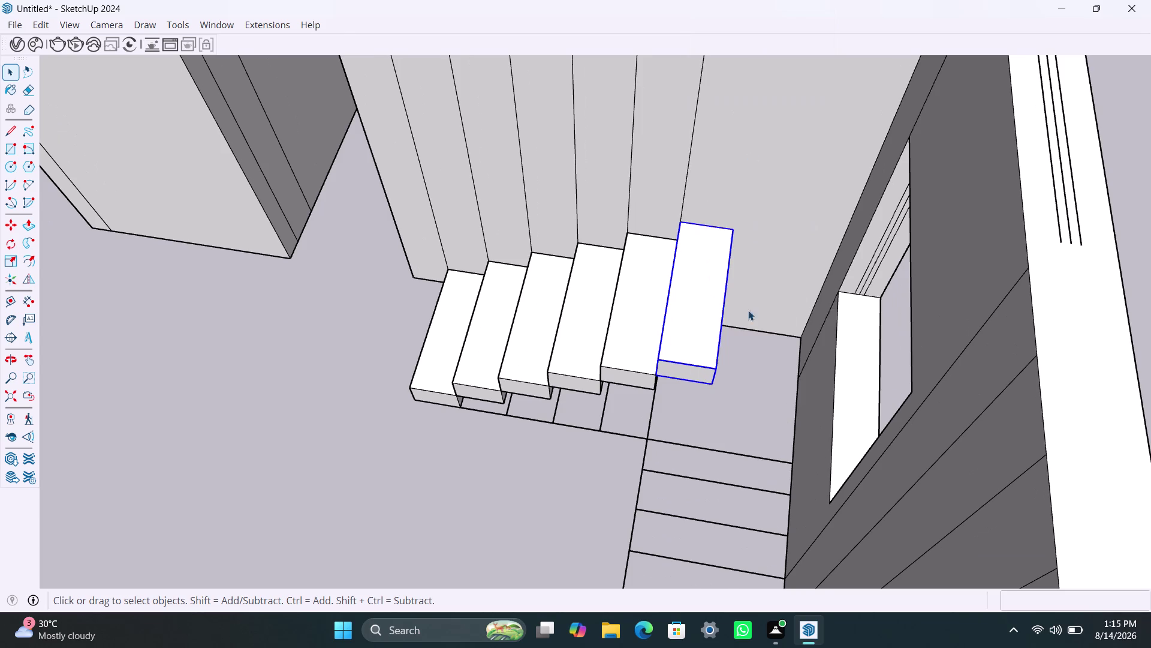
scroll(up, 3)
middle_drag(734, 378, 587, 289)
middle_drag(598, 338, 756, 366)
scroll(down, 3)
middle_drag(715, 333, 701, 329)
scroll(up, 3)
middle_drag(493, 304, 505, 313)
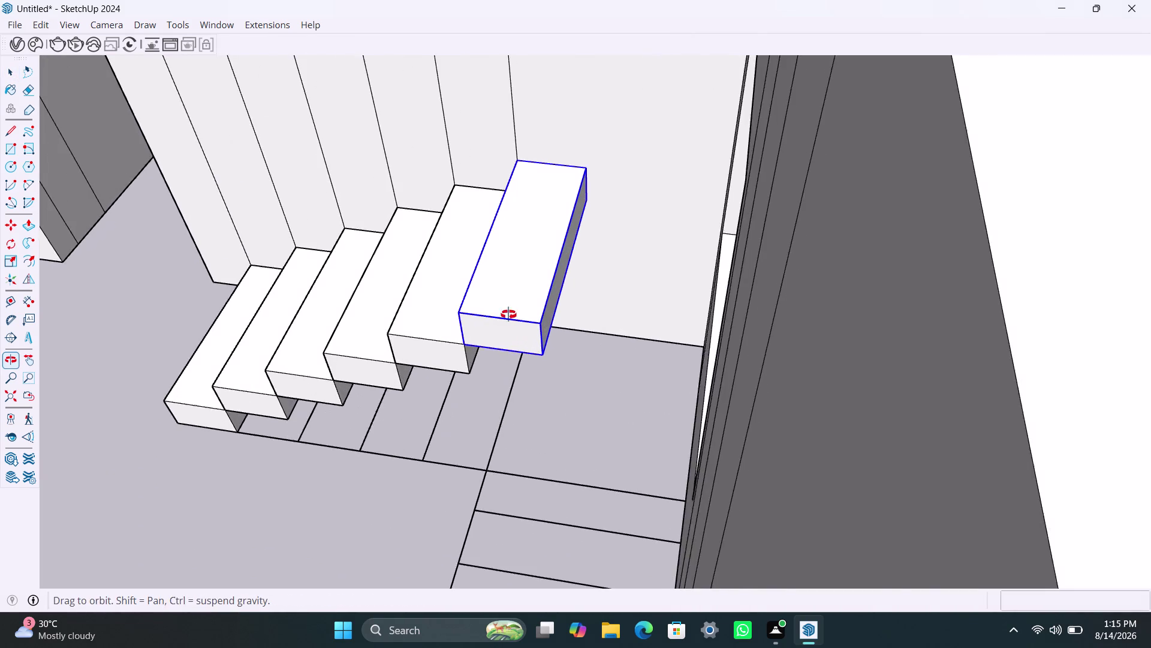
middle_drag(506, 313, 526, 320)
scroll(up, 3)
middle_drag(589, 334, 570, 330)
scroll(up, 3)
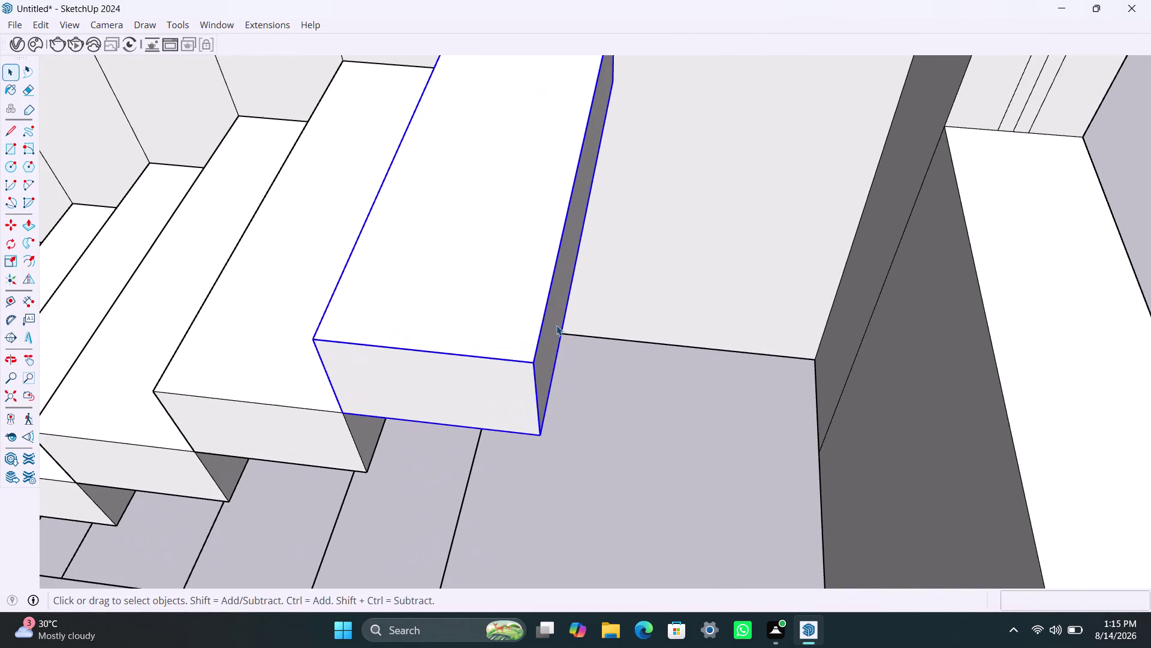
Edit the top step and push/pull its side face out to form the landing block.
triple_click(558, 325)
click(555, 323)
key(p)
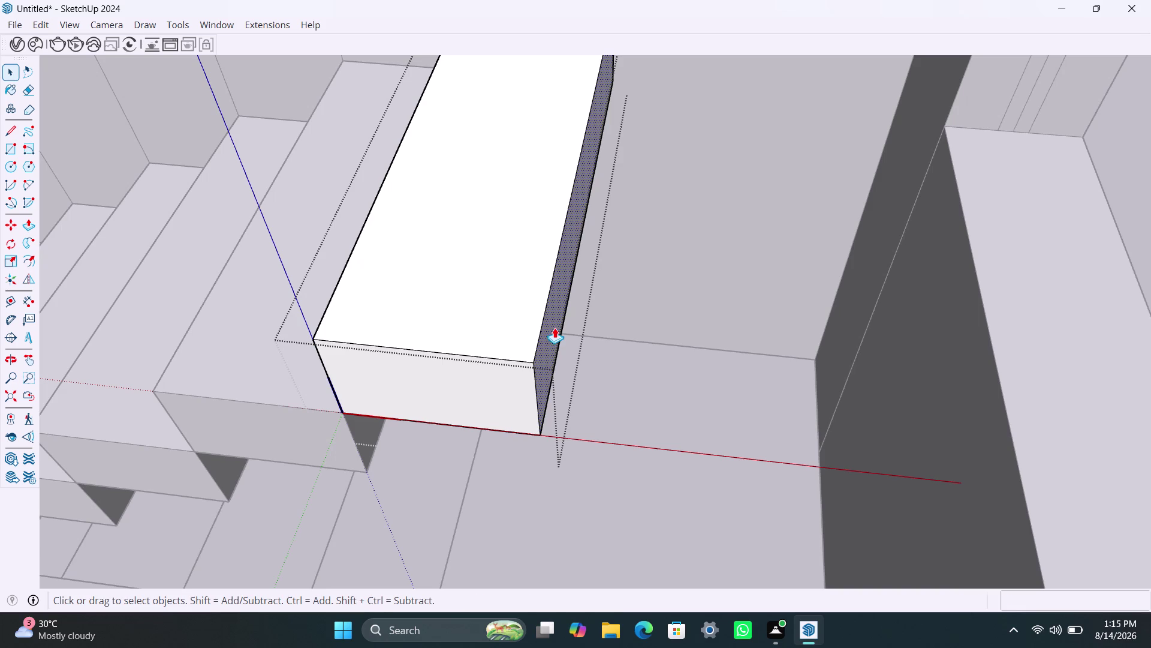
click(555, 328)
click(918, 347)
scroll(down, 3)
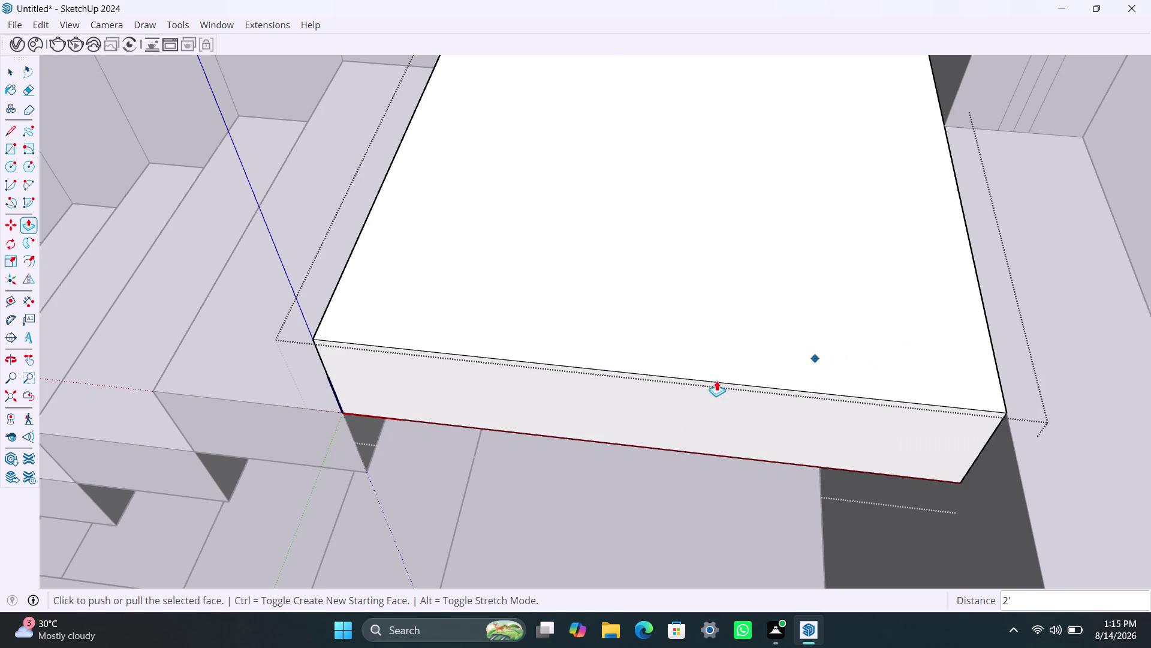
scroll(down, 3)
scroll(down, 3)
middle_drag(581, 405, 709, 434)
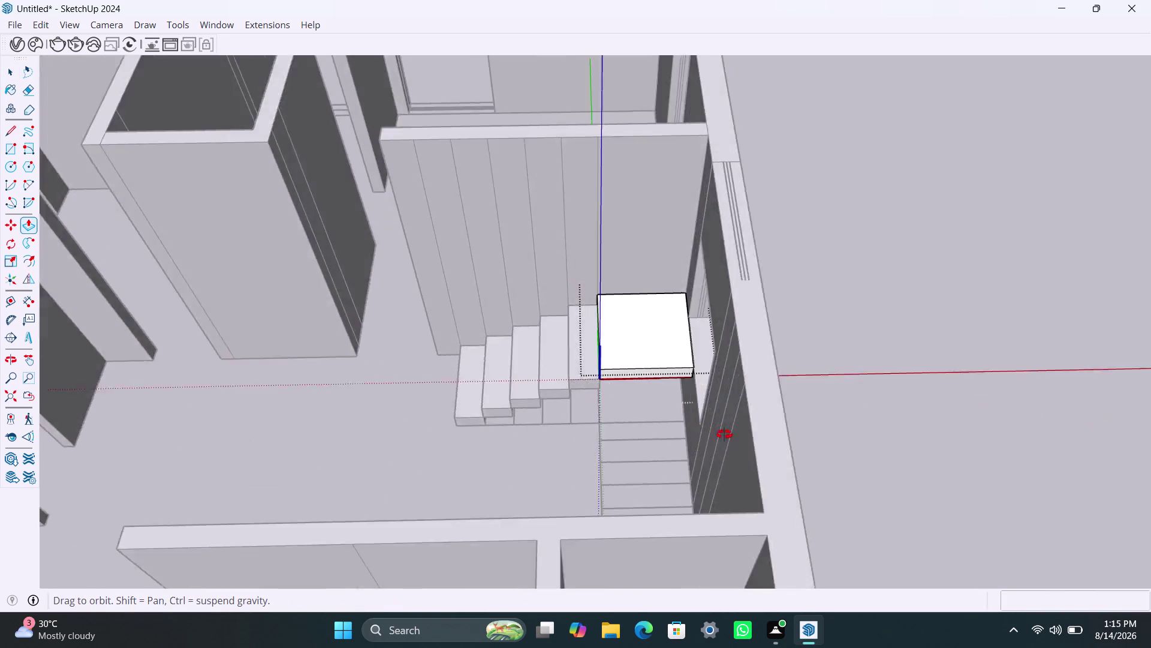
middle_drag(709, 434, 789, 434)
Adjust the landing block's height, undoing one change.
click(831, 155)
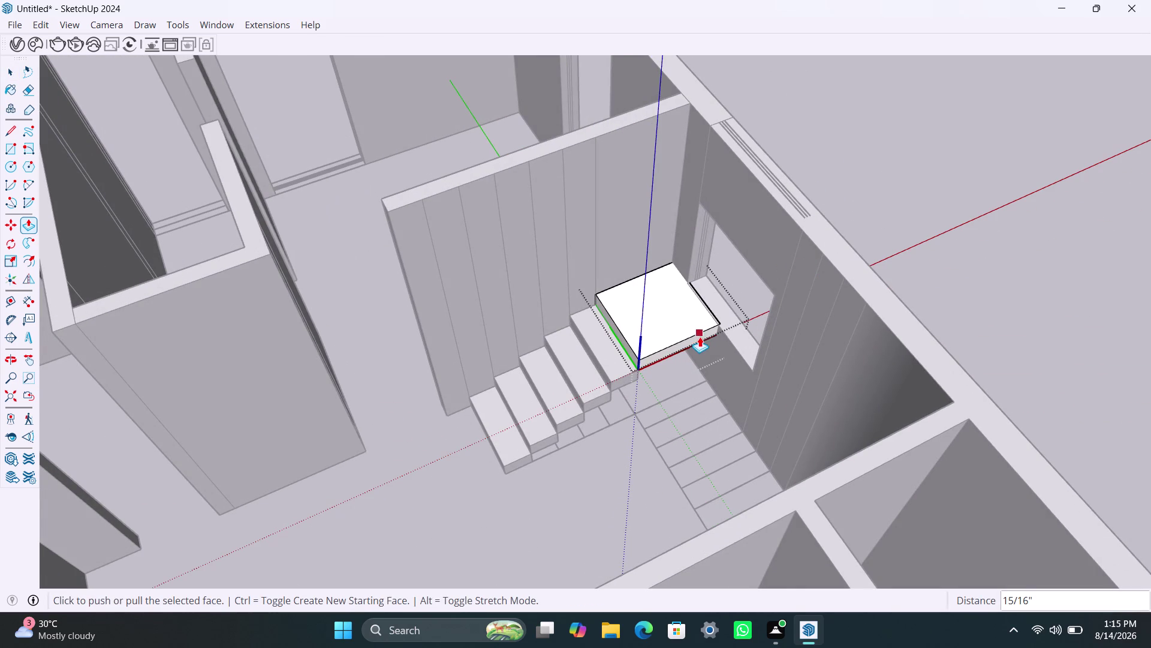
scroll(up, 3)
key(ctrl+z)
key(space)
scroll(up, 3)
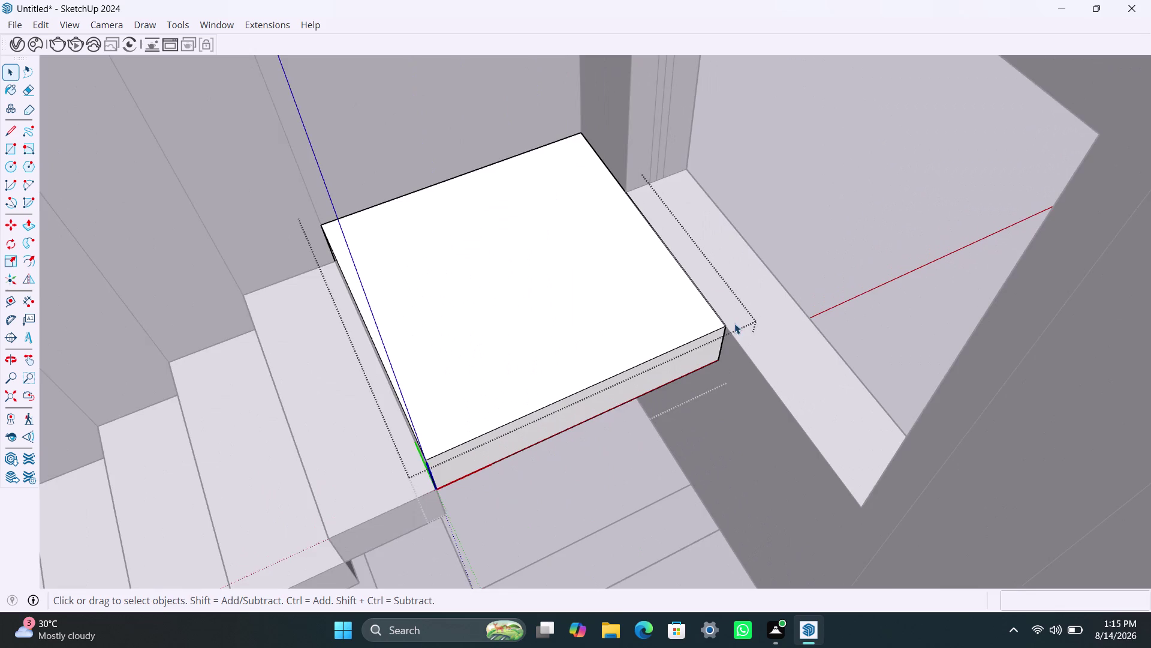
click(827, 227)
Orbit over to the stair hall and pick a step on the lower flight.
scroll(up, 3)
scroll(up, 3)
scroll(down, 3)
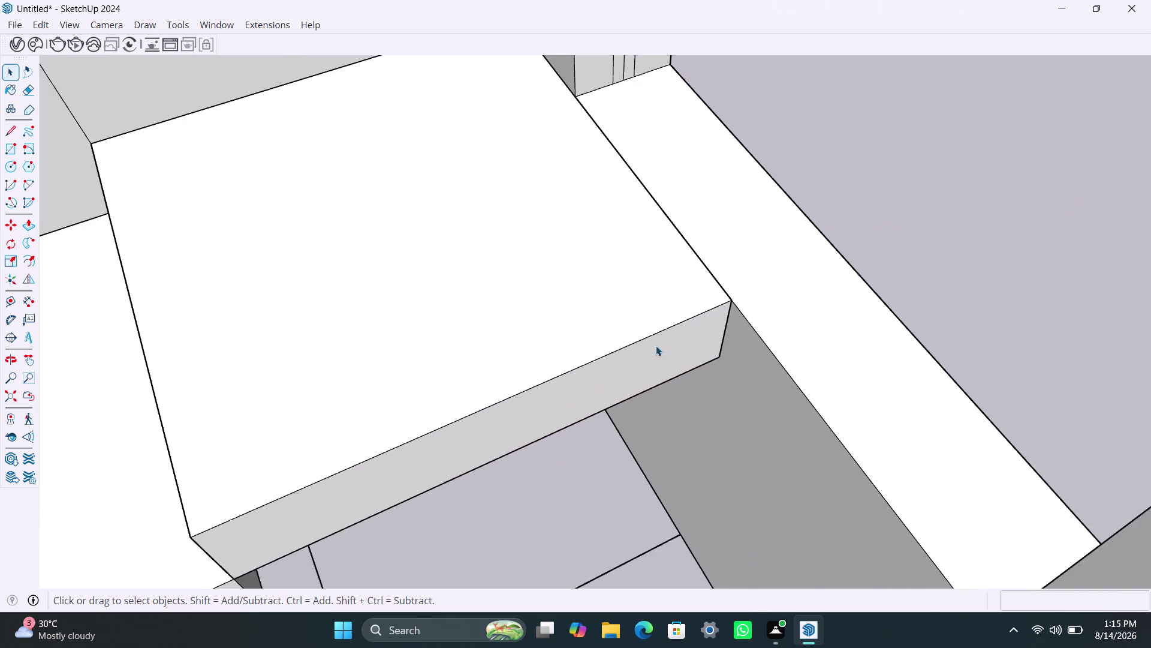
scroll(down, 3)
middle_drag(498, 381, 898, 328)
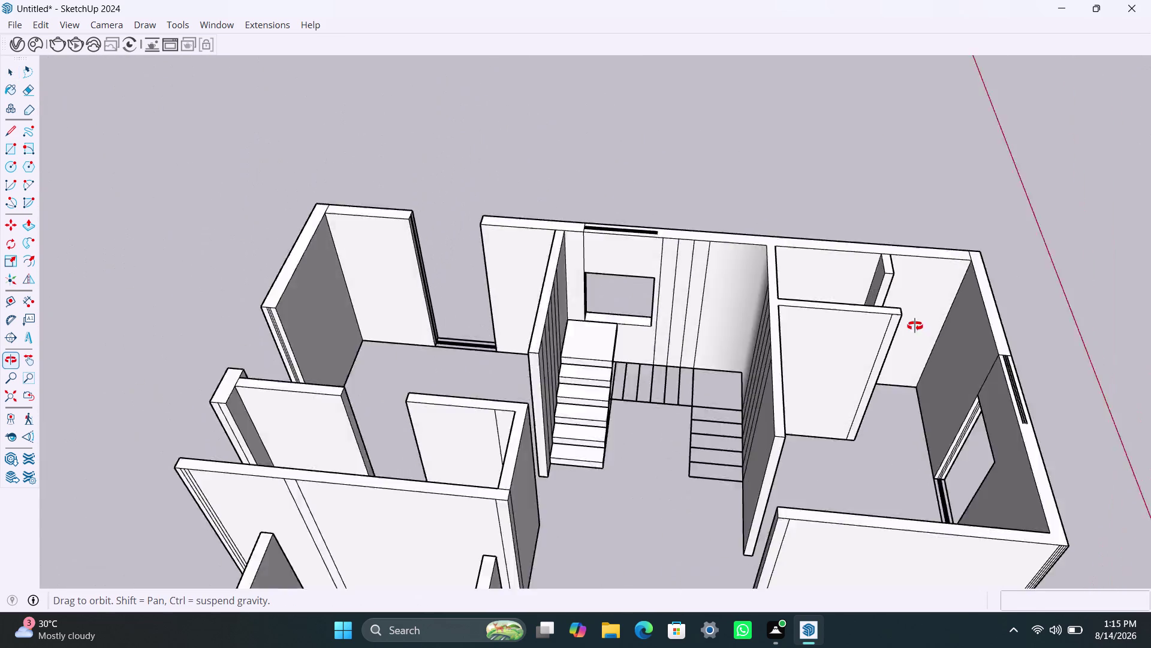
middle_drag(898, 328, 923, 324)
scroll(up, 3)
middle_drag(648, 407, 638, 411)
scroll(up, 3)
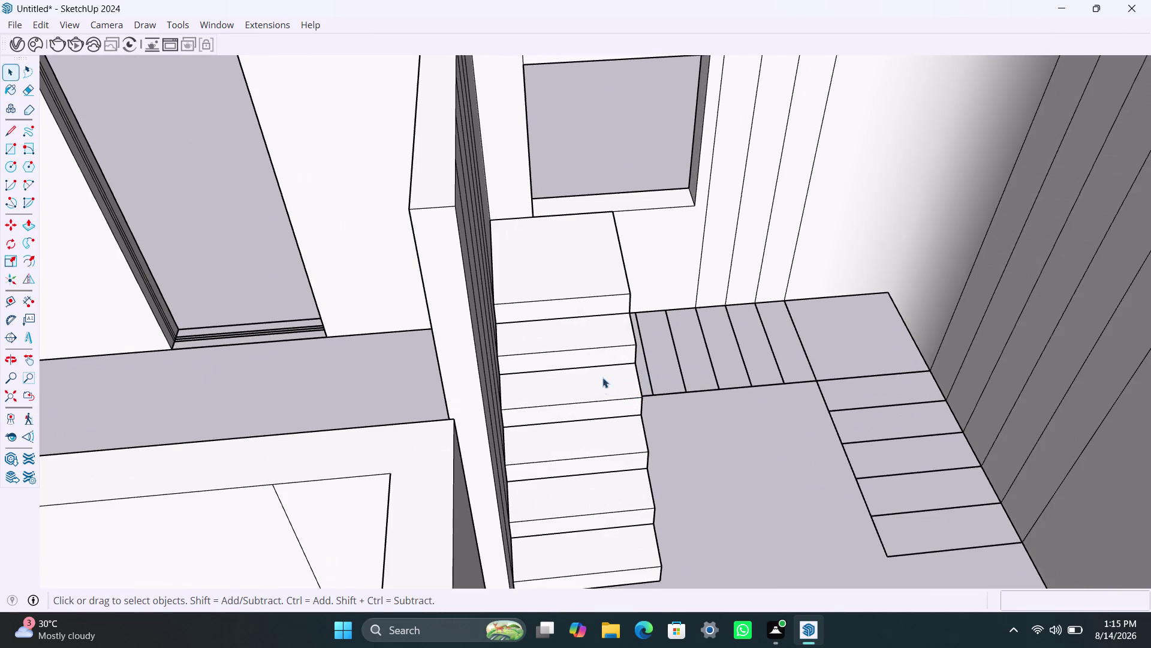
scroll(up, 3)
click(588, 348)
Copy a lower-flight step onto the landing floor.
key(m)
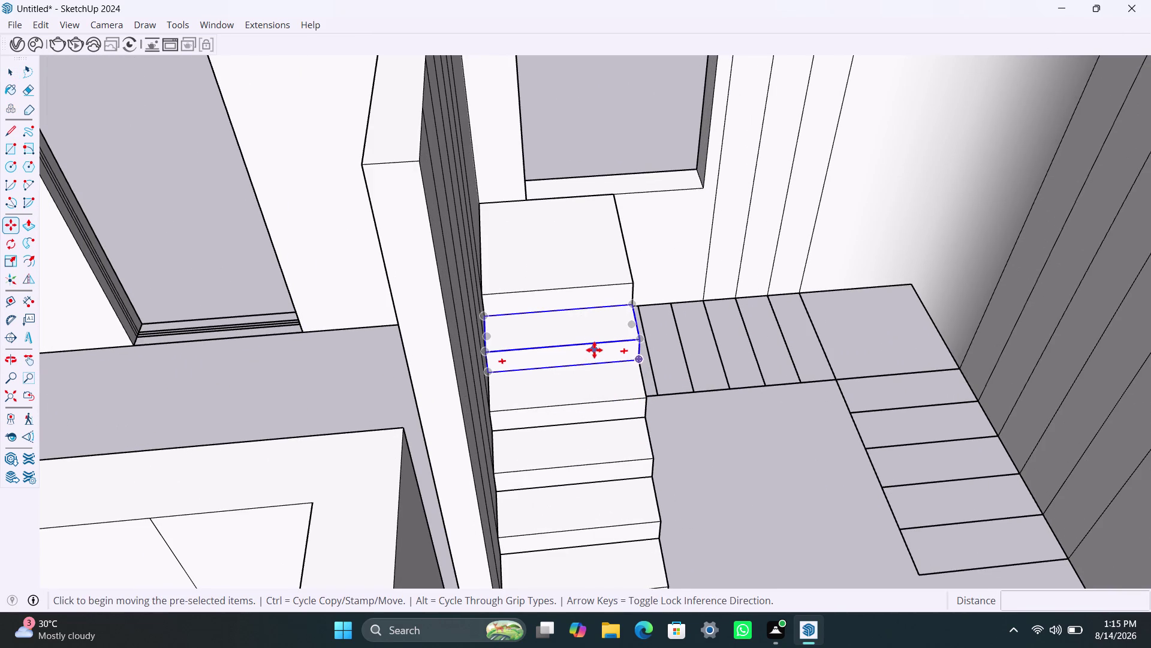
click(594, 349)
click(778, 339)
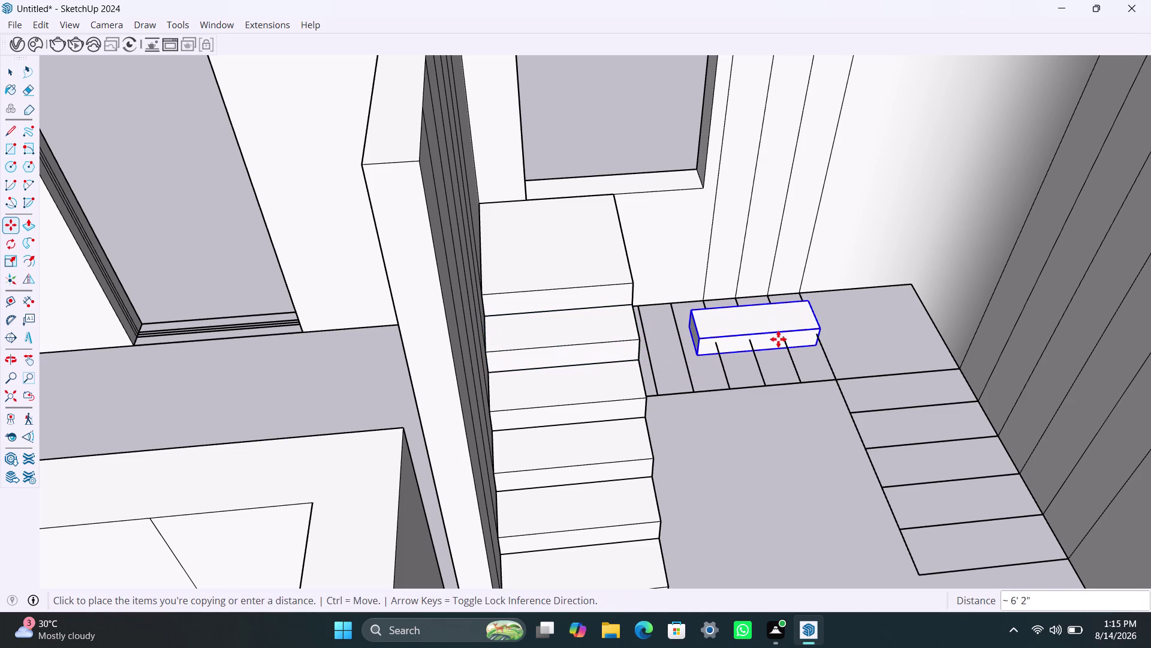
key(space)
scroll(up, 3)
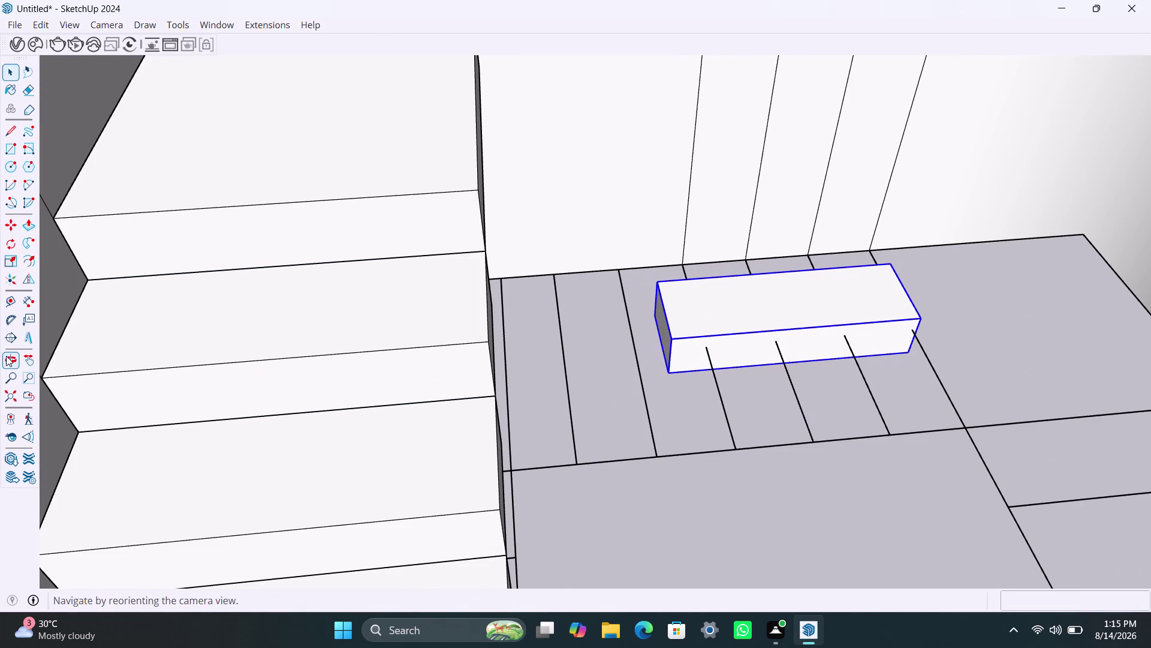
Rotate the copied step 90° about its corner.
click(5, 239)
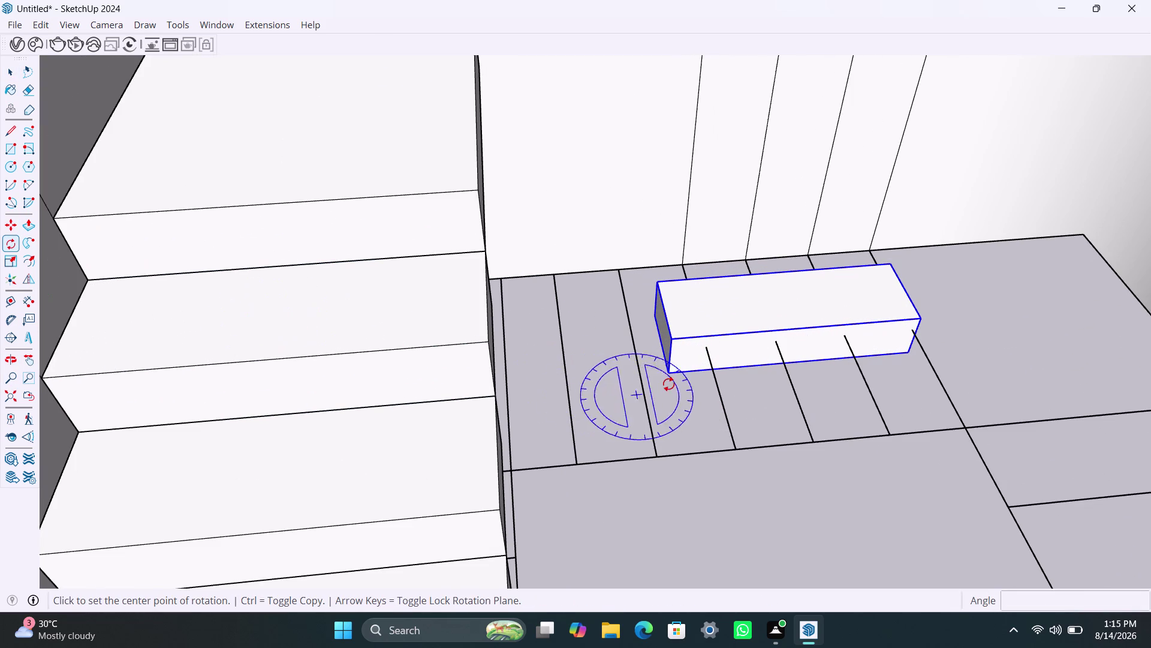
click(670, 378)
click(912, 353)
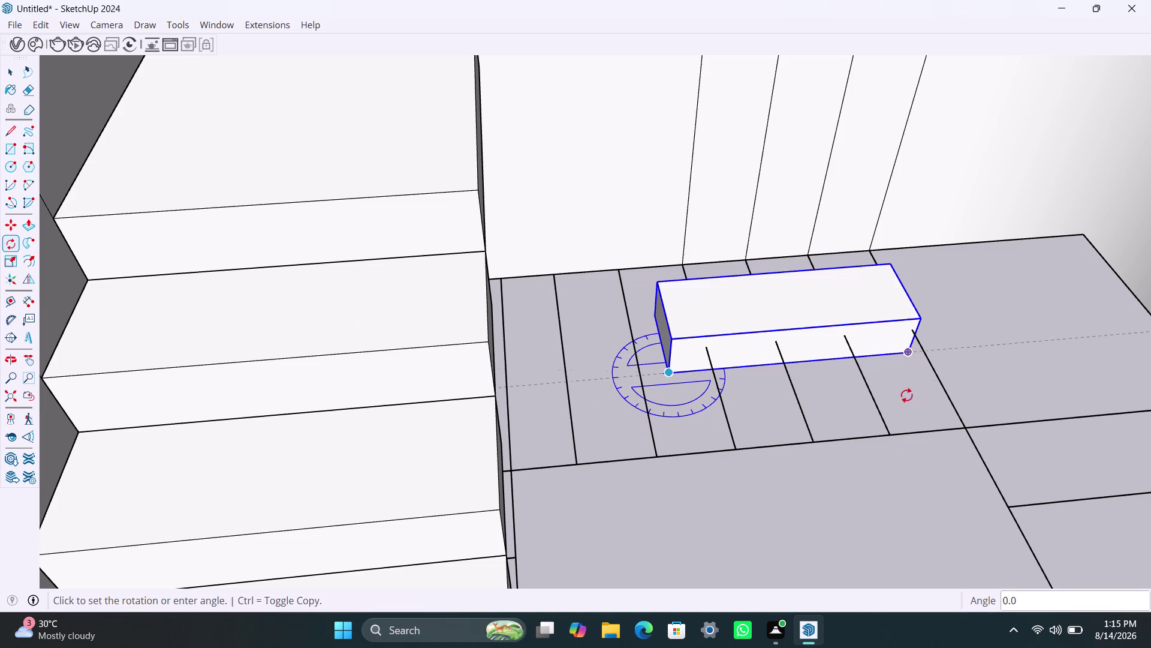
text(90)
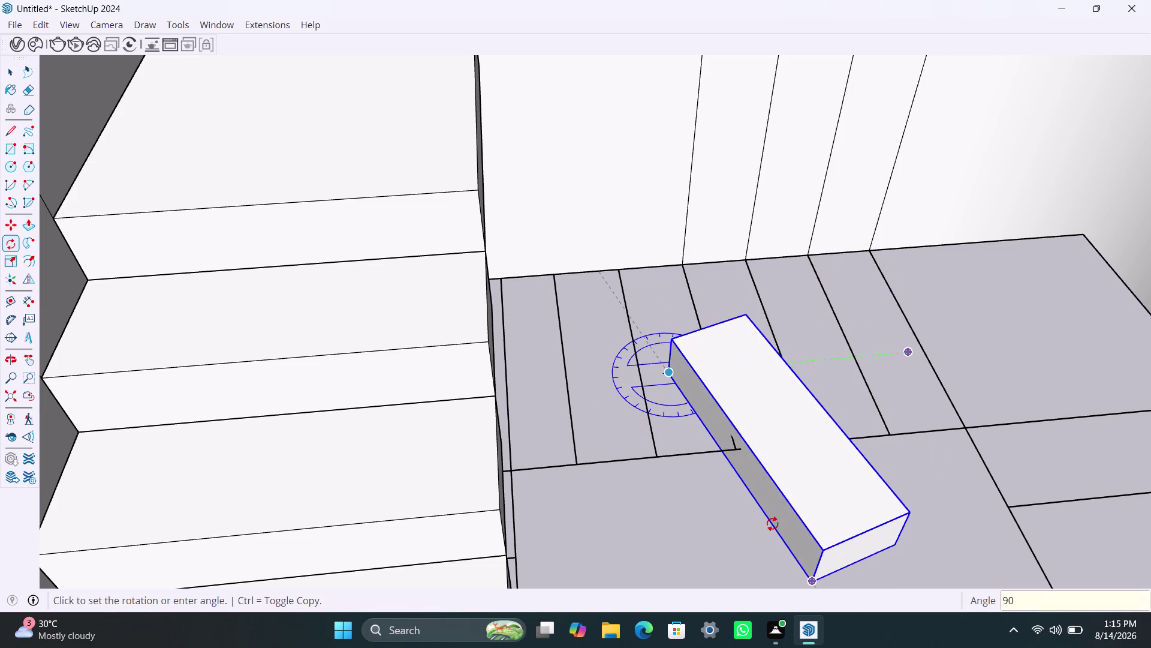
key(Return)
Move the turned step by its corner toward the top of the flight.
key(space)
key(m)
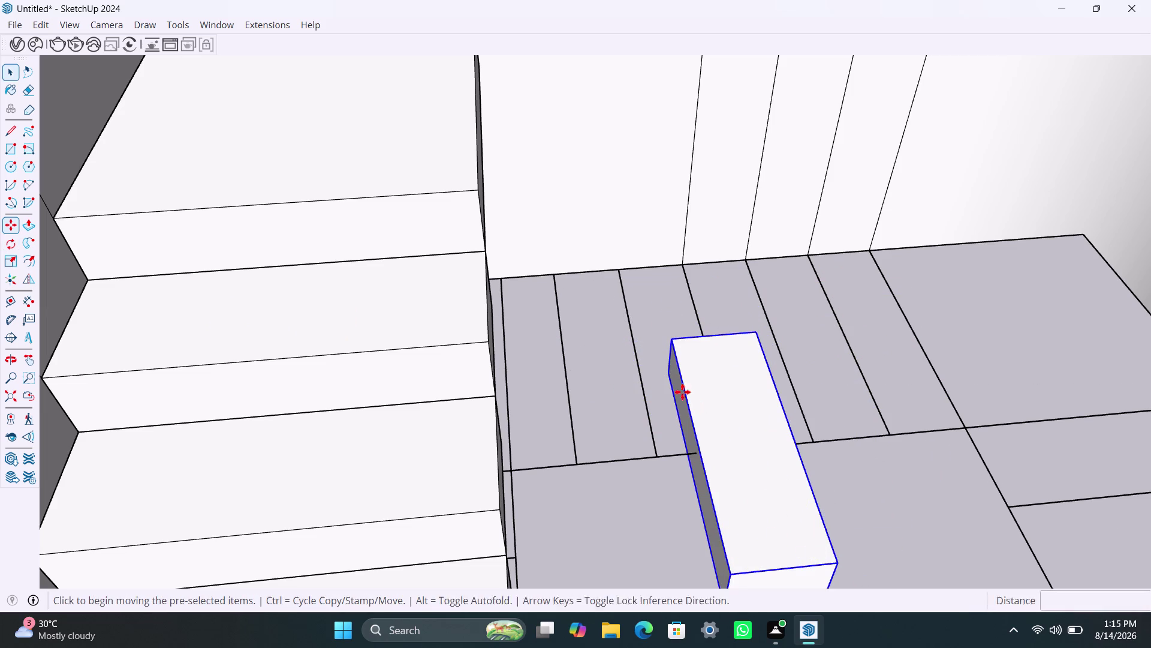
click(670, 370)
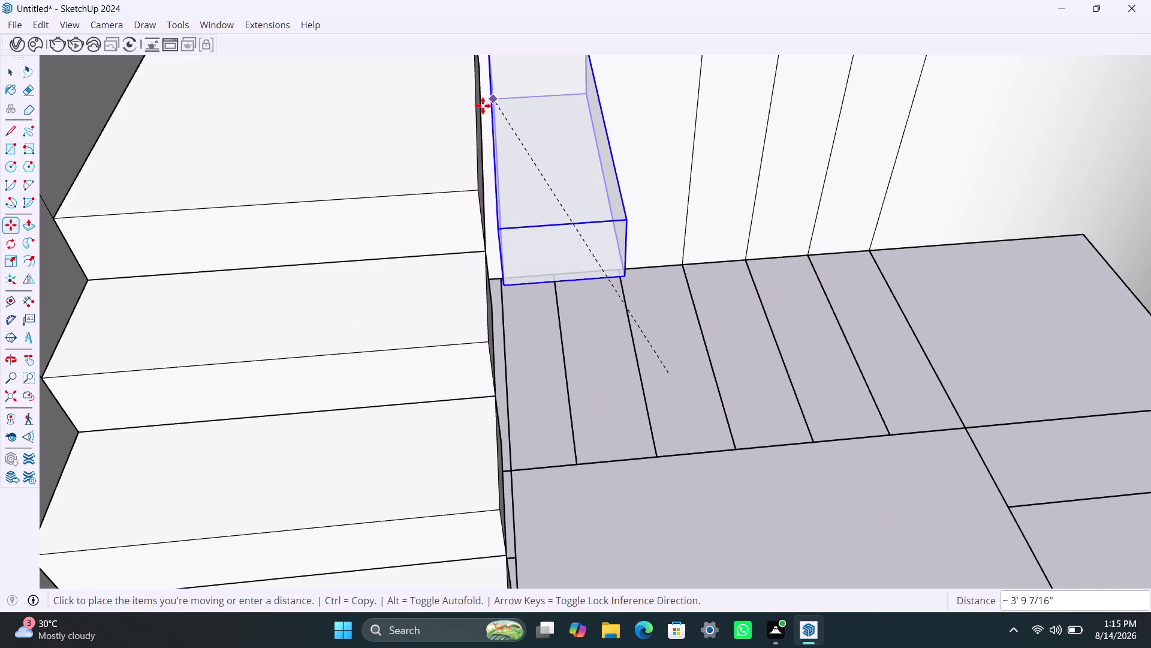
click(486, 104)
scroll(down, 3)
middle_drag(366, 223, 604, 262)
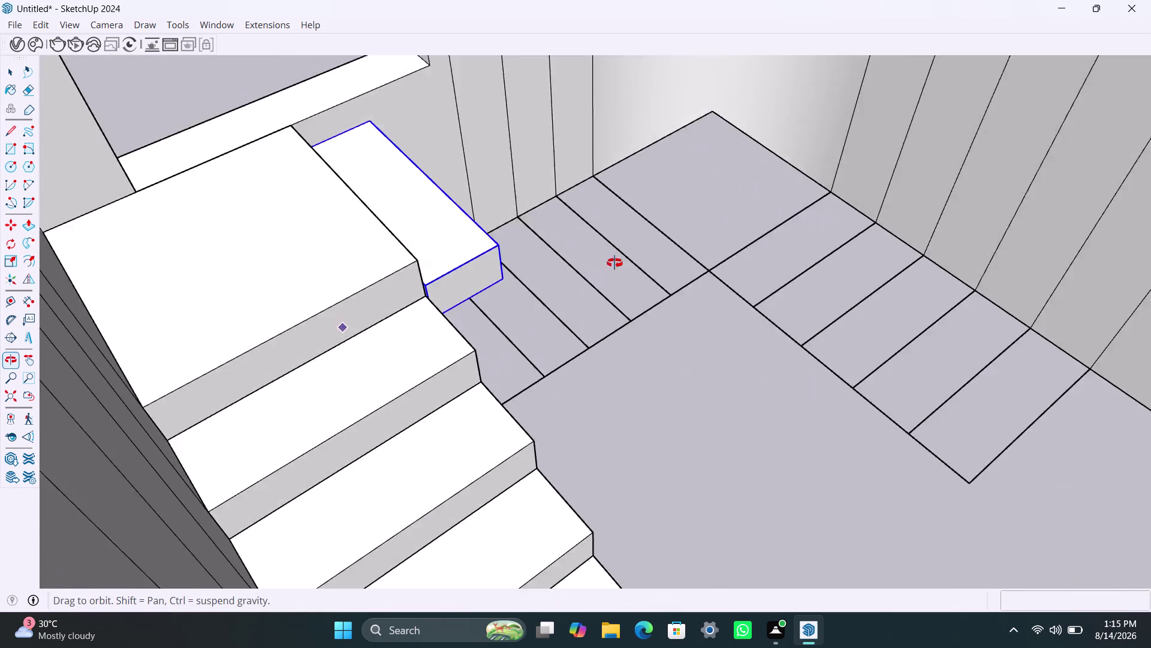
middle_drag(605, 262, 311, 293)
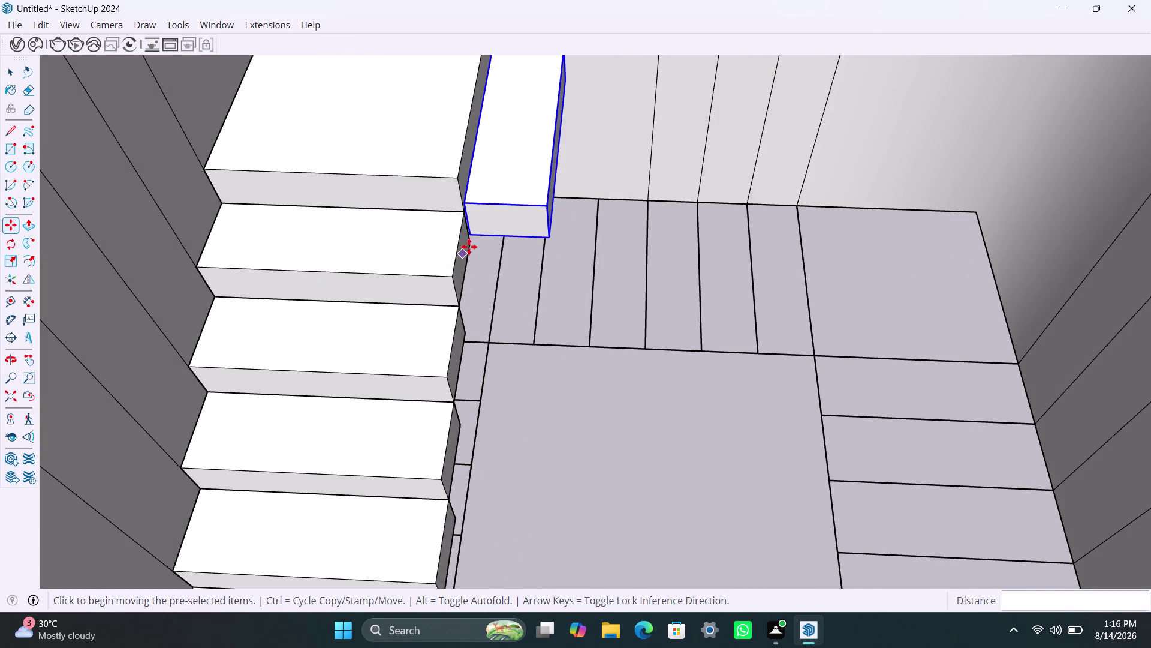
scroll(up, 3)
Reposition the step until it snaps against the landing block's corner.
click(474, 237)
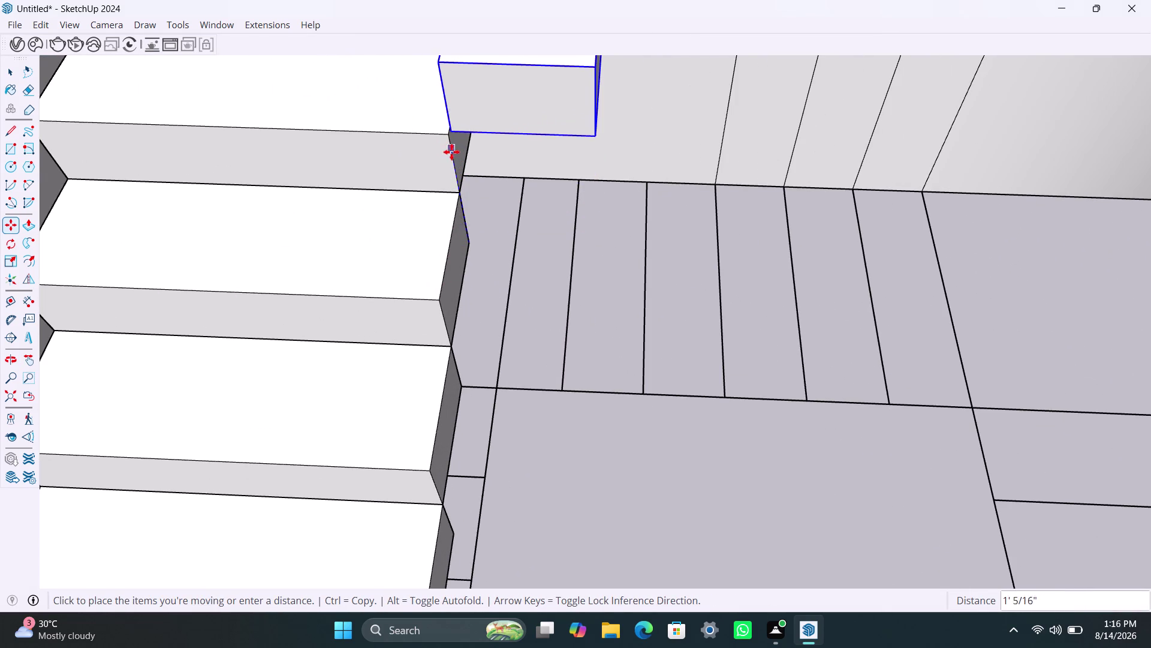
key(space)
key(m)
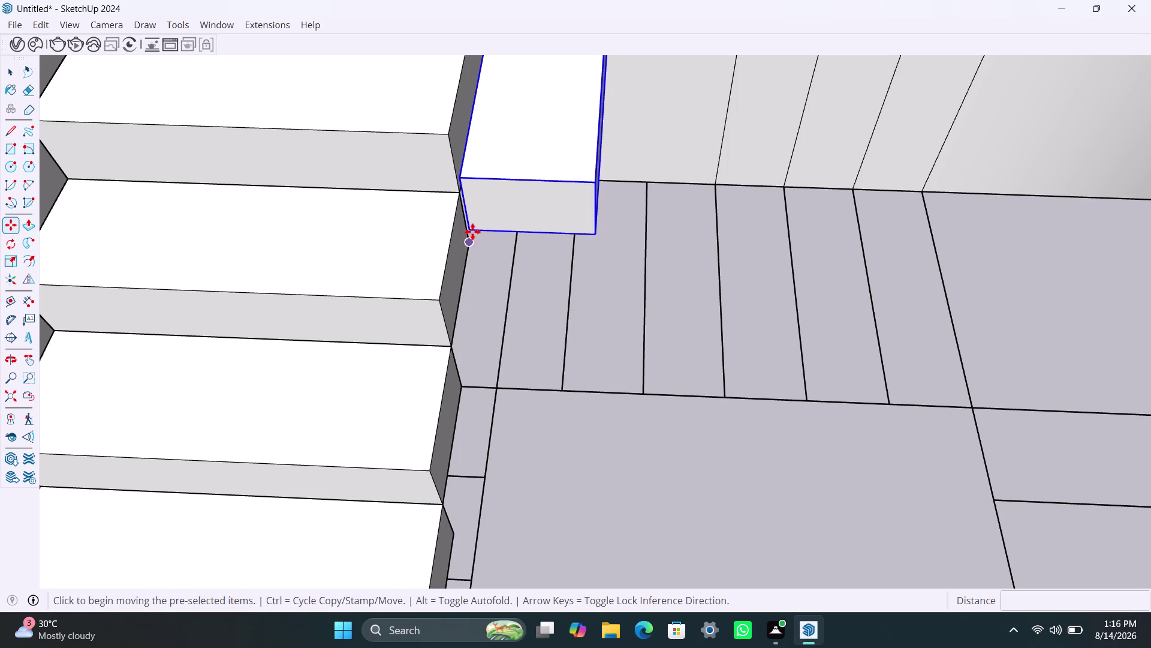
click(471, 230)
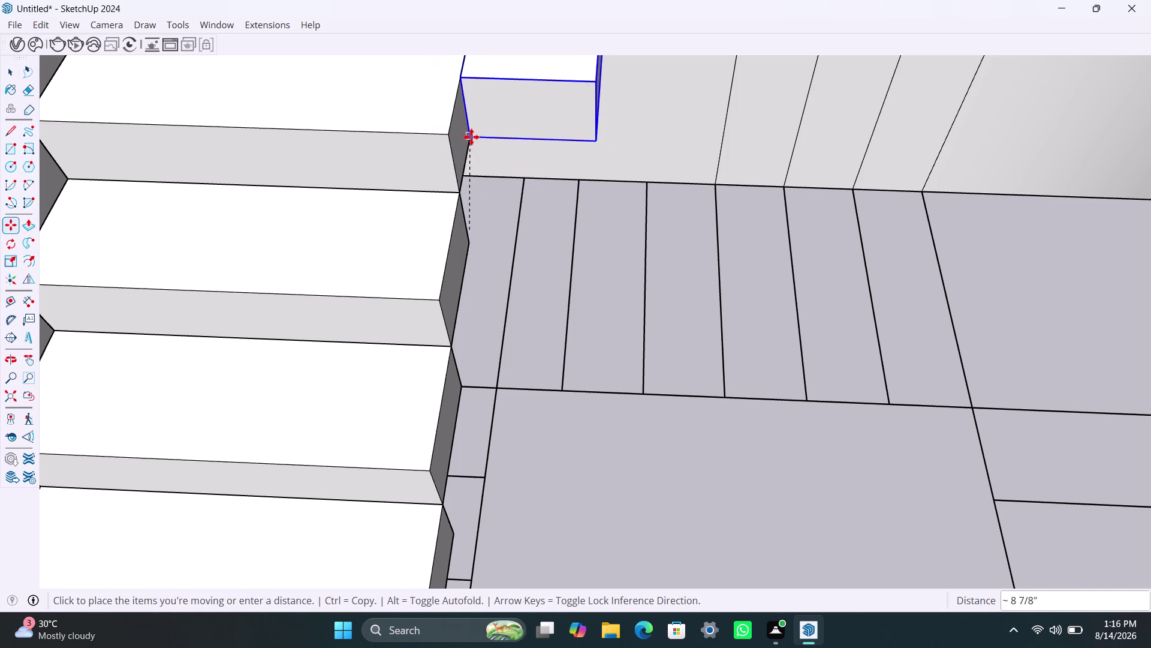
click(472, 137)
scroll(up, 3)
click(474, 132)
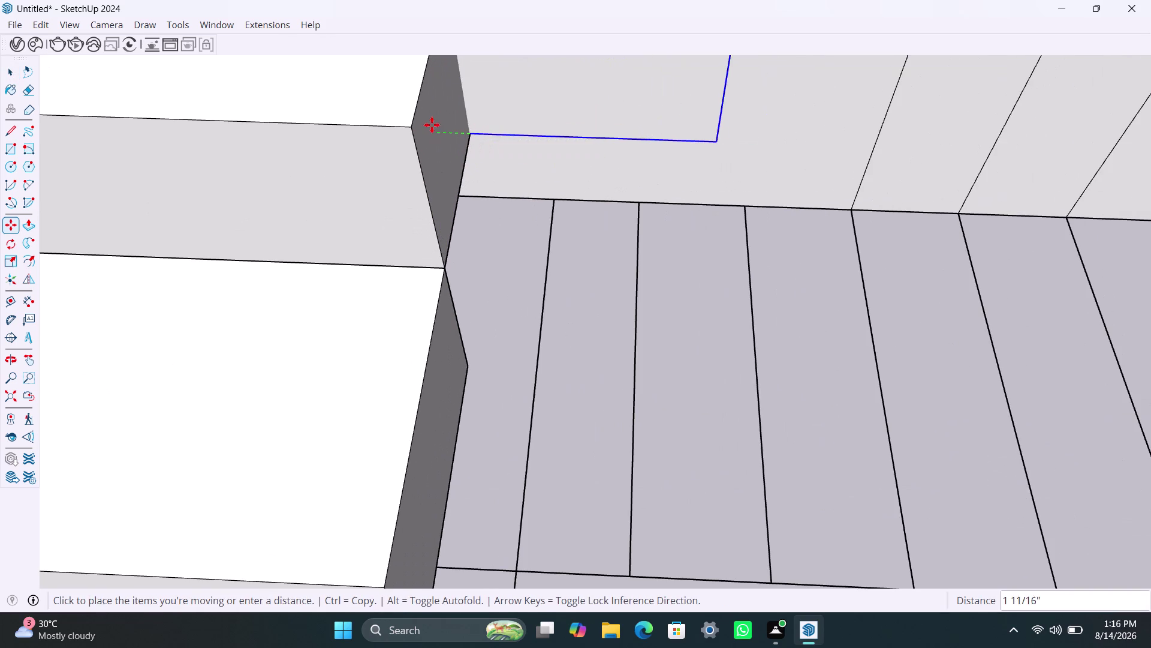
click(413, 125)
scroll(down, 3)
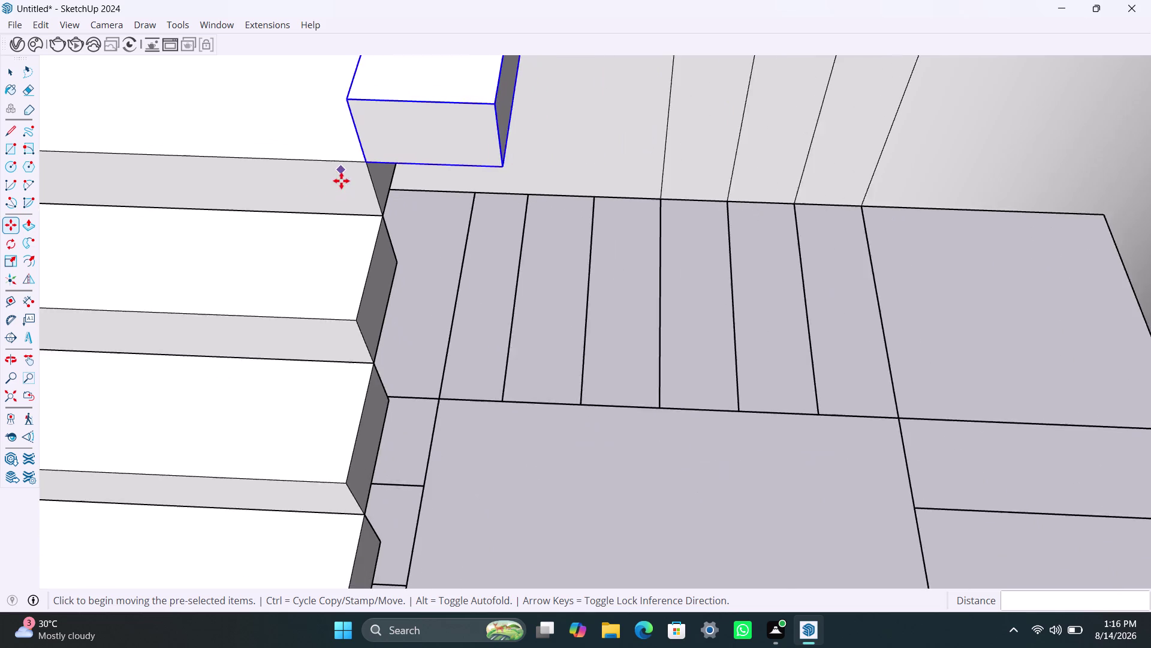
scroll(down, 3)
middle_drag(355, 295, 514, 299)
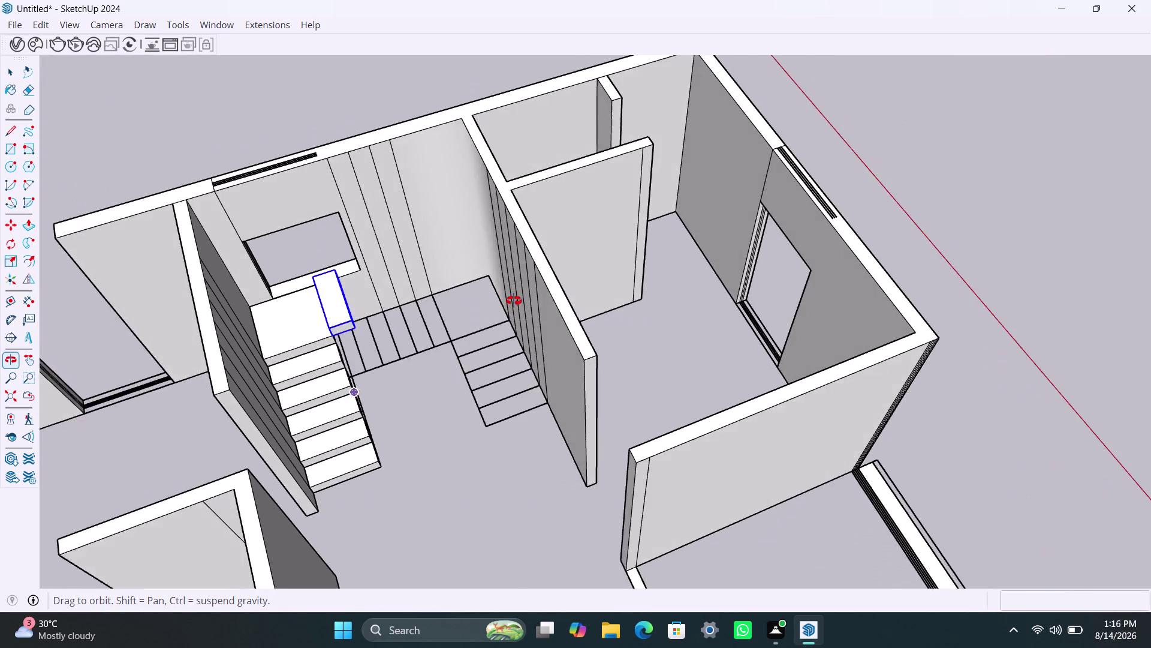
Orbit and zoom around the floor plan to look down on the stair-hall landing.
middle_drag(514, 300, 688, 305)
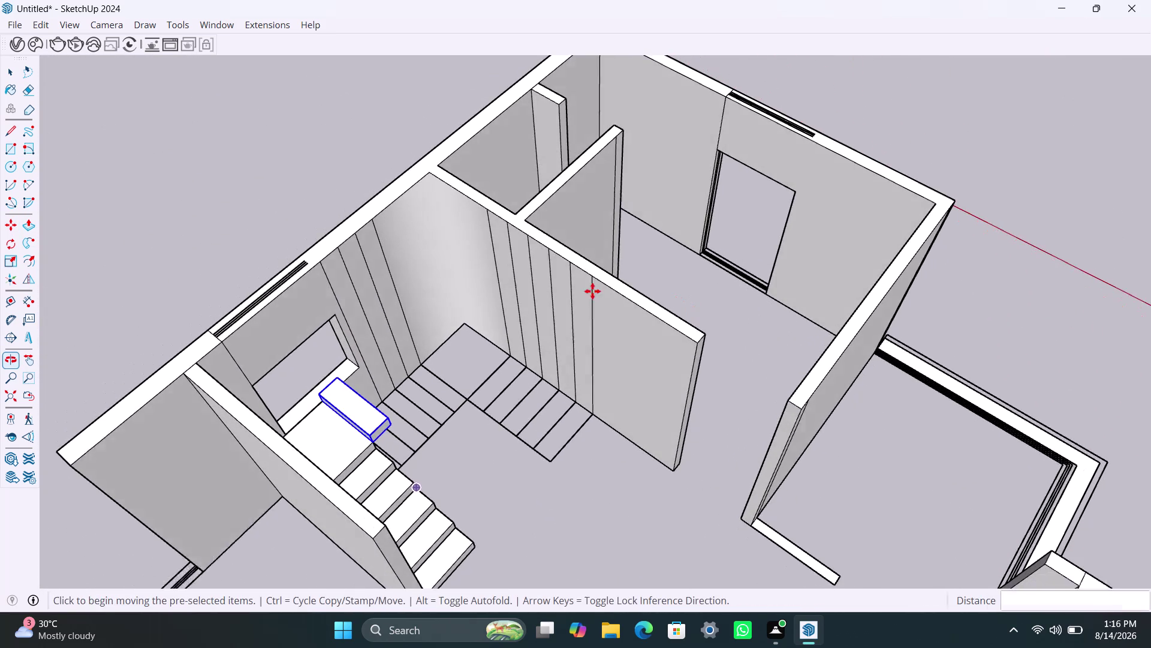
key(space)
click(289, 180)
scroll(down, 3)
middle_drag(326, 350, 462, 337)
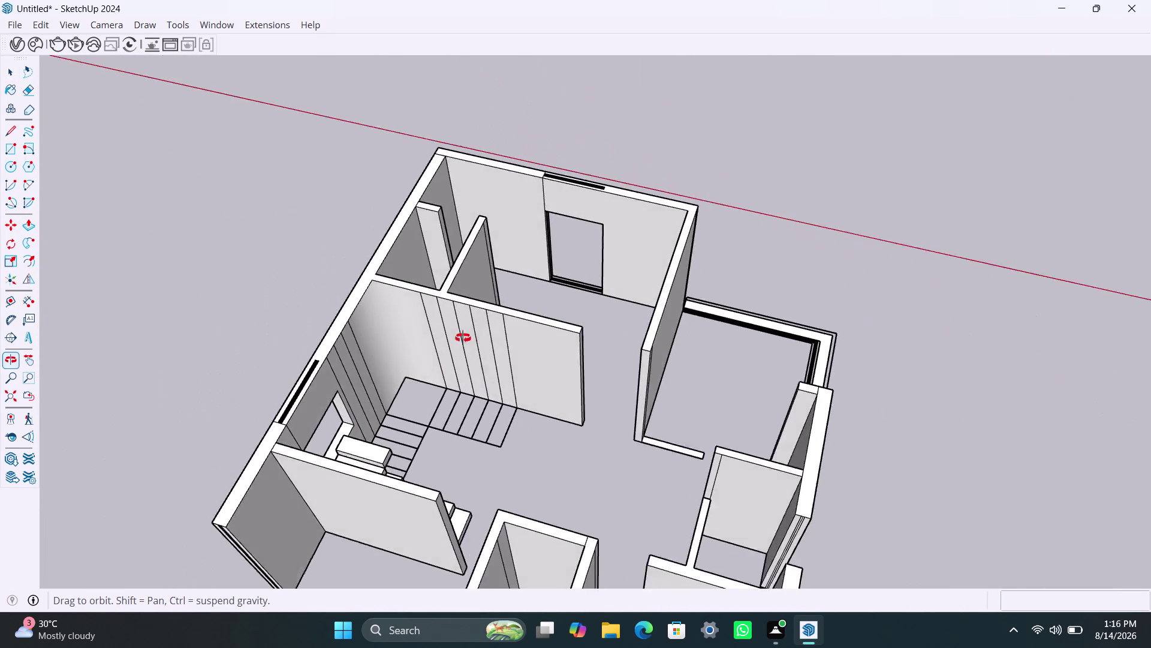
middle_drag(461, 337, 478, 338)
scroll(down, 3)
middle_drag(318, 368, 400, 375)
scroll(down, 3)
scroll(up, 3)
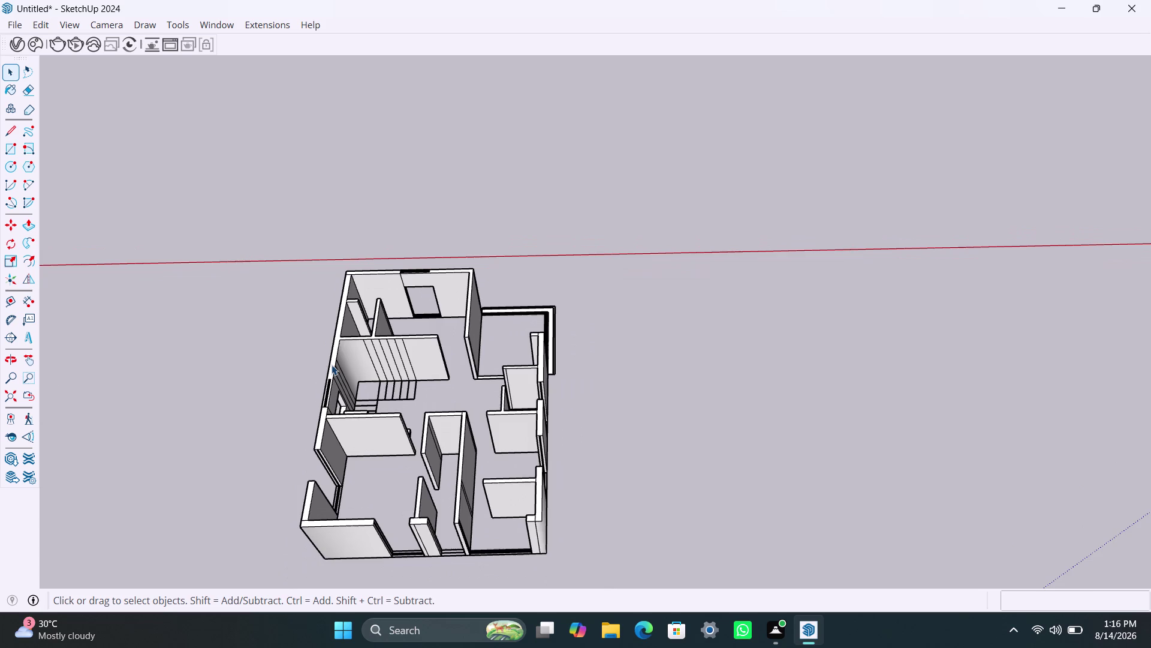
scroll(up, 3)
middle_drag(342, 371, 384, 302)
scroll(up, 3)
middle_drag(399, 365, 396, 463)
scroll(up, 3)
Copy the turned step up one rise, arrayed x4 into a five-step flight.
click(448, 383)
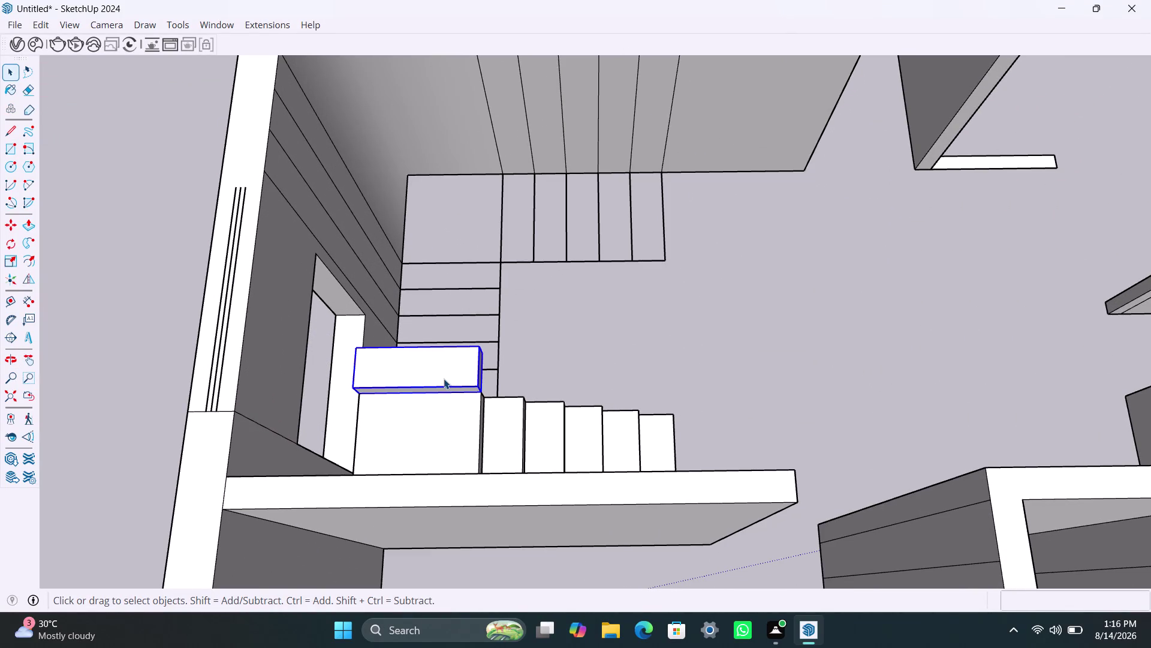
key(m)
click(482, 393)
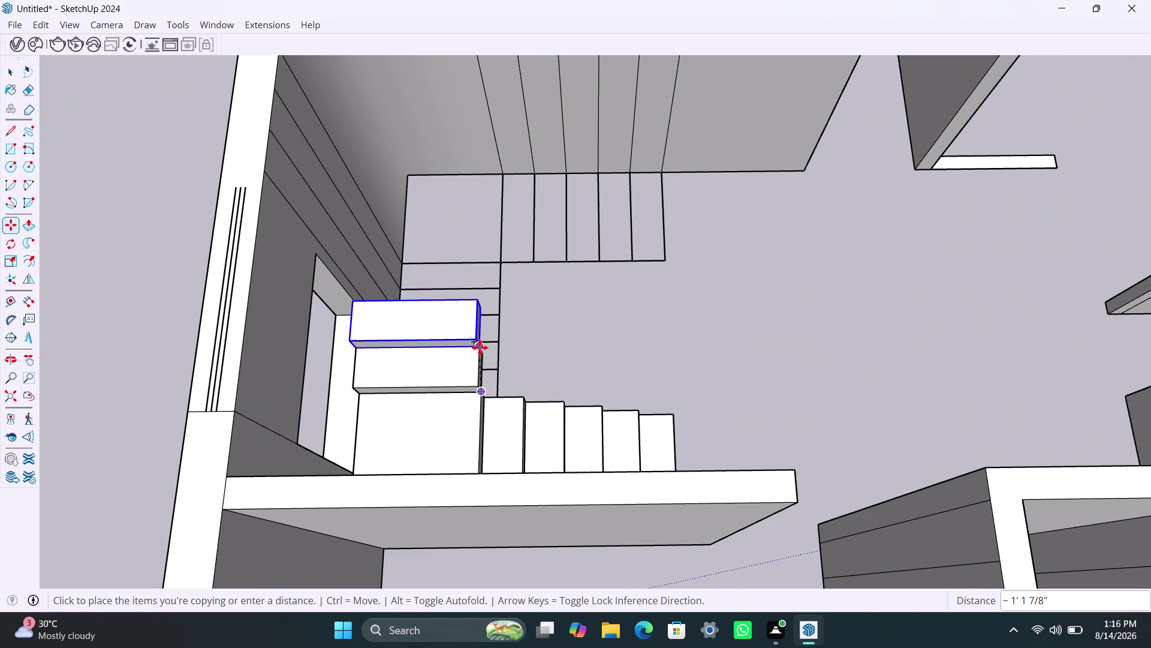
click(479, 347)
text(x)
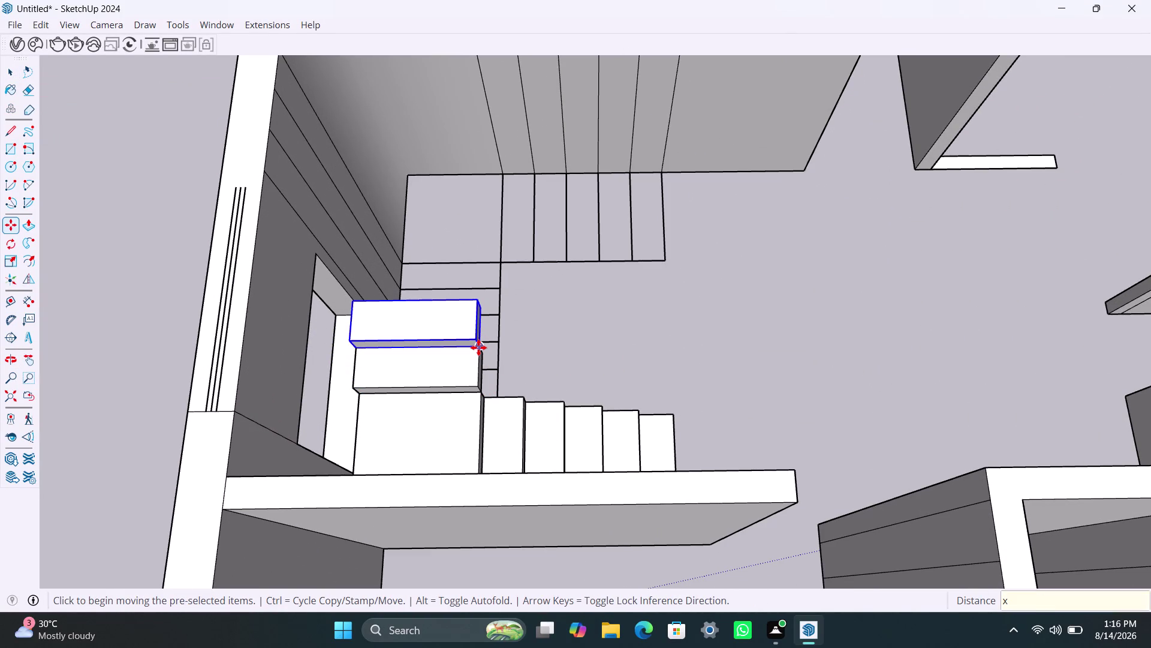
text(4)
key(Return)
key(space)
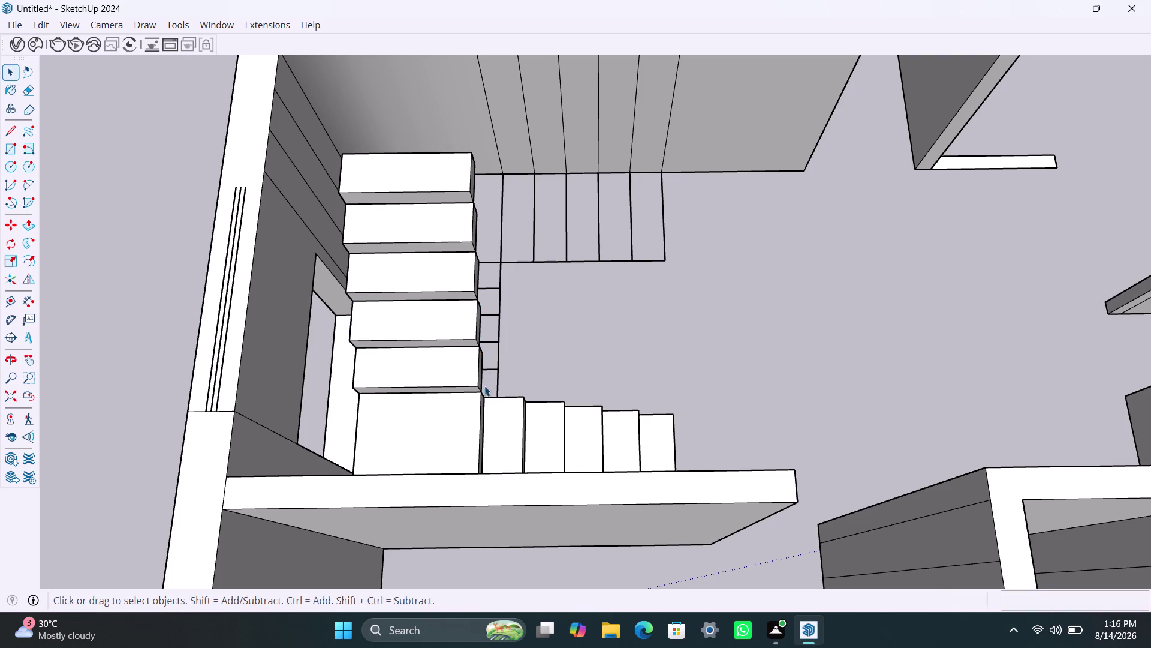
Inspect both flights, then undo the earlier stacked step copies.
scroll(down, 3)
middle_drag(622, 314, 150, 306)
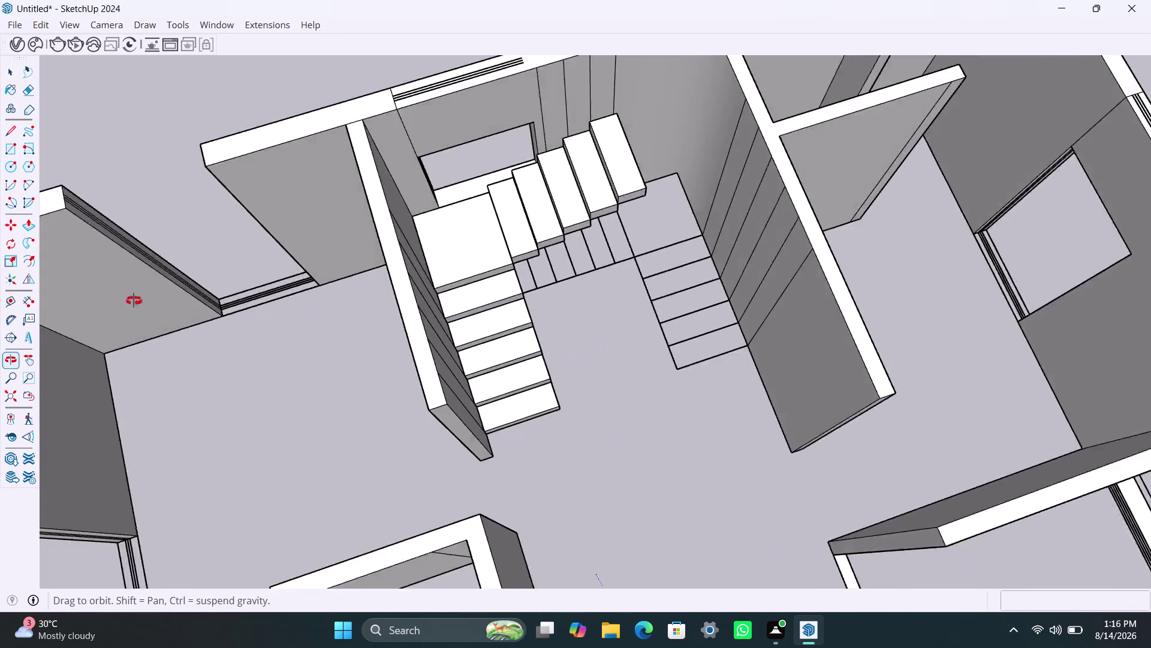
middle_drag(150, 306, 130, 300)
scroll(up, 3)
middle_drag(559, 307, 517, 302)
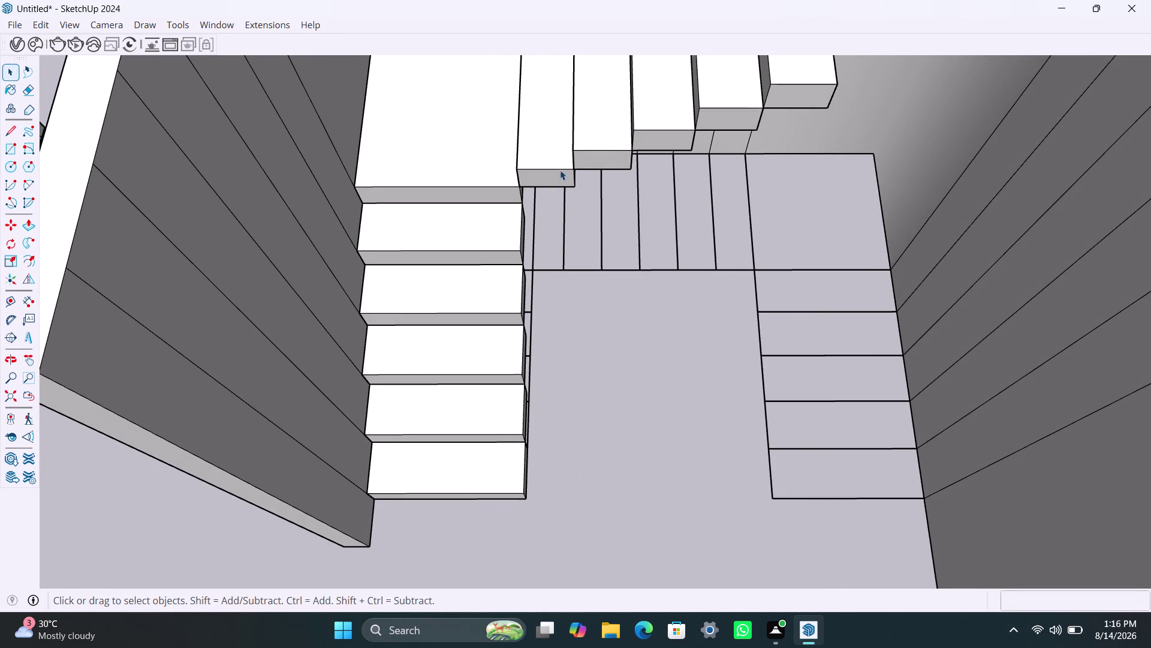
scroll(down, 3)
middle_drag(771, 237, 726, 250)
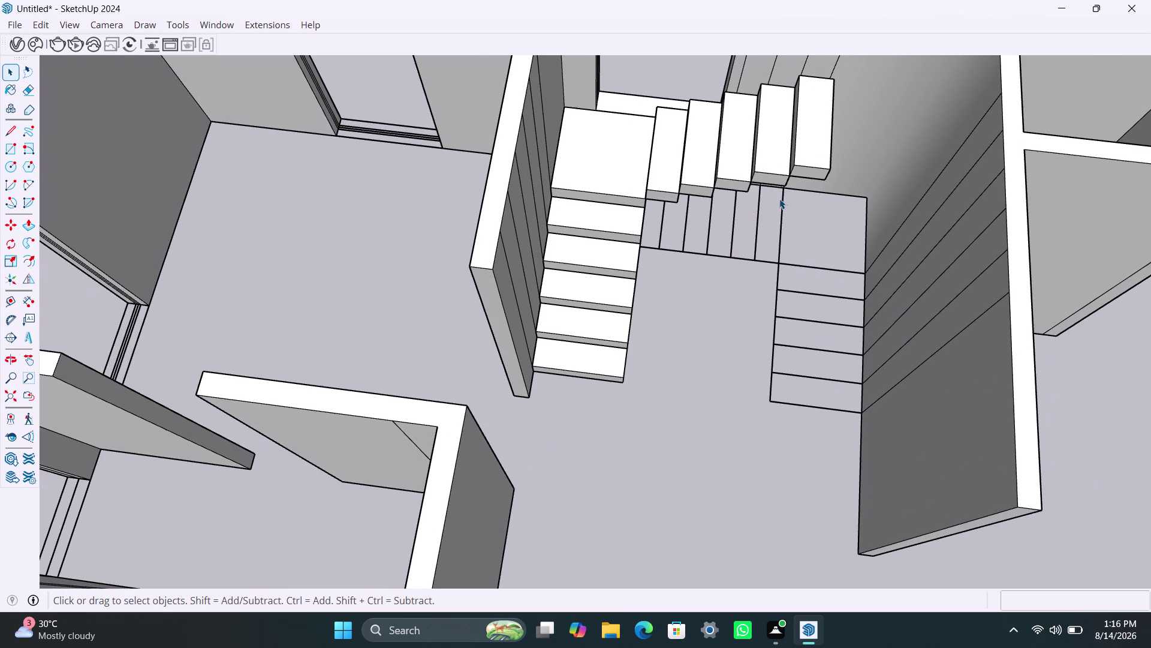
key(ctrl+z)
Copy the remaining step beside itself, arrayed x5, then select the last step.
click(659, 181)
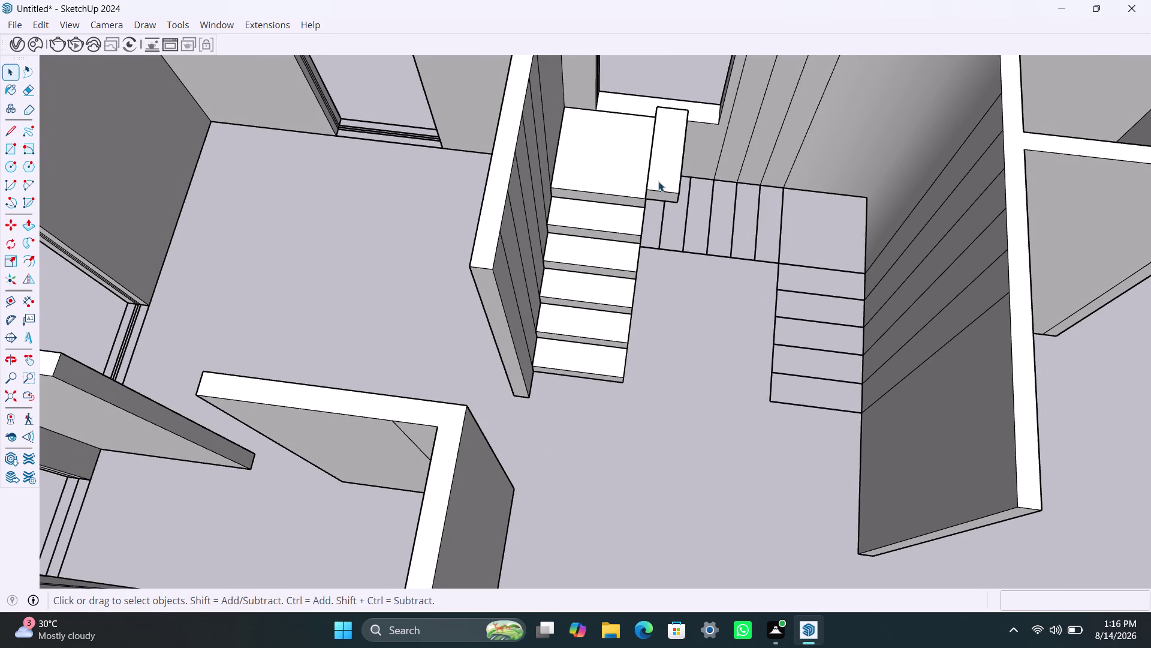
key(m)
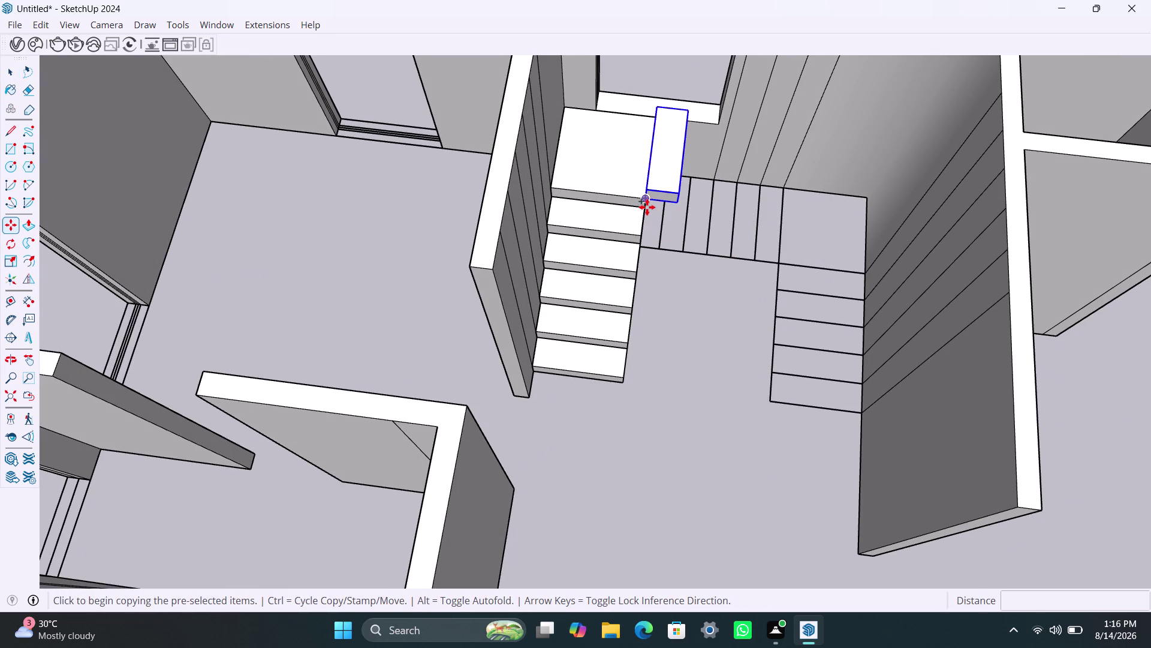
click(648, 203)
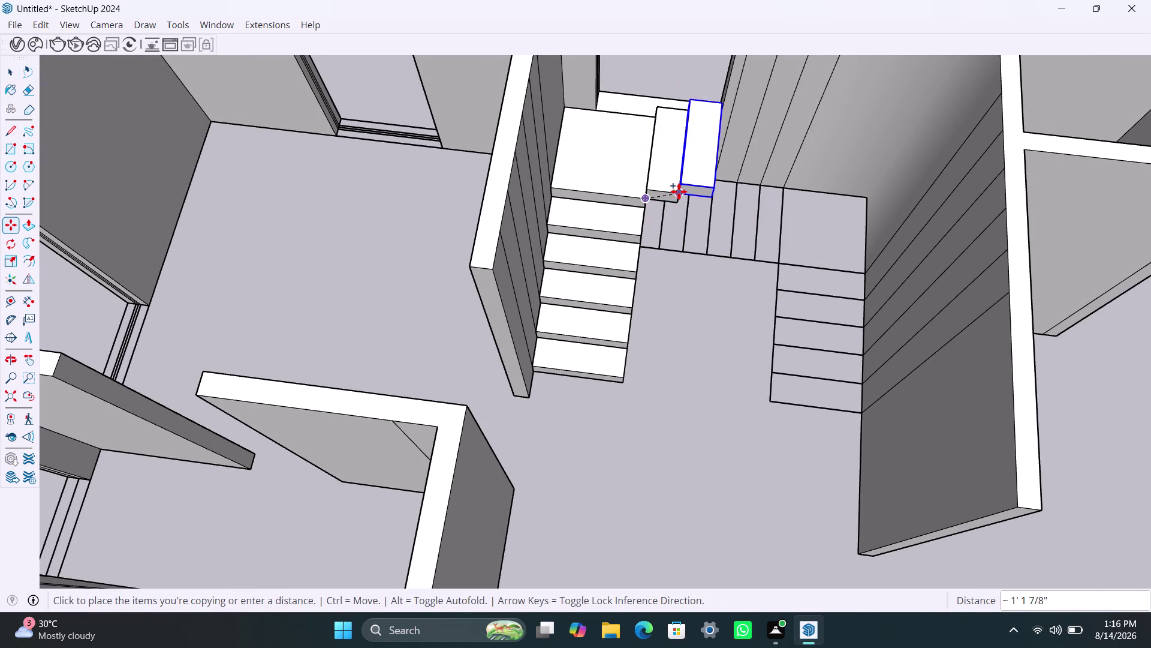
click(677, 191)
key(x)
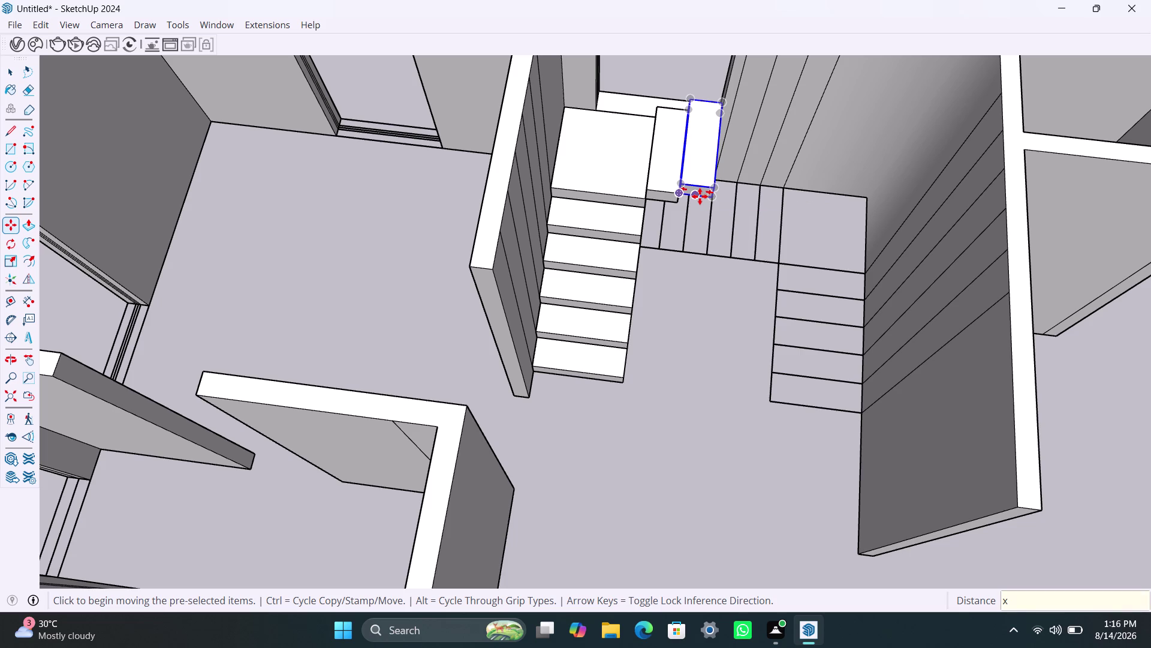
key(5)
key(Return)
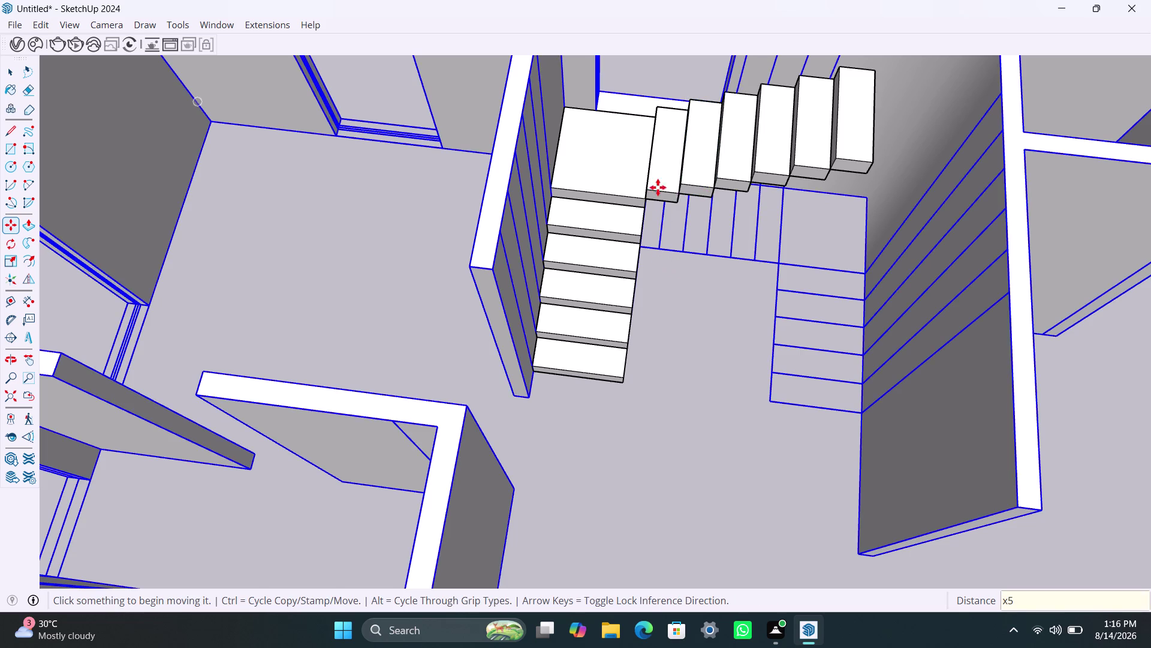
key(space)
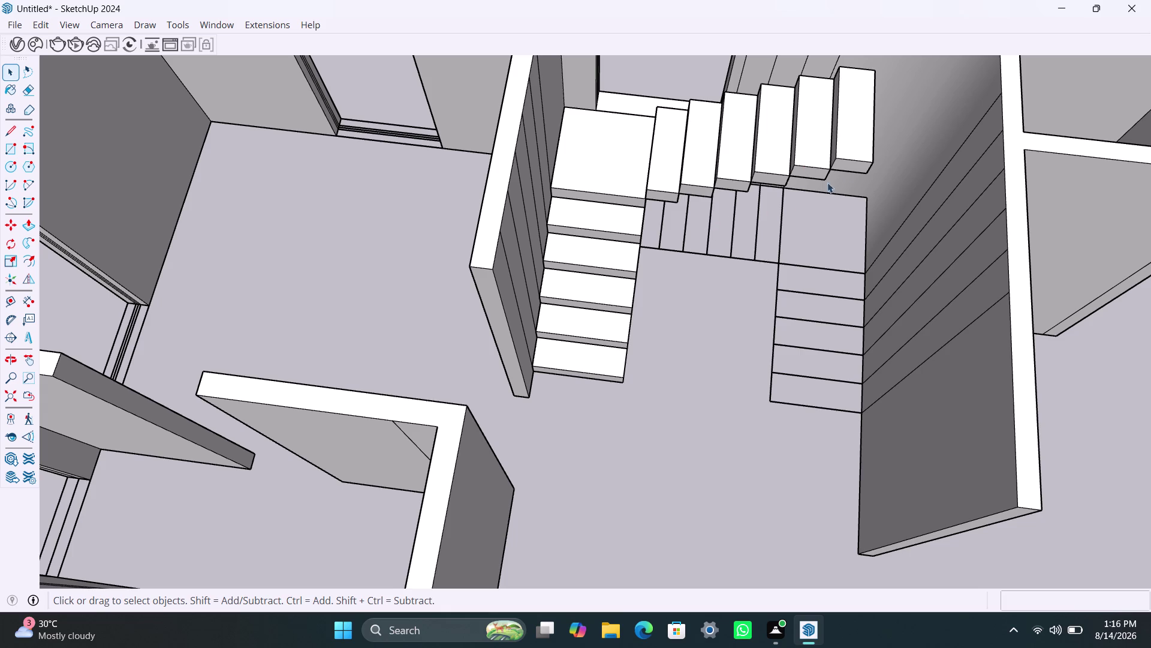
click(863, 139)
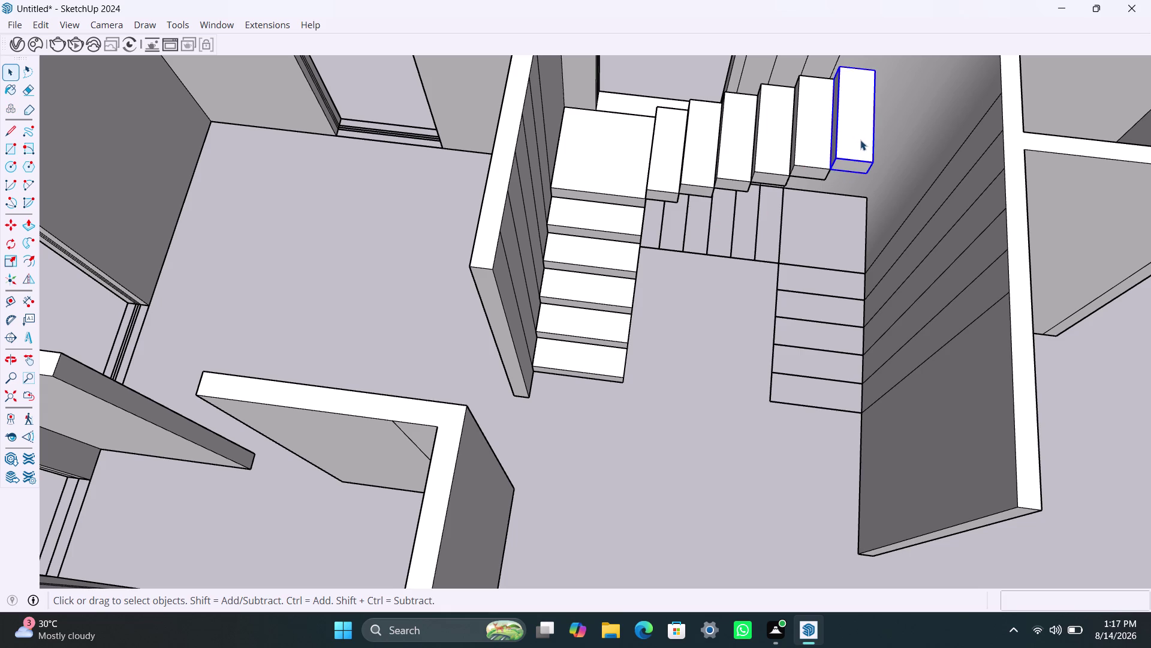
Make the last step of the row a unique component.
right_click(859, 139)
click(905, 246)
scroll(up, 3)
scroll(down, 3)
middle_drag(871, 186, 680, 162)
scroll(up, 3)
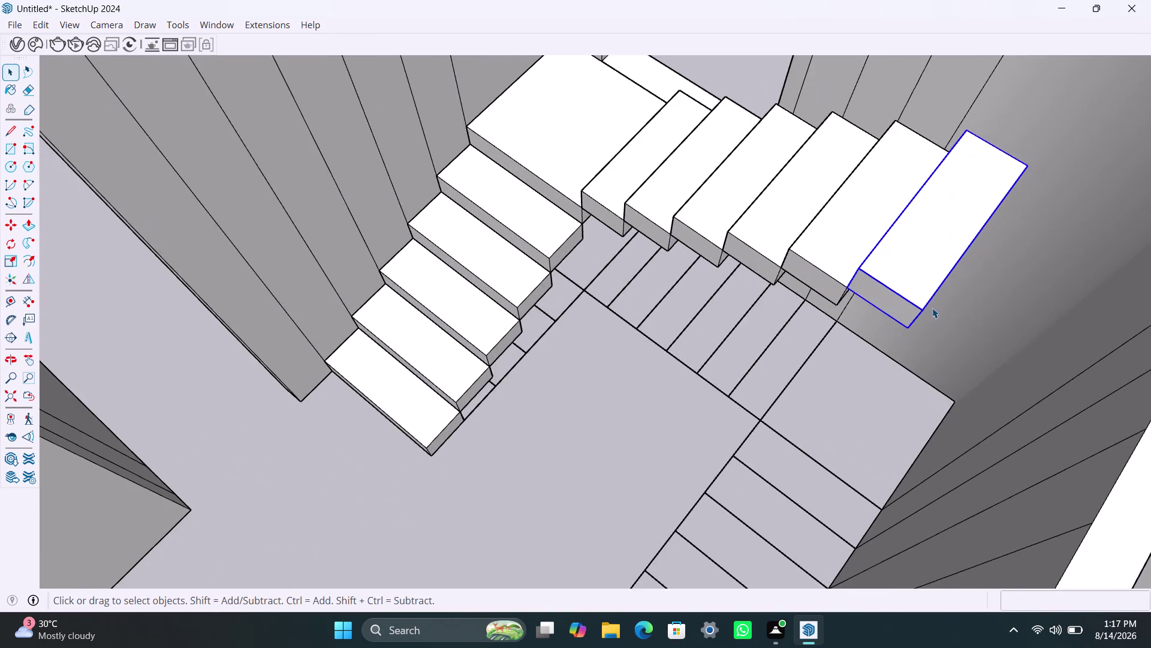
middle_drag(934, 307, 908, 273)
scroll(up, 3)
Inside the last step, push/pull its side face outward into a landing width.
triple_click(923, 275)
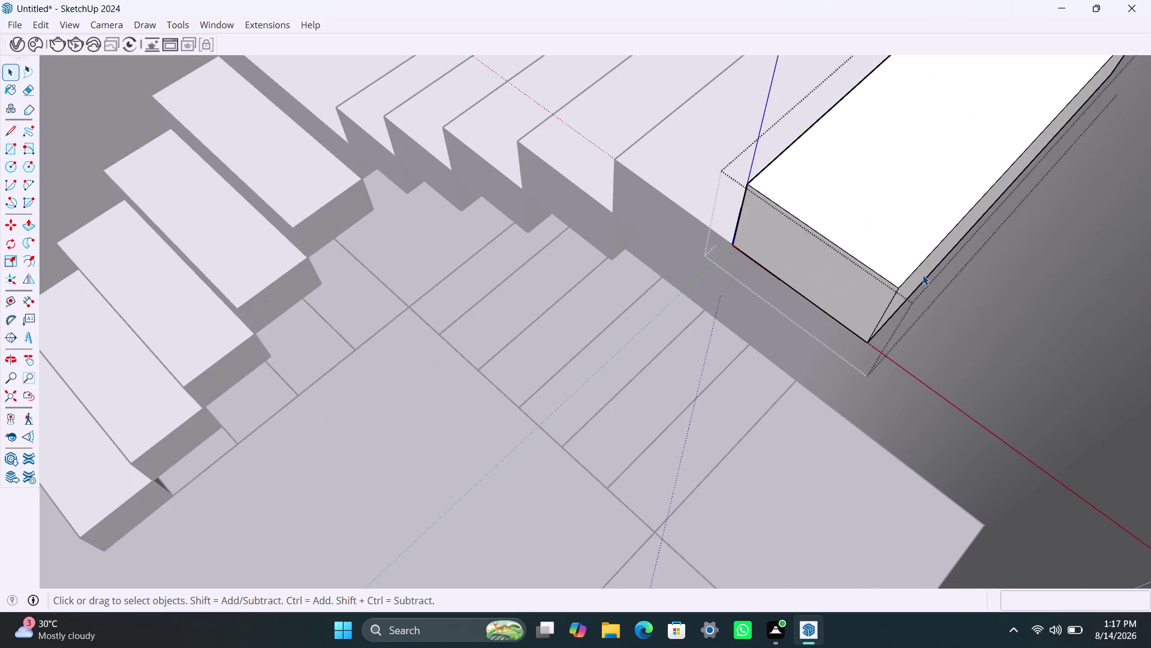
click(922, 275)
click(916, 276)
key(p)
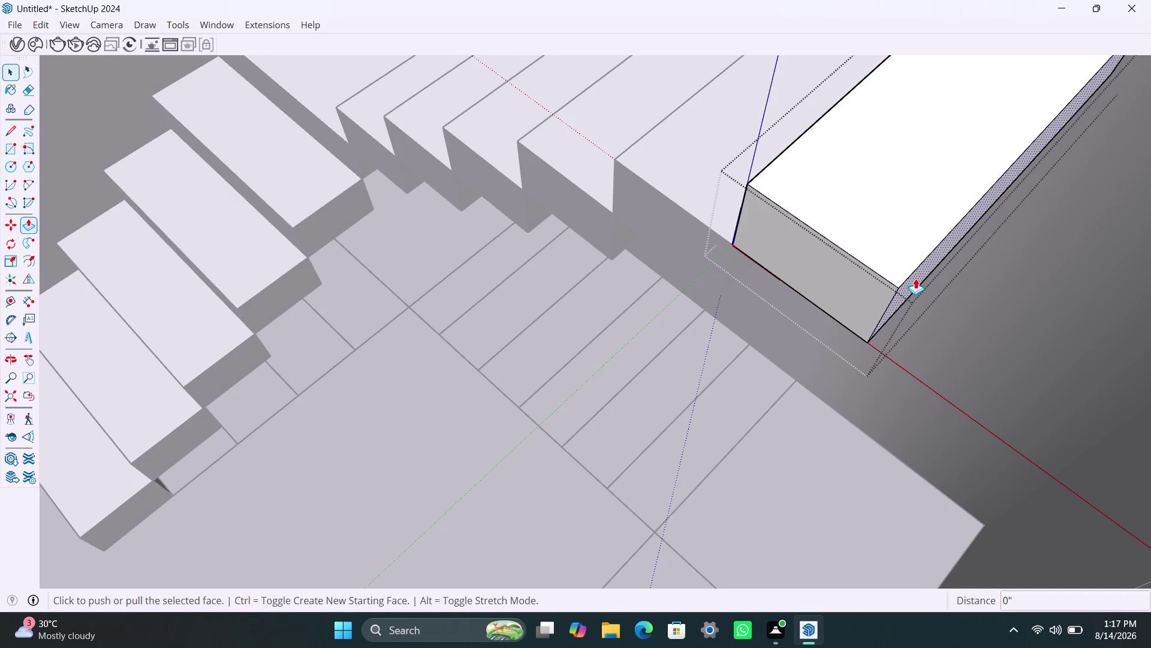
click(916, 278)
scroll(down, 3)
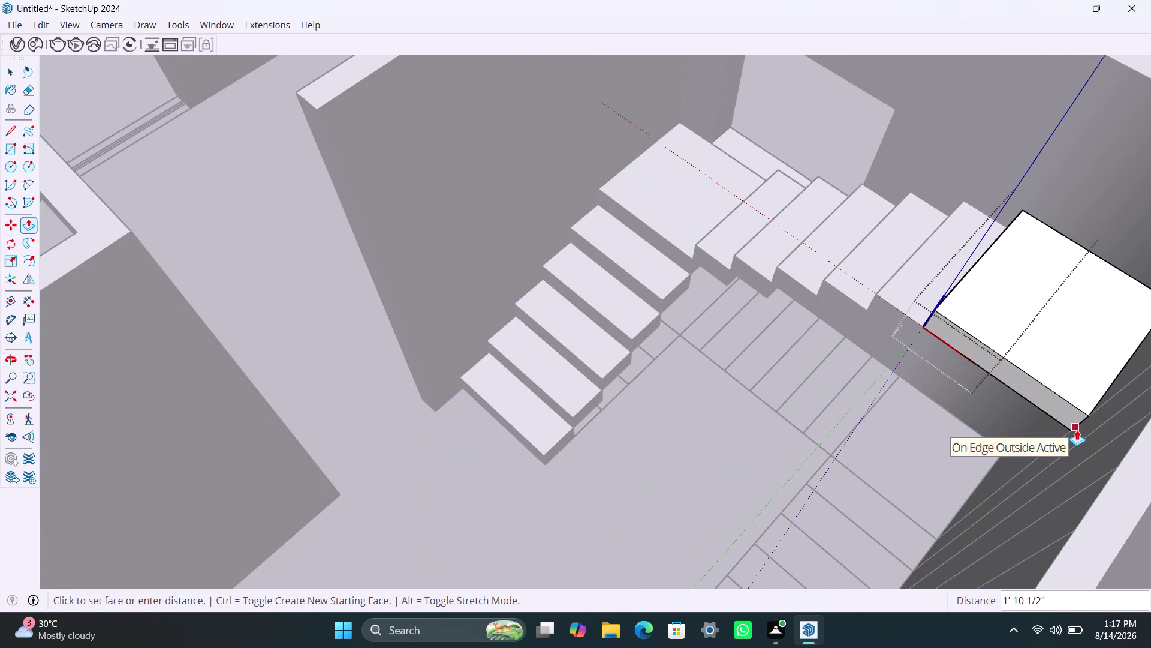
click(1077, 429)
scroll(down, 3)
scroll(up, 3)
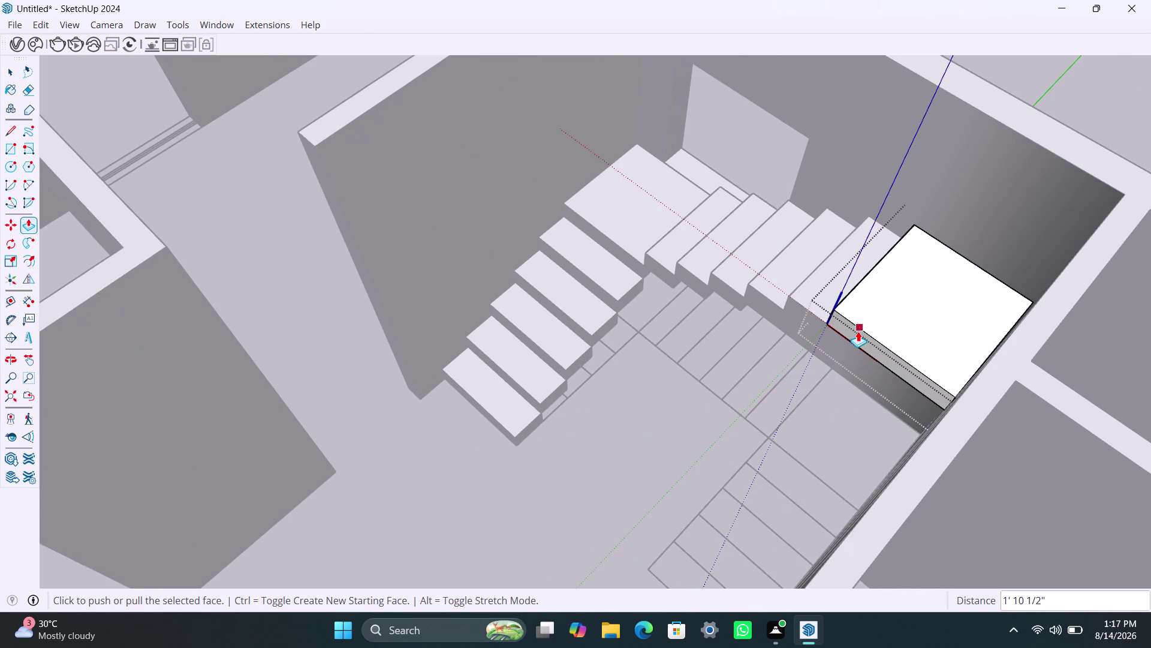
key(space)
Push/pull the landing's front face out to its new depth.
click(854, 335)
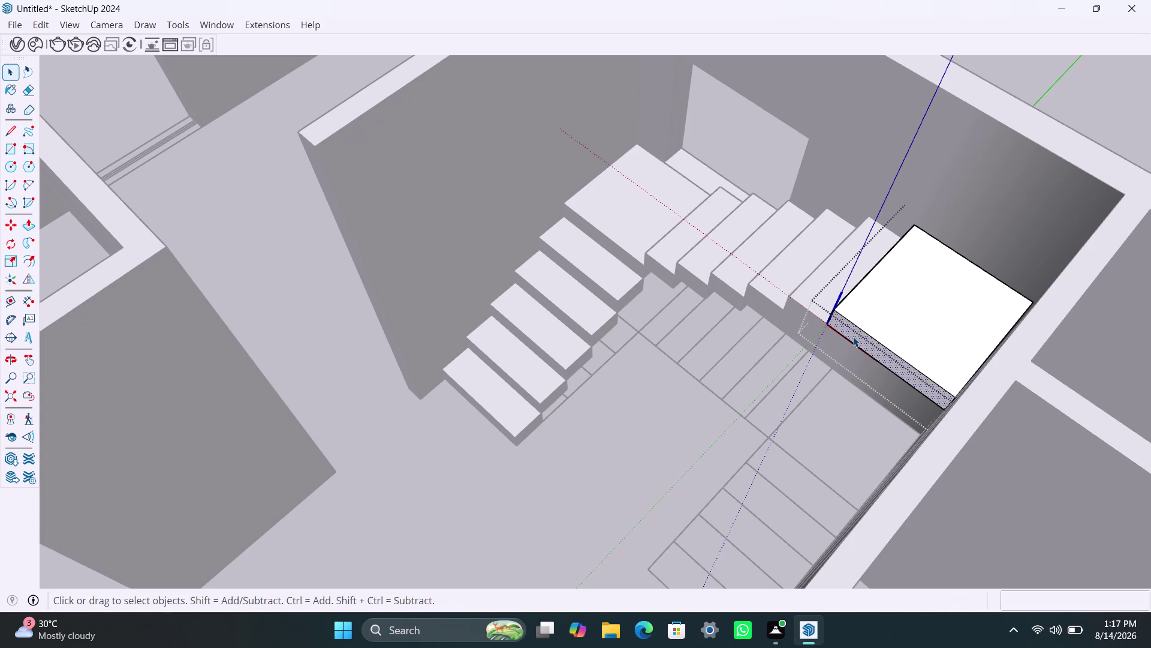
key(p)
click(854, 336)
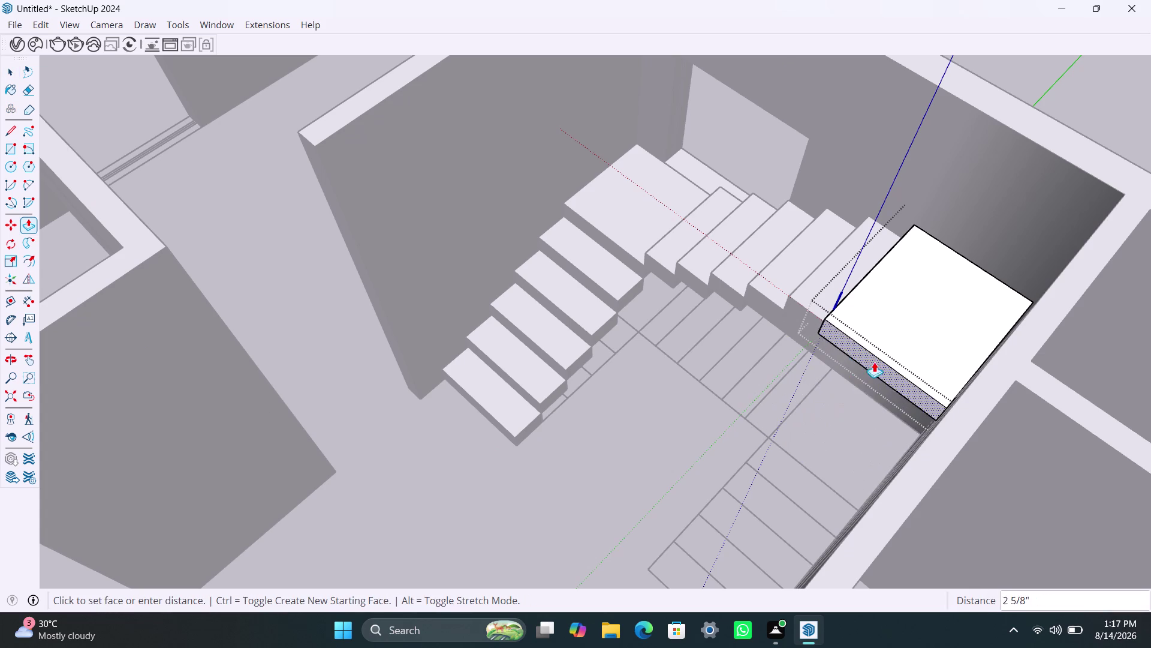
click(773, 433)
scroll(down, 3)
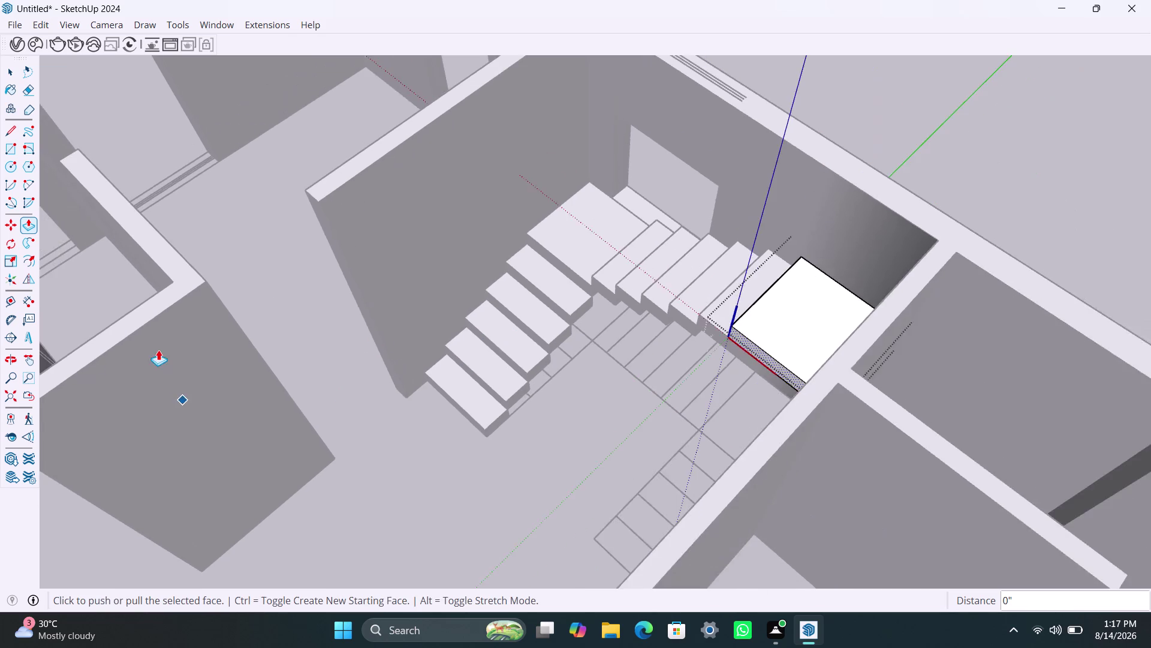
scroll(down, 3)
middle_drag(204, 433, 508, 460)
key(space)
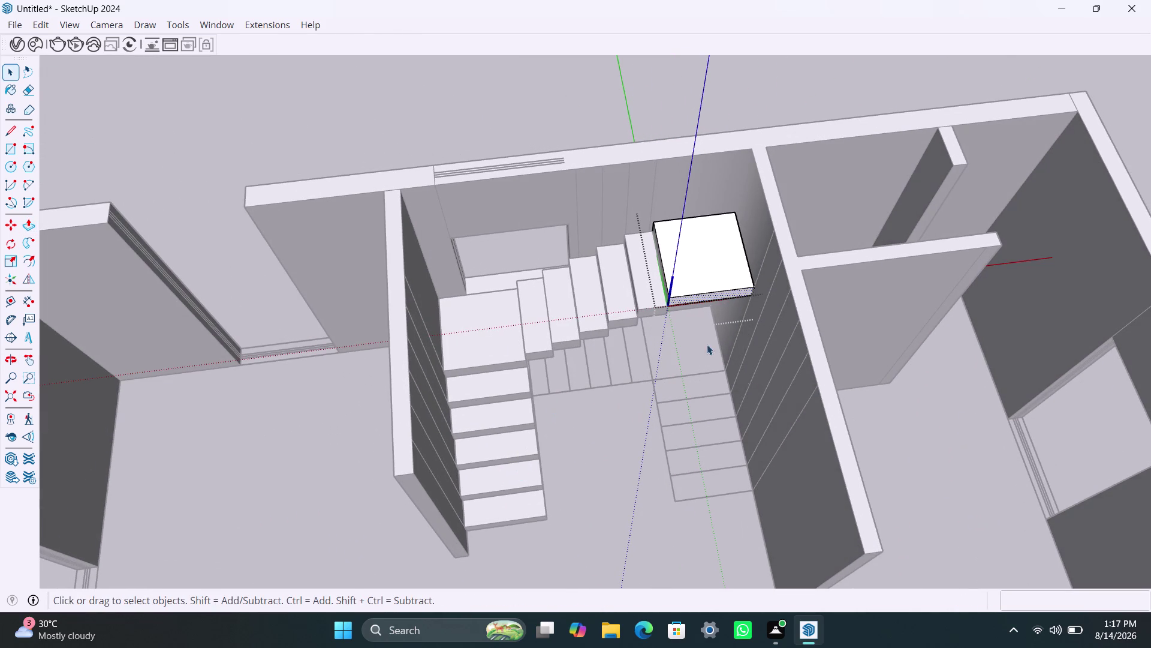
scroll(up, 3)
scroll(up, 3)
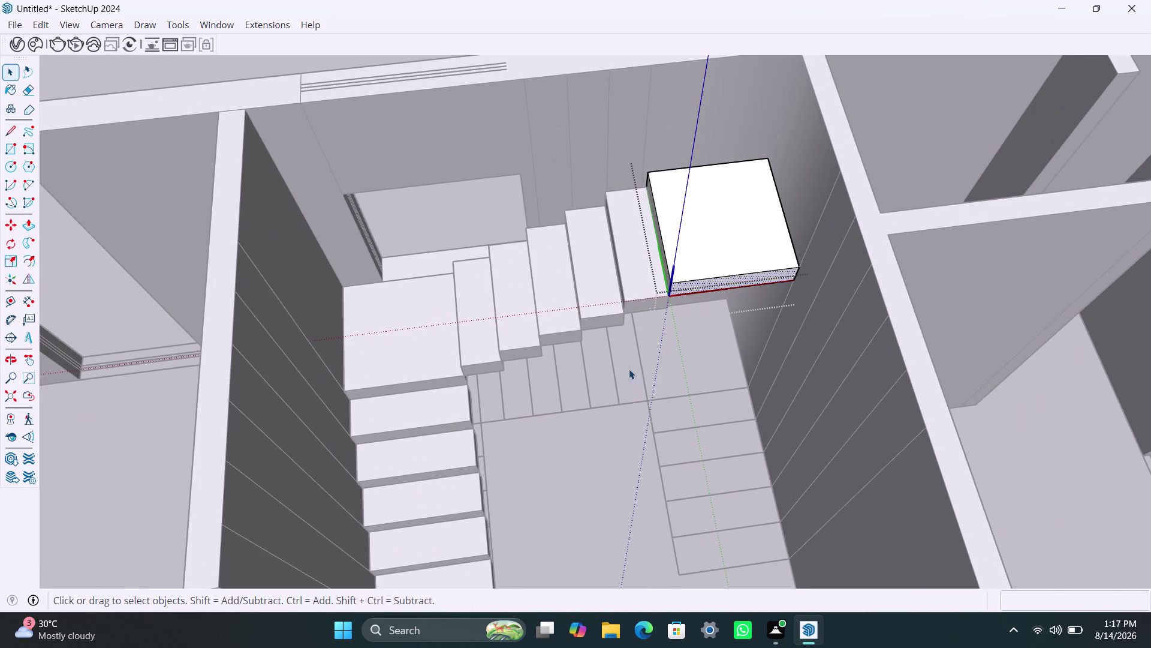
scroll(up, 3)
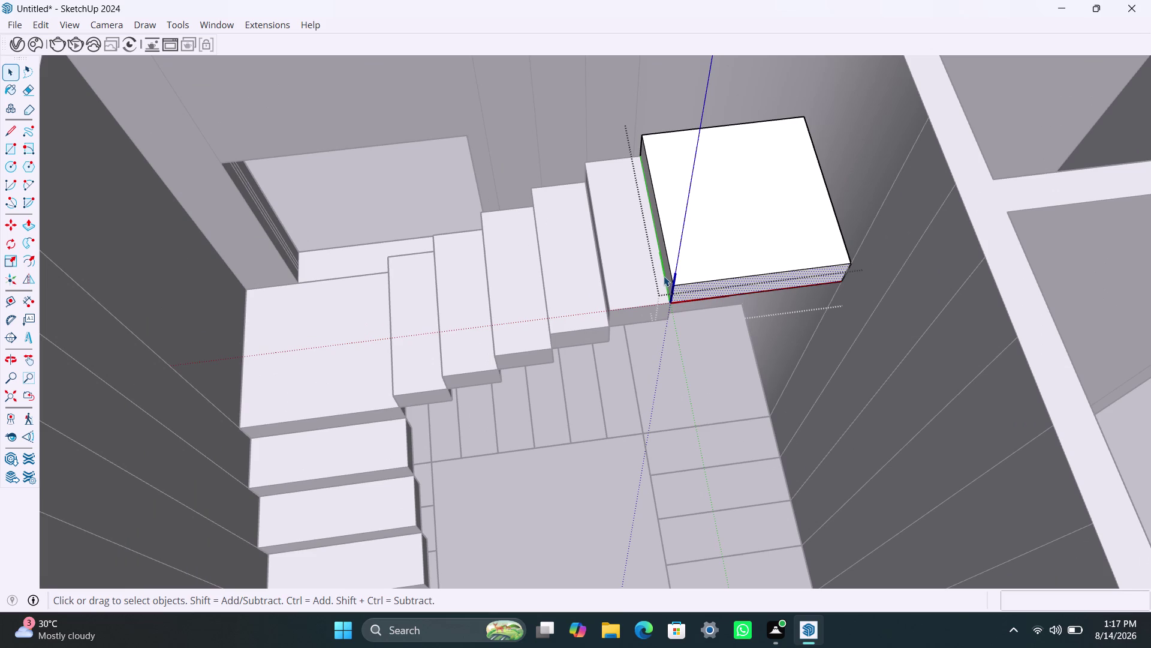
Extend the landing's side face slightly, exit editing, and view the plan.
click(667, 270)
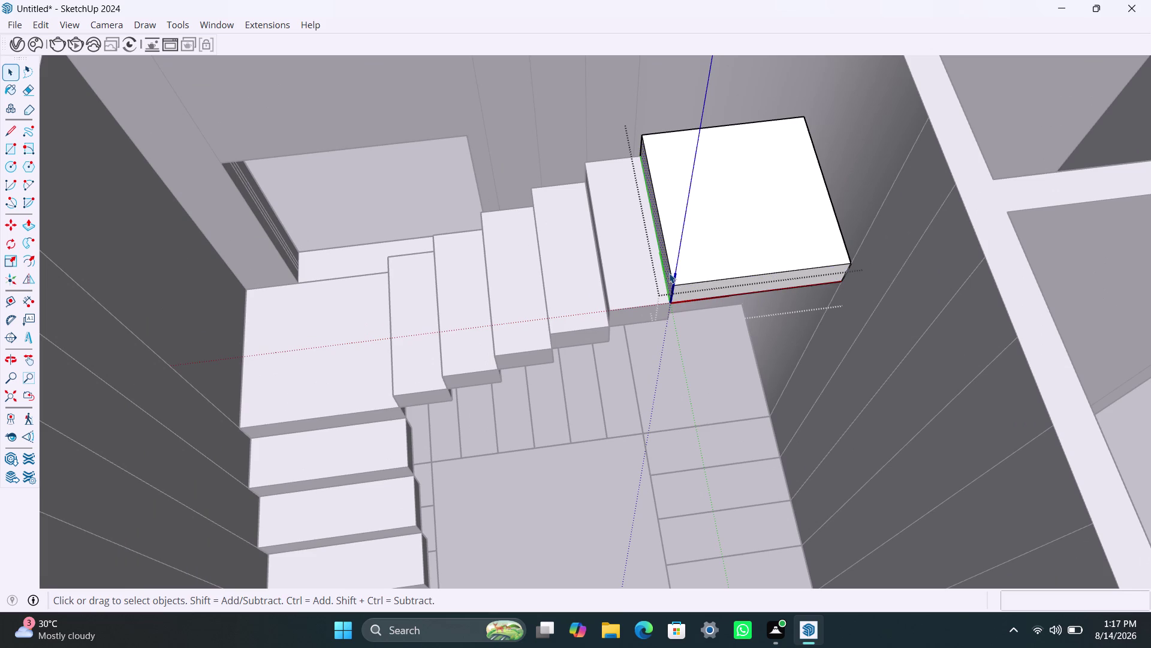
key(p)
click(669, 273)
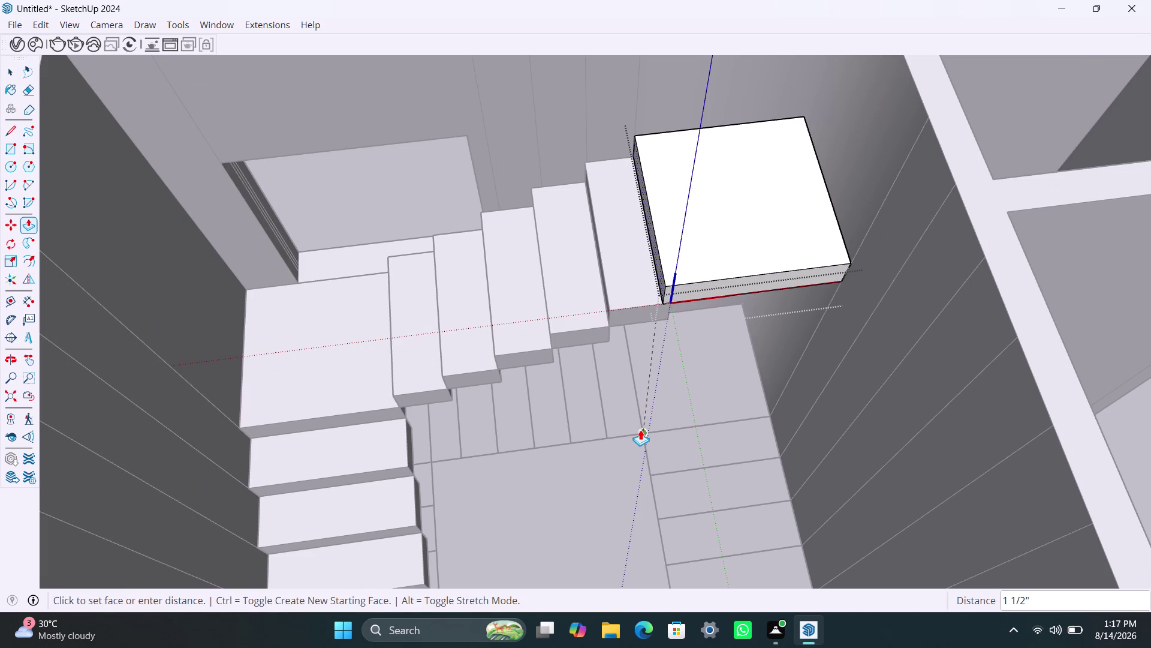
click(640, 430)
key(space)
click(574, 501)
scroll(down, 3)
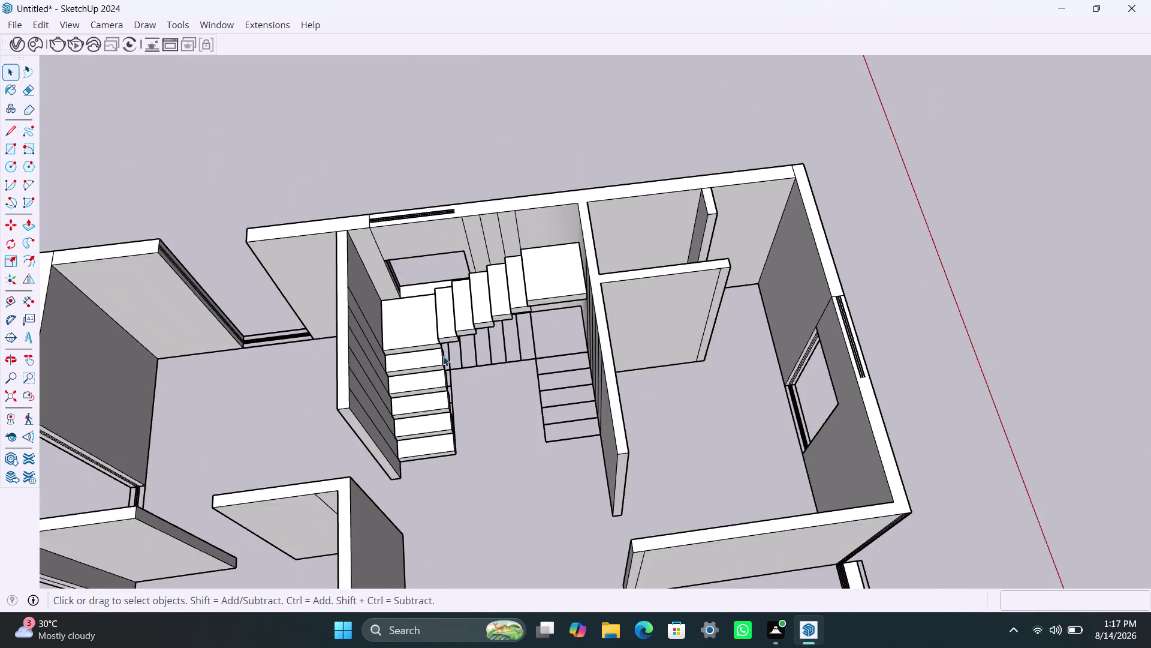
scroll(down, 3)
middle_drag(426, 431, 834, 430)
scroll(down, 3)
middle_drag(364, 358, 463, 406)
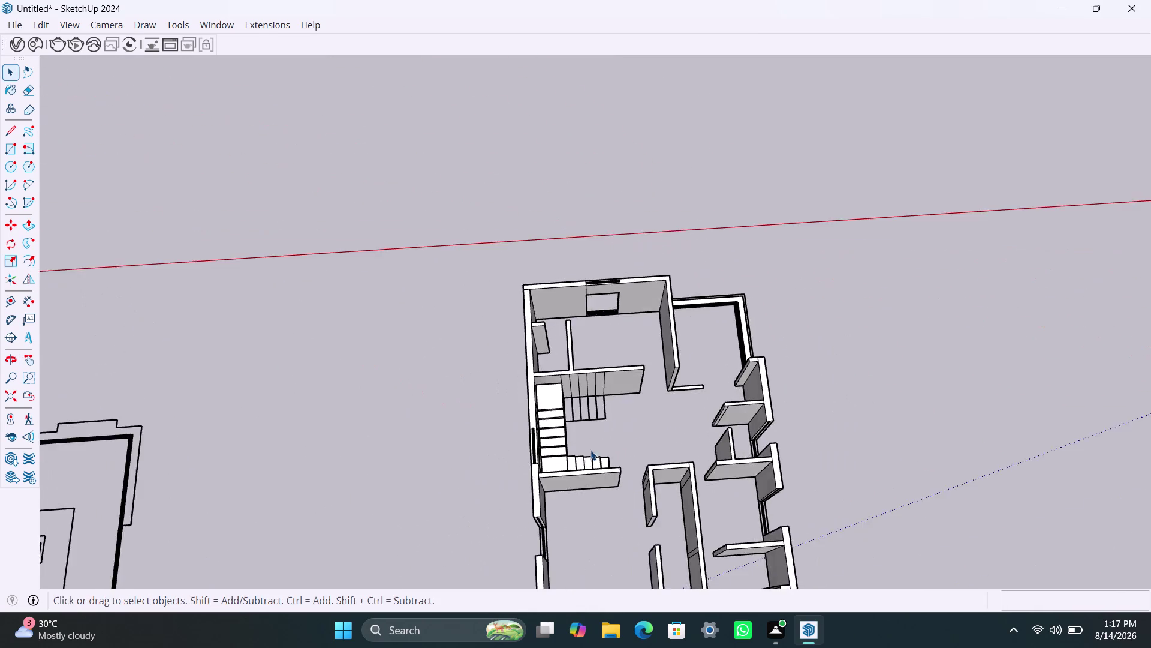
scroll(up, 3)
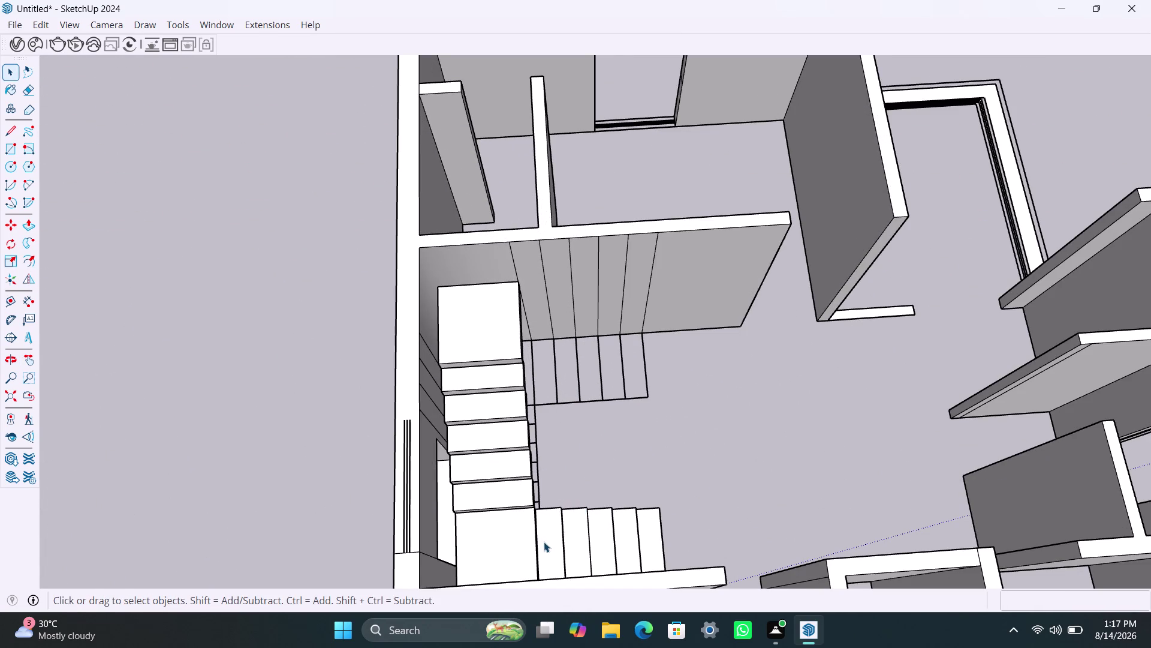
Copy a lower-flight step onto the landing and move it against the back wall.
click(549, 540)
key(m)
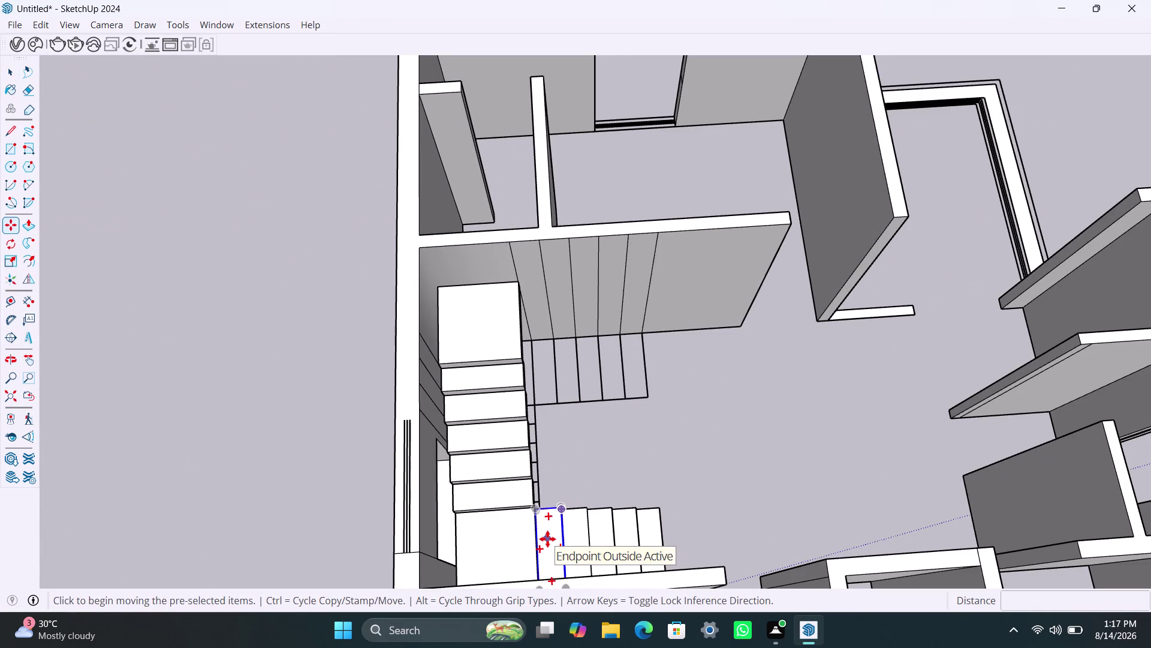
click(547, 538)
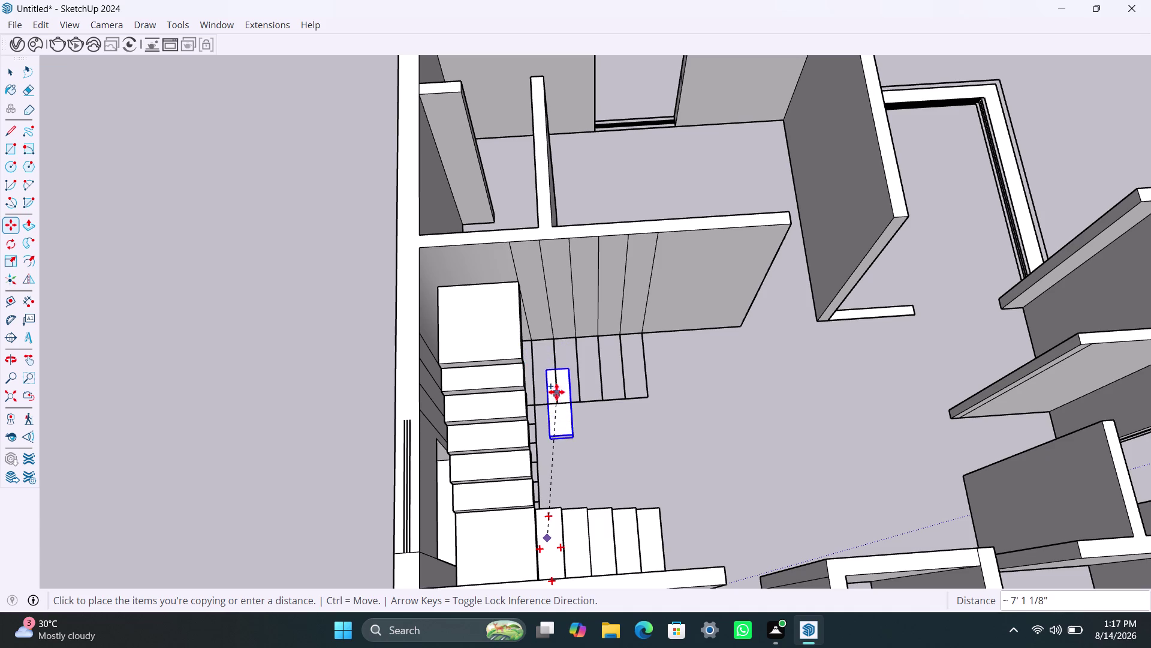
click(494, 333)
scroll(up, 3)
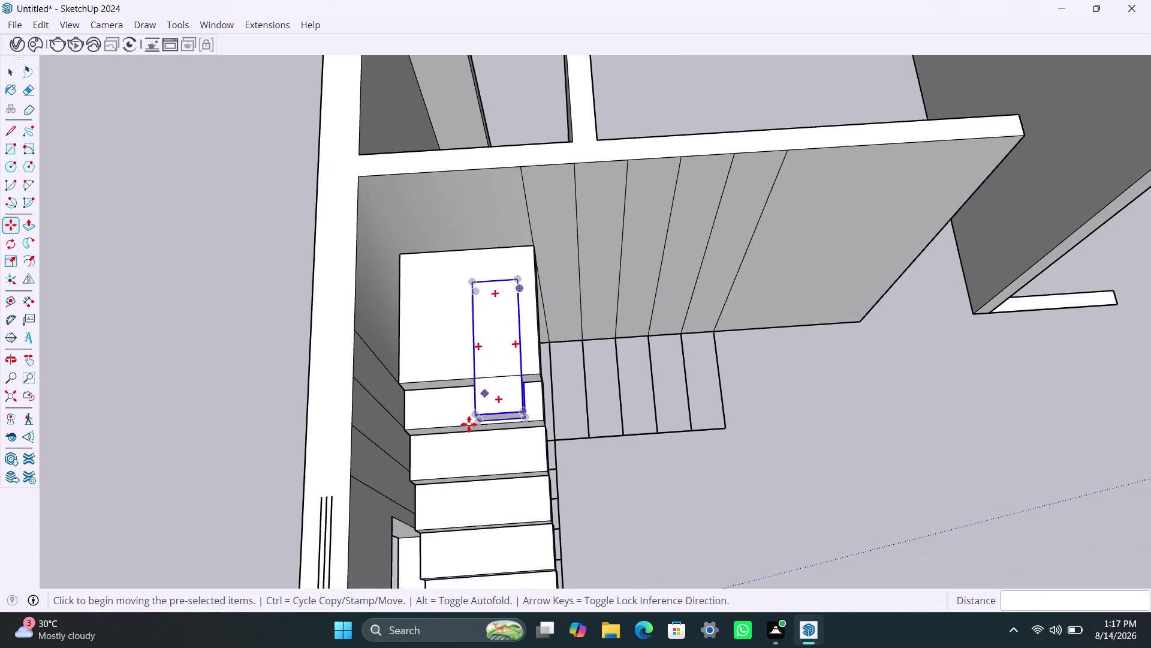
middle_drag(469, 424, 492, 357)
scroll(up, 3)
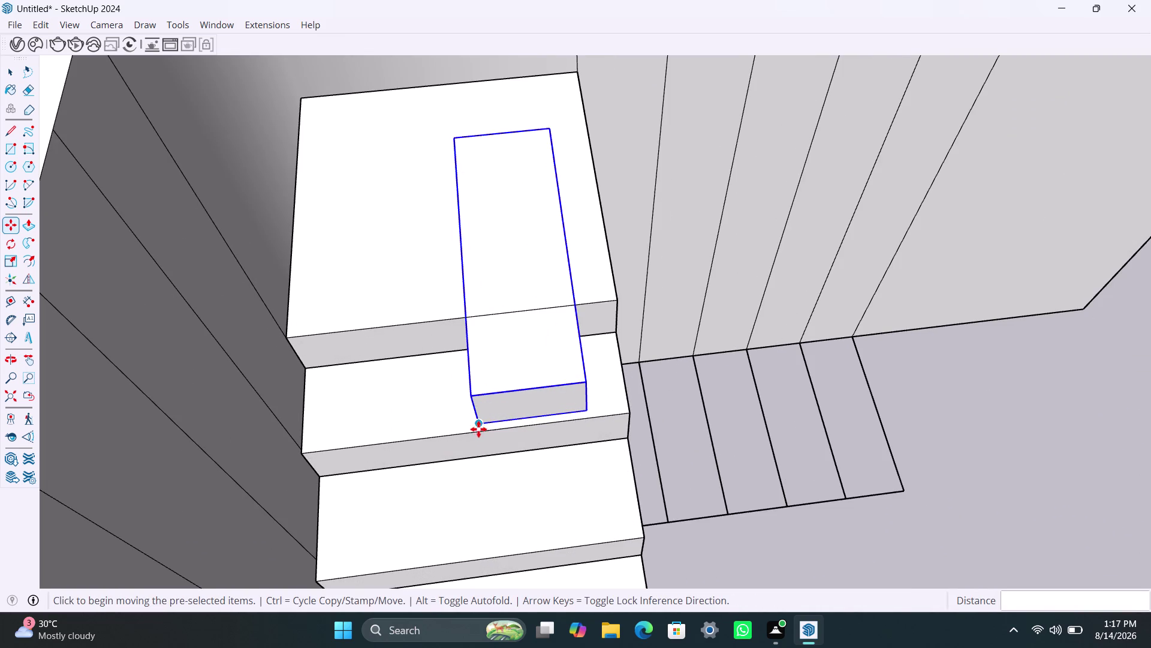
click(478, 428)
click(615, 299)
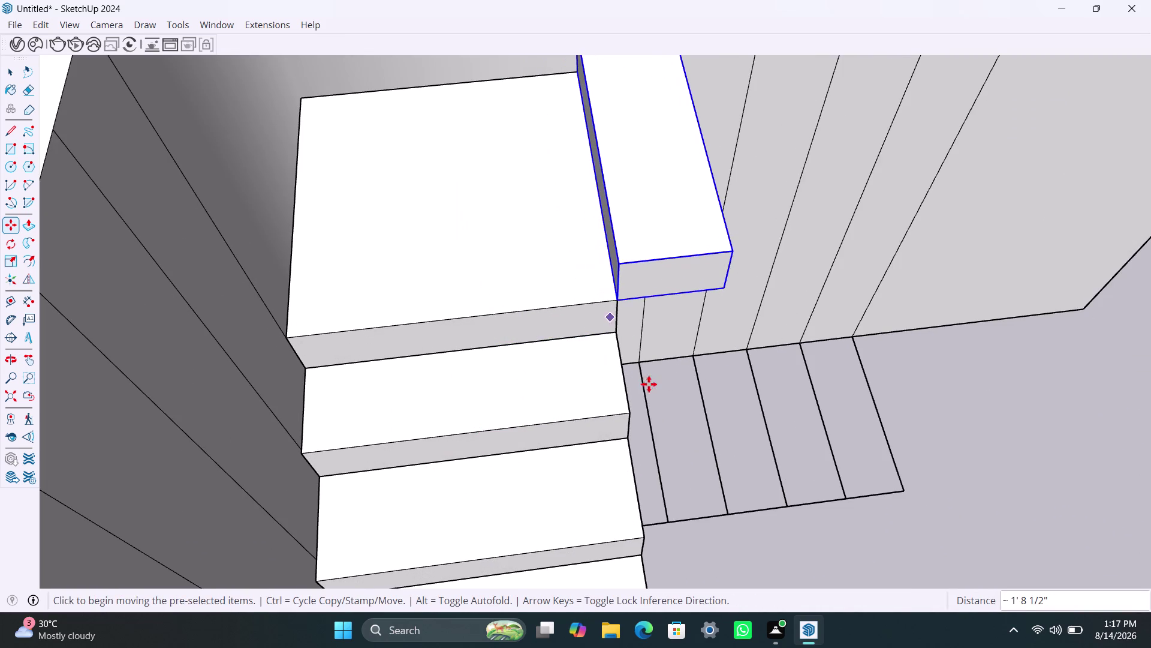
Orbit around the stair hall to check the copied step's position.
scroll(down, 3)
scroll(up, 3)
middle_drag(644, 424, 572, 427)
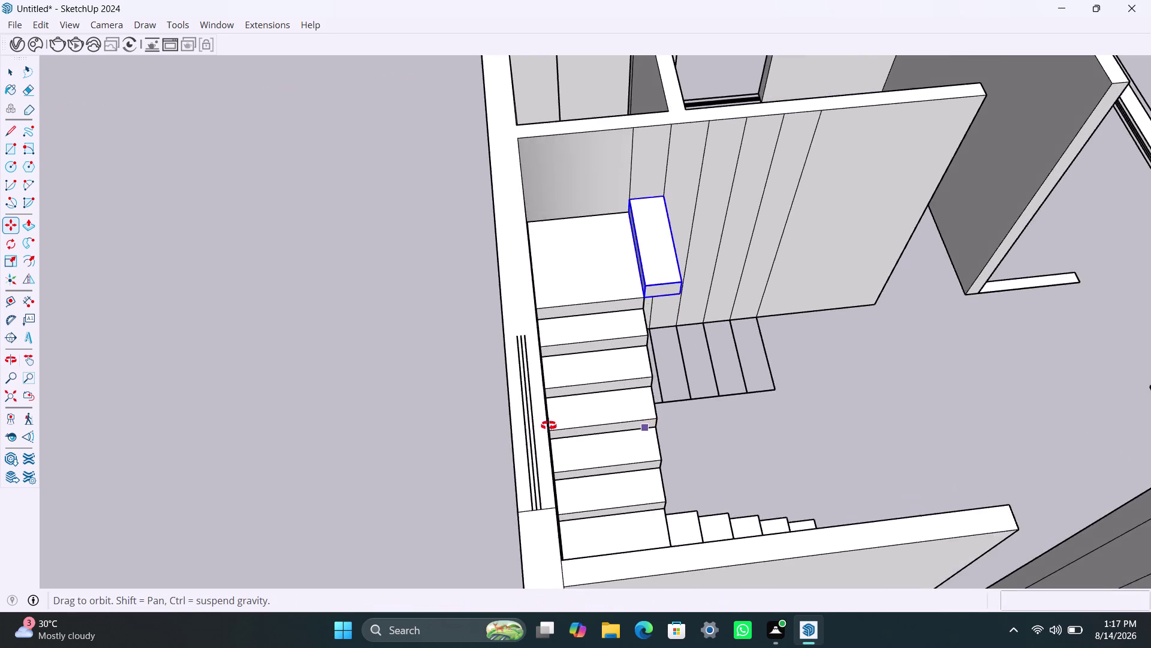
middle_drag(572, 426, 870, 416)
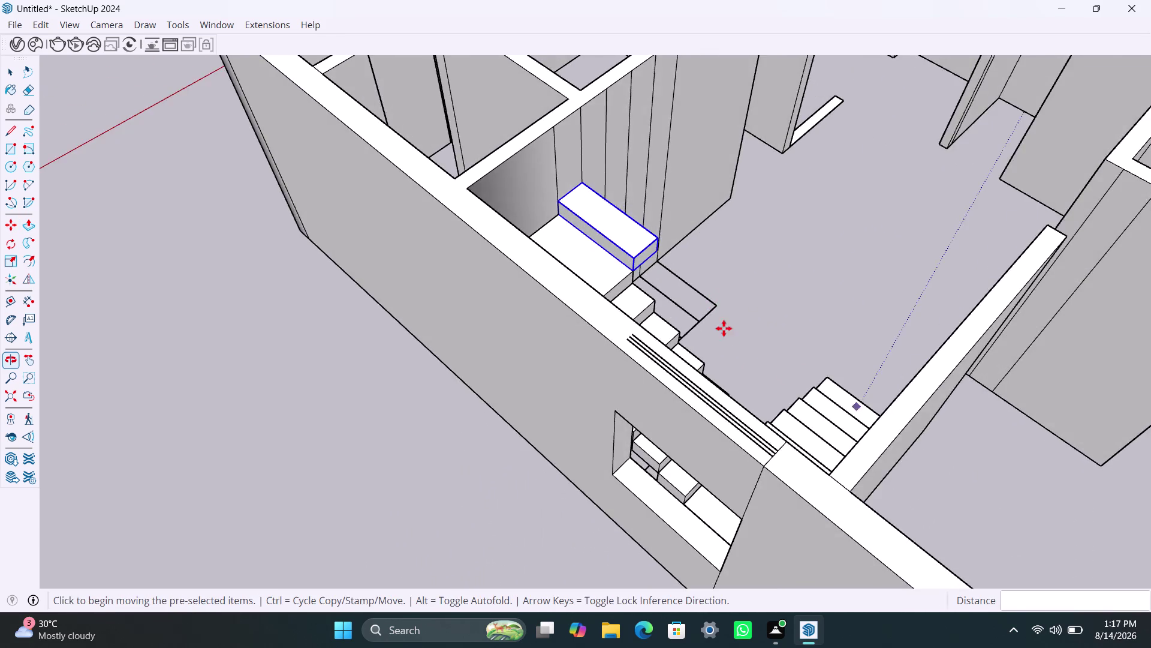
scroll(down, 3)
middle_drag(623, 277, 804, 313)
scroll(up, 3)
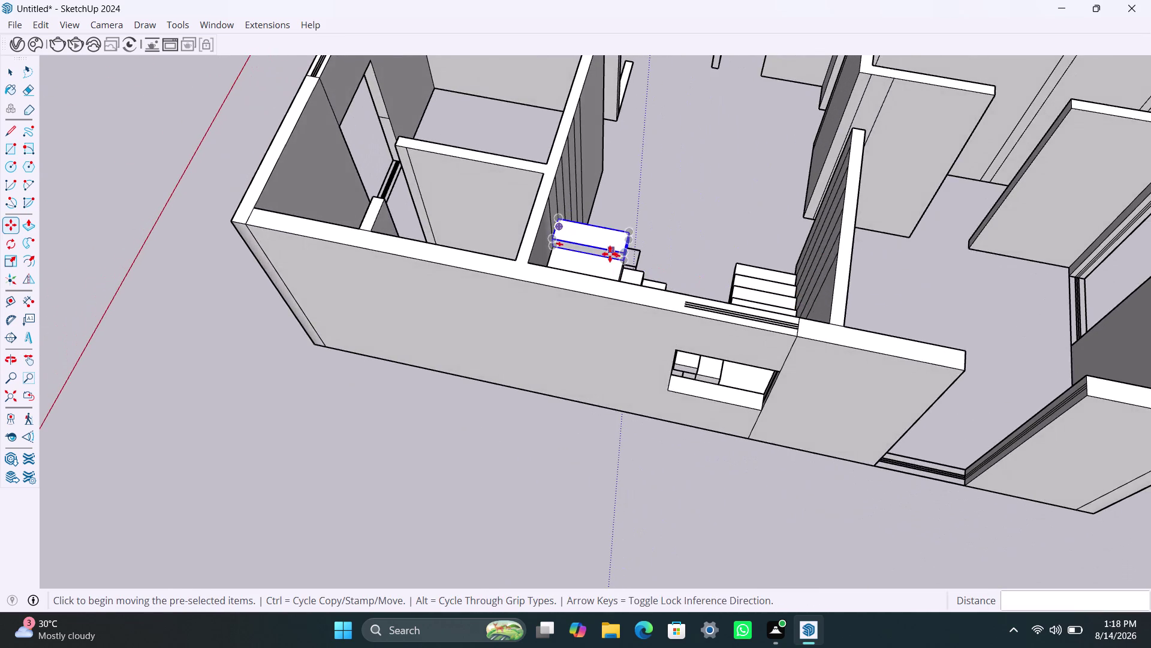
scroll(up, 3)
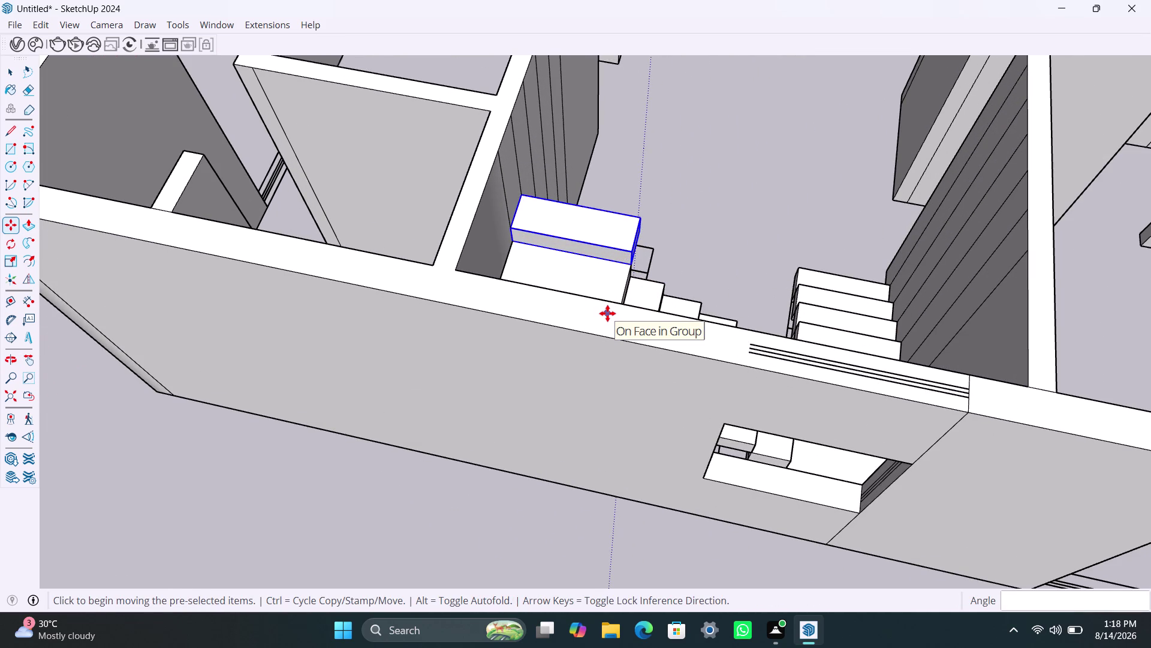
Attempt an x4 array of the step, then cancel the move.
key(x)
key(4)
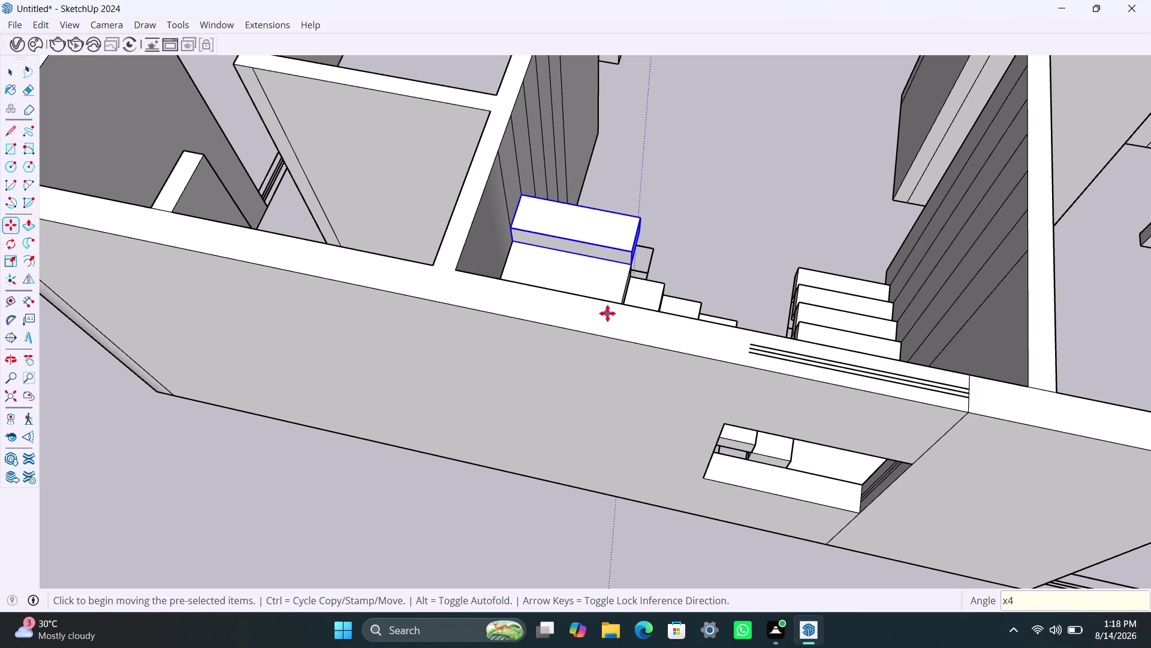
key(Return)
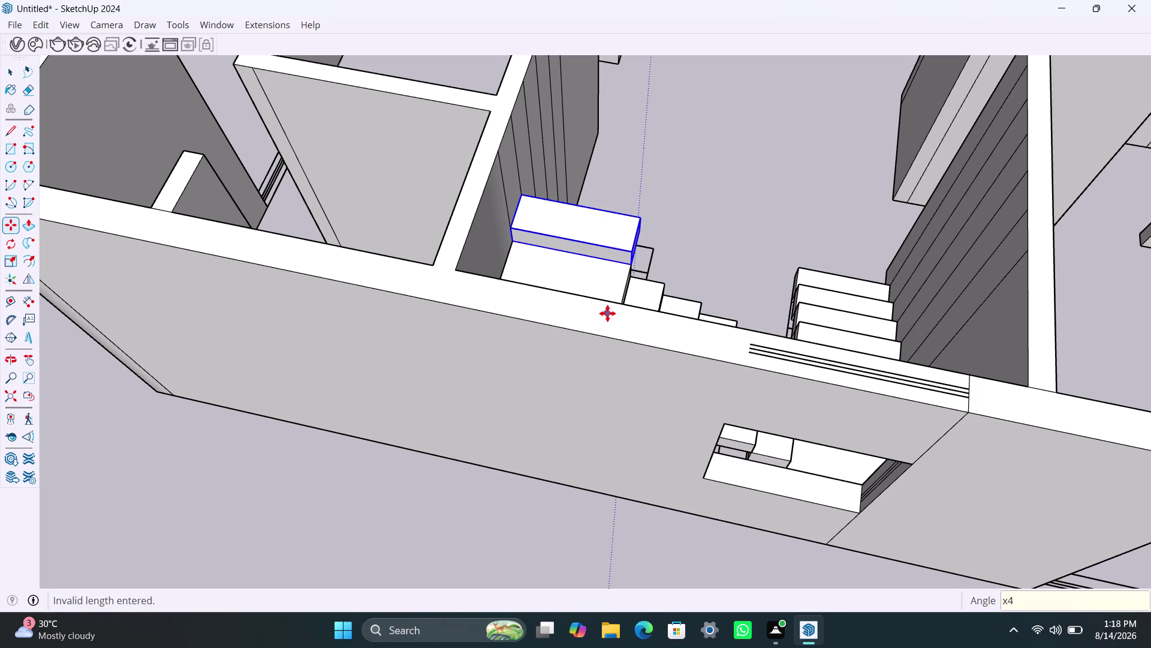
scroll(down, 3)
scroll(down, 3)
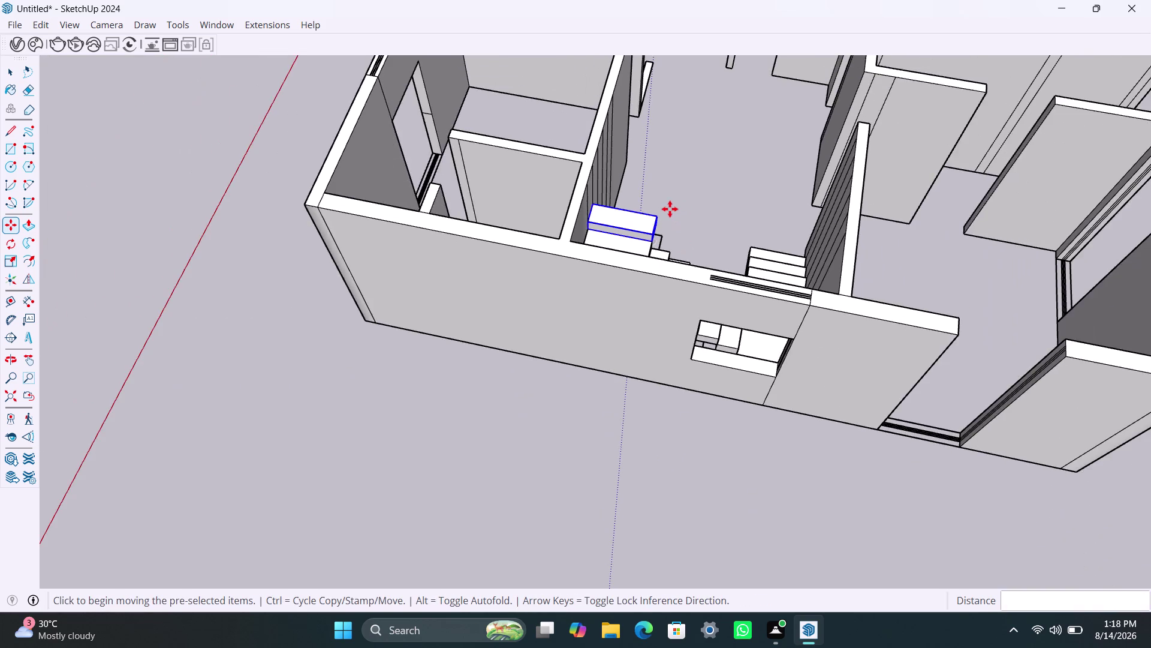
middle_drag(667, 212, 480, 372)
scroll(up, 3)
key(space)
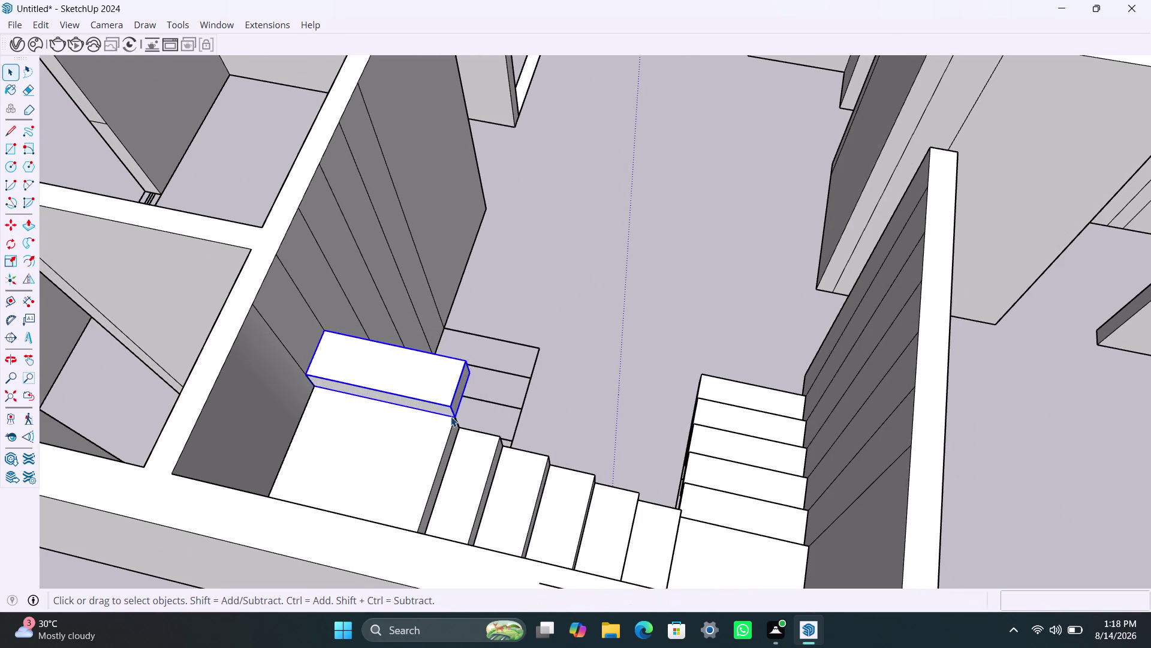
Copy the top step one tread higher, arrayed x4 up the flight.
key(m)
click(453, 415)
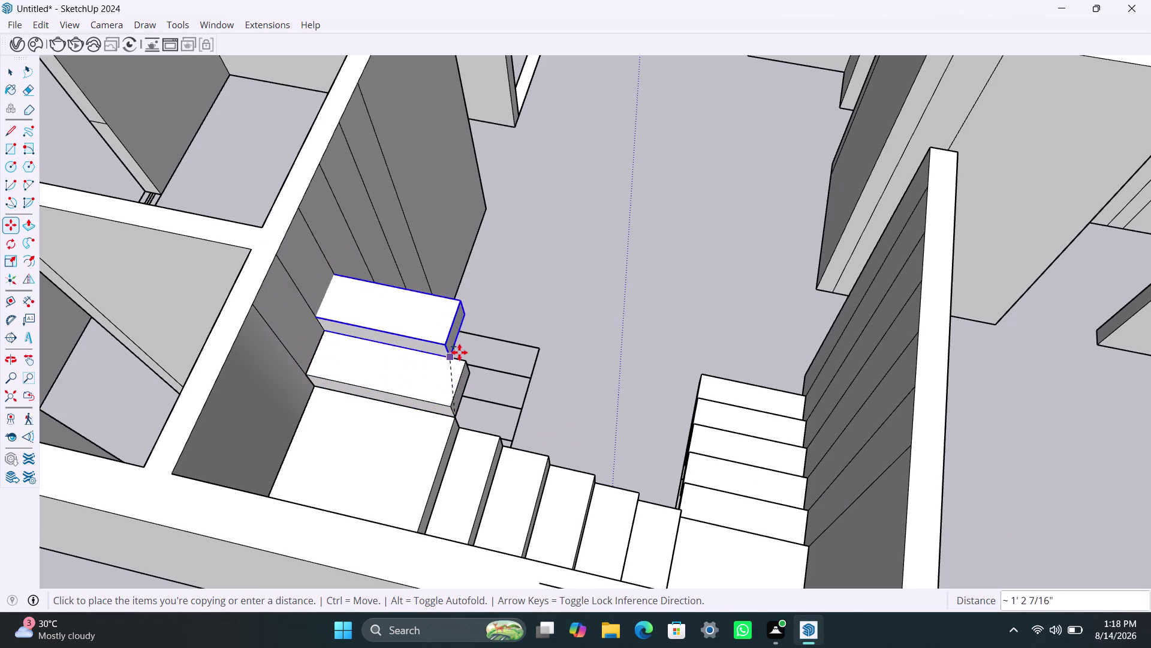
click(466, 360)
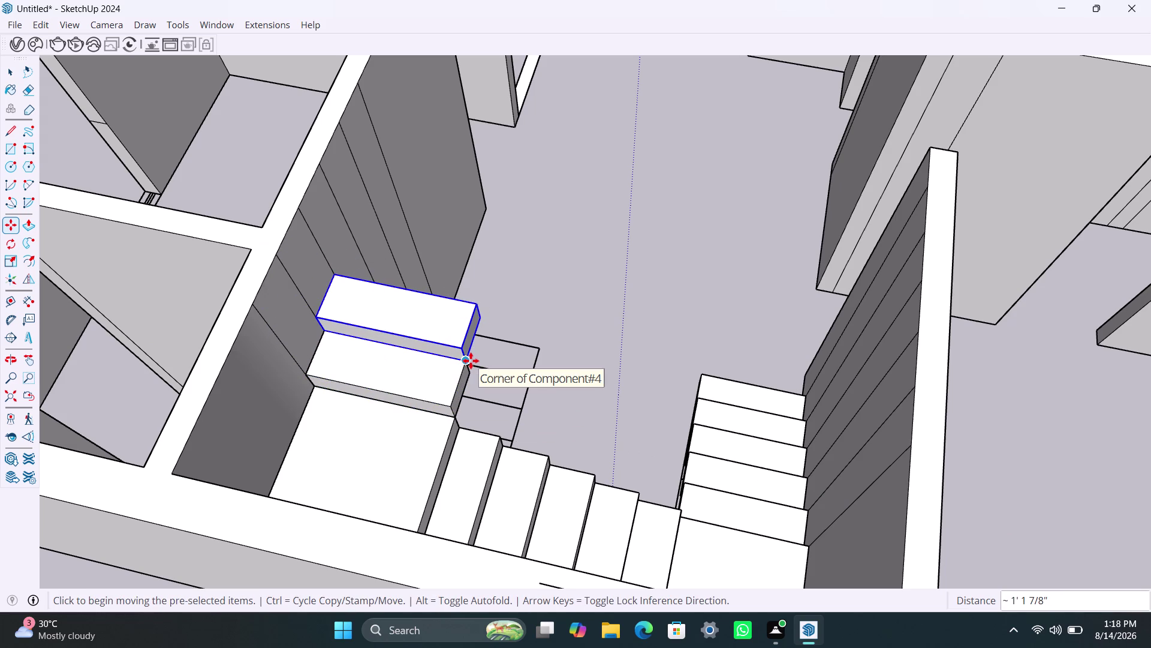
text(x4)
key(Return)
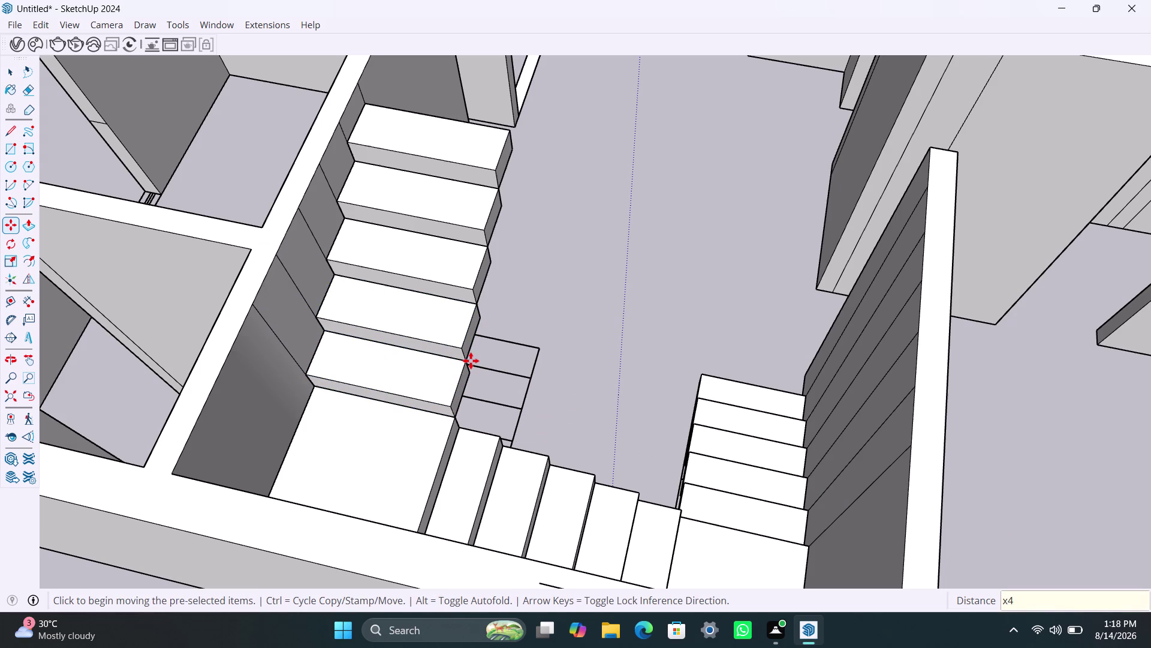
key(space)
scroll(down, 3)
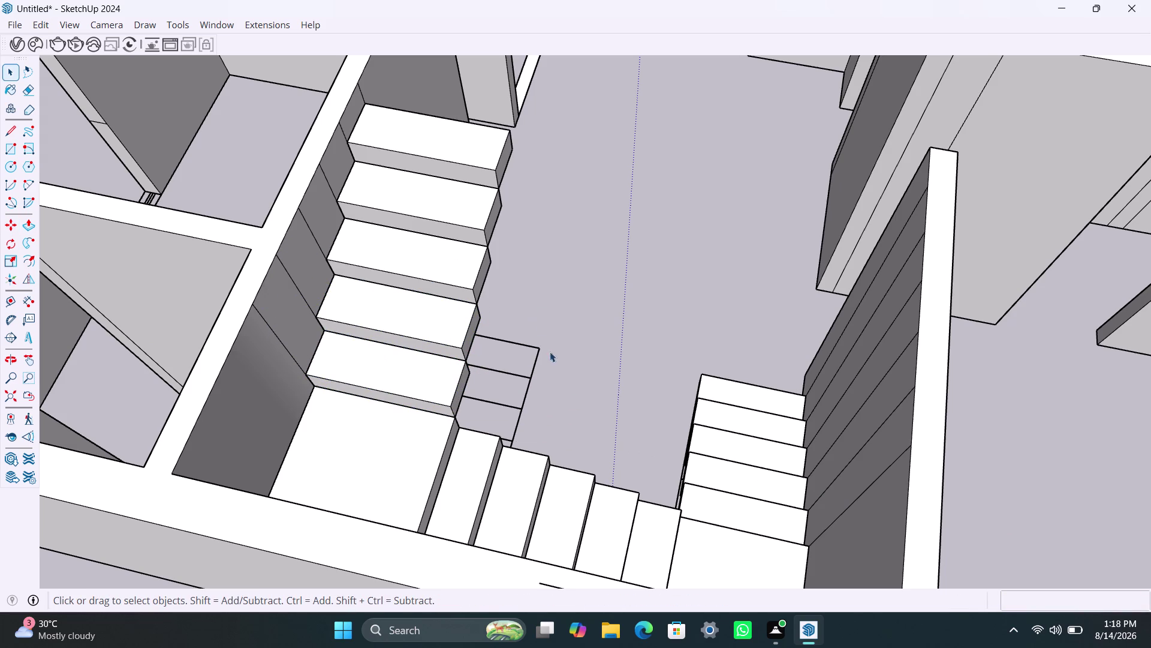
scroll(down, 3)
middle_drag(573, 373, 236, 316)
scroll(up, 3)
middle_drag(622, 279, 546, 289)
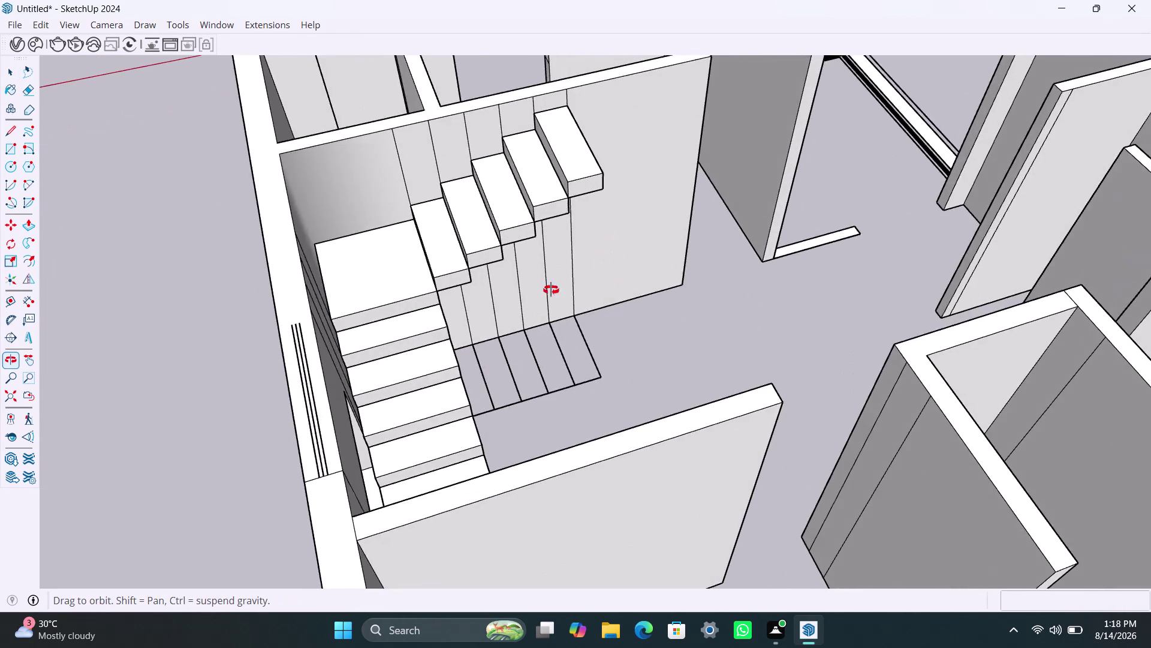
middle_drag(546, 290, 408, 274)
scroll(down, 3)
middle_drag(643, 331, 347, 327)
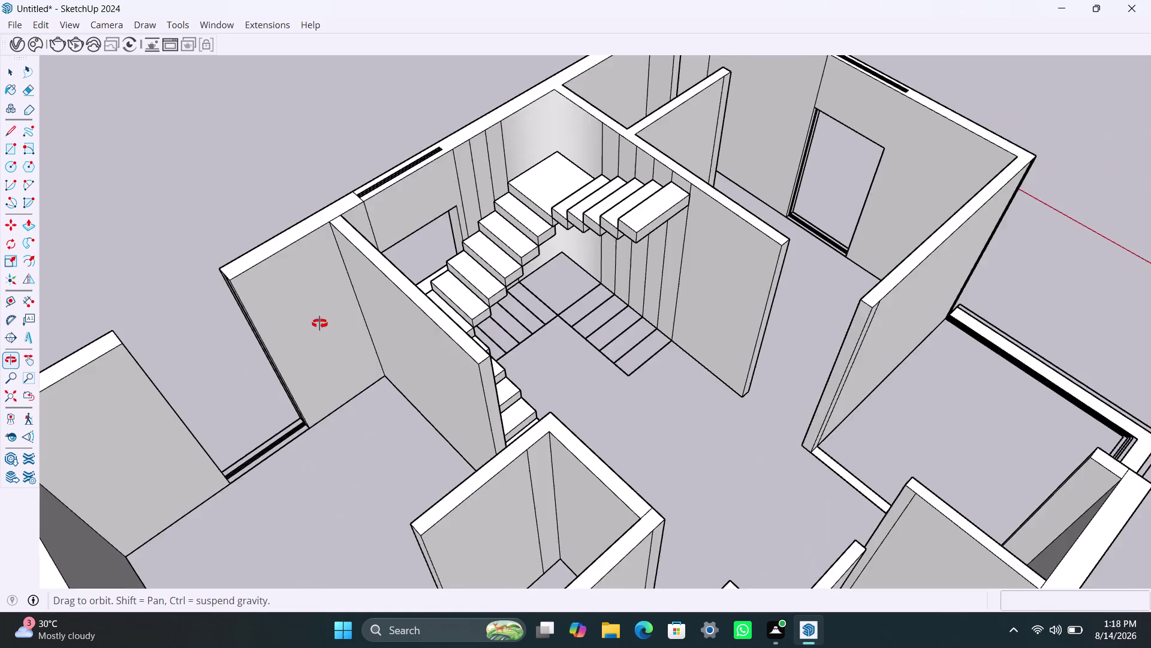
middle_drag(347, 327, 268, 316)
scroll(down, 3)
middle_drag(568, 356, 433, 357)
scroll(up, 3)
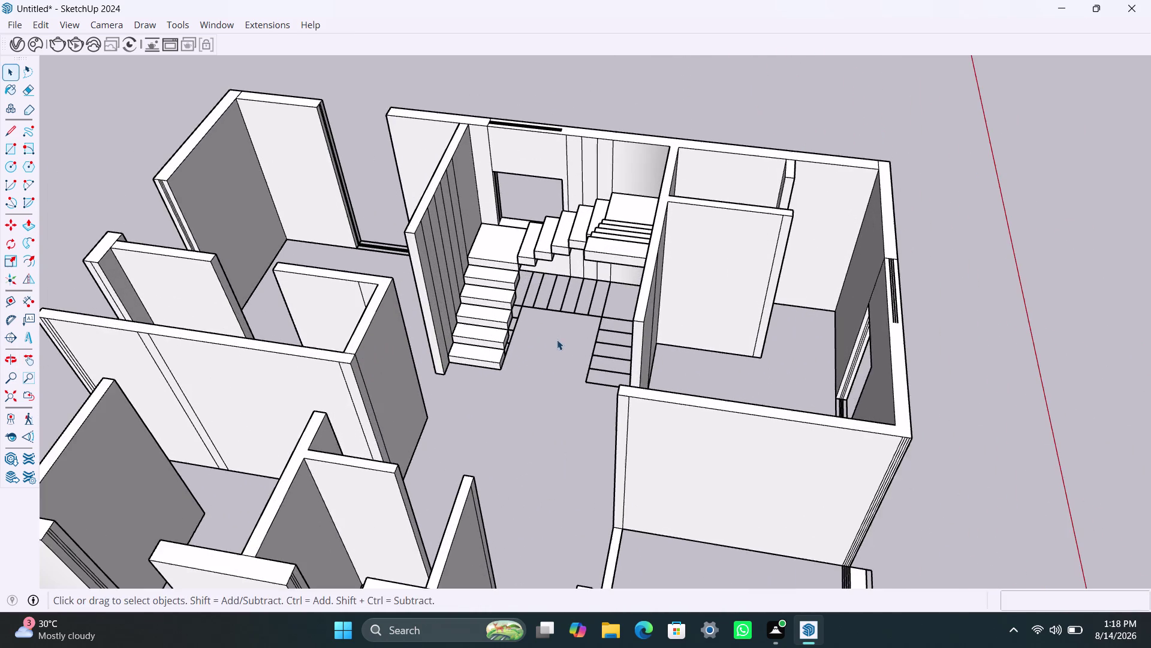
middle_drag(557, 345, 373, 345)
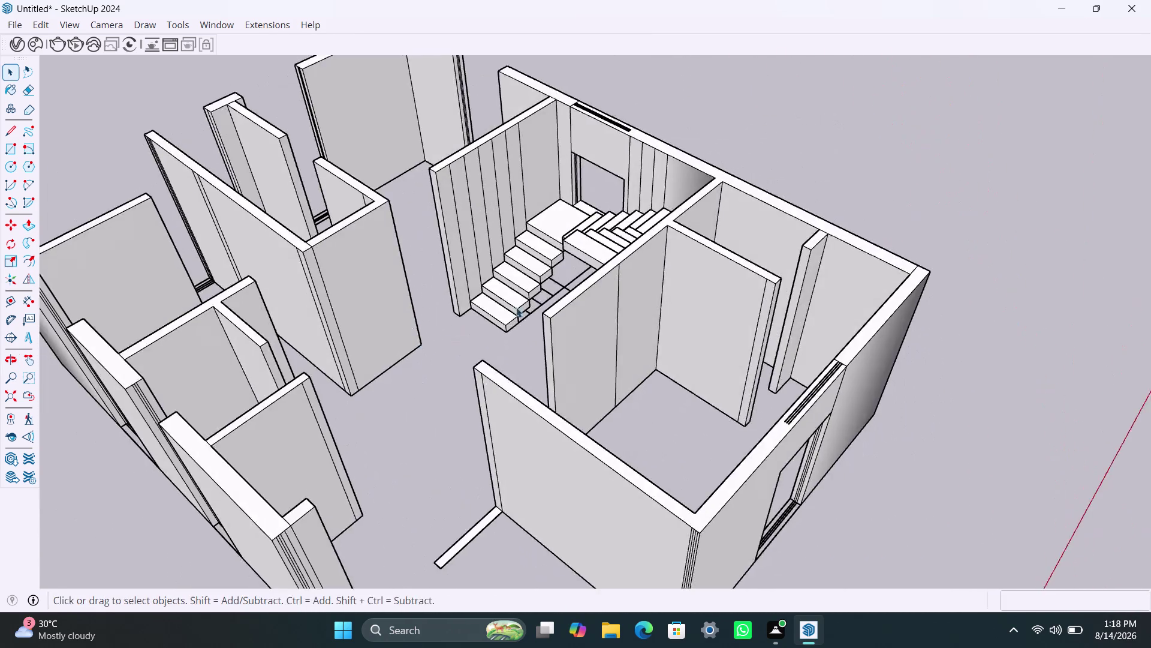
scroll(down, 3)
middle_drag(644, 314, 277, 358)
scroll(down, 3)
middle_drag(700, 356, 268, 359)
scroll(up, 3)
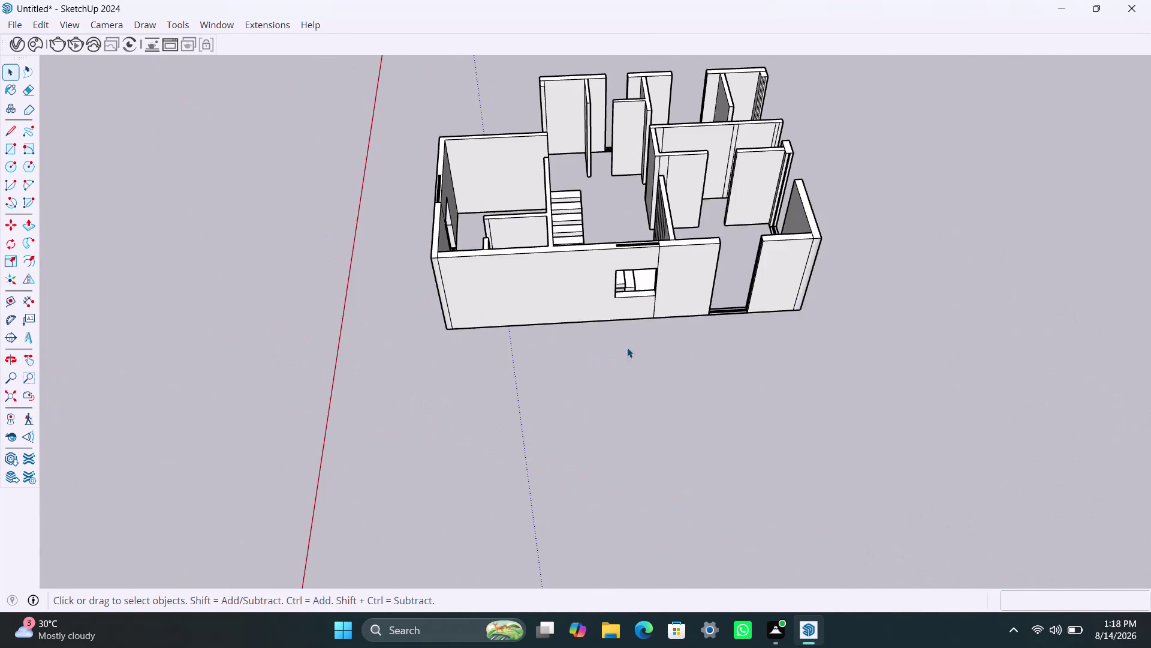
middle_drag(689, 347, 606, 382)
scroll(up, 3)
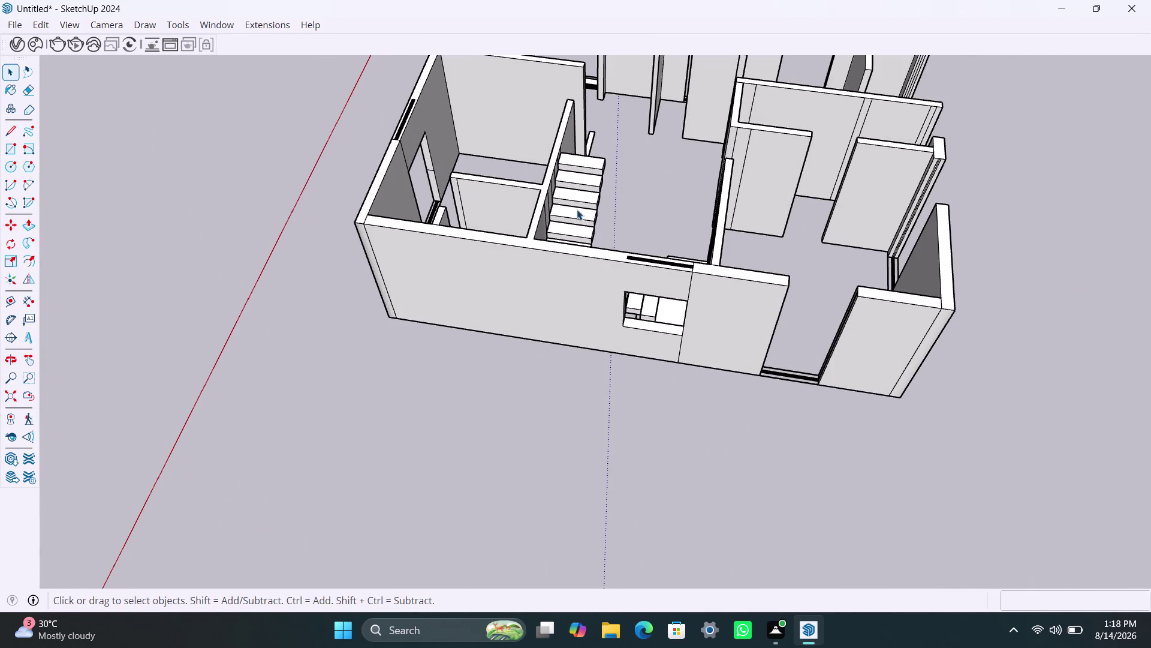
middle_drag(575, 211, 477, 370)
scroll(up, 3)
middle_drag(603, 403, 354, 451)
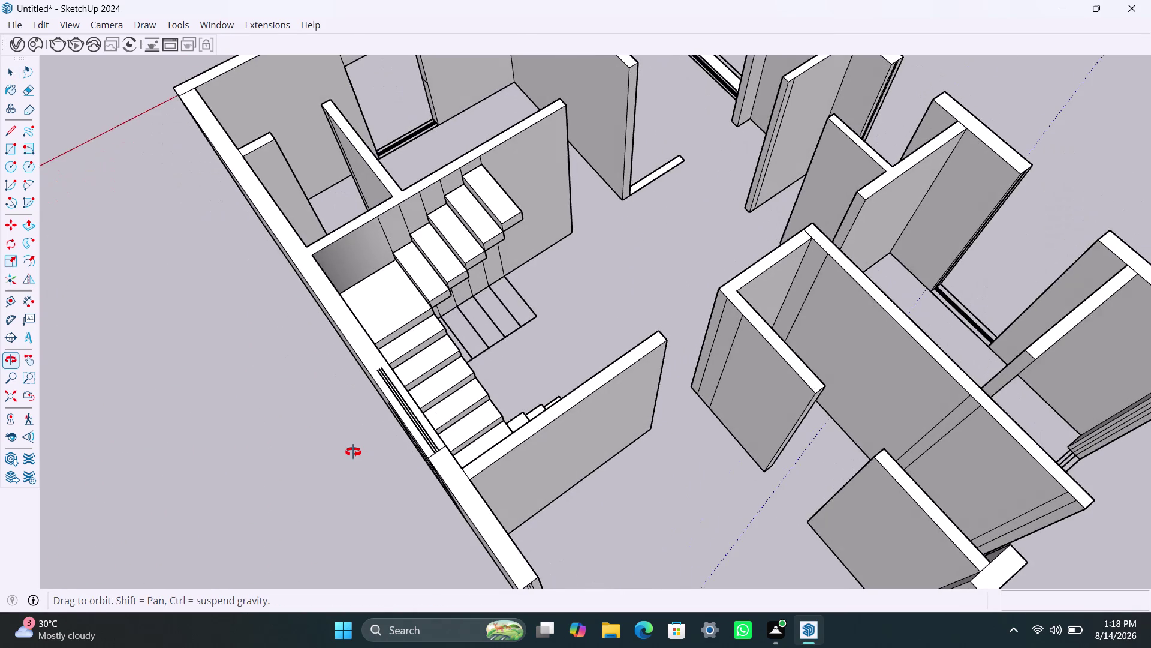
middle_drag(353, 452, 621, 356)
scroll(down, 3)
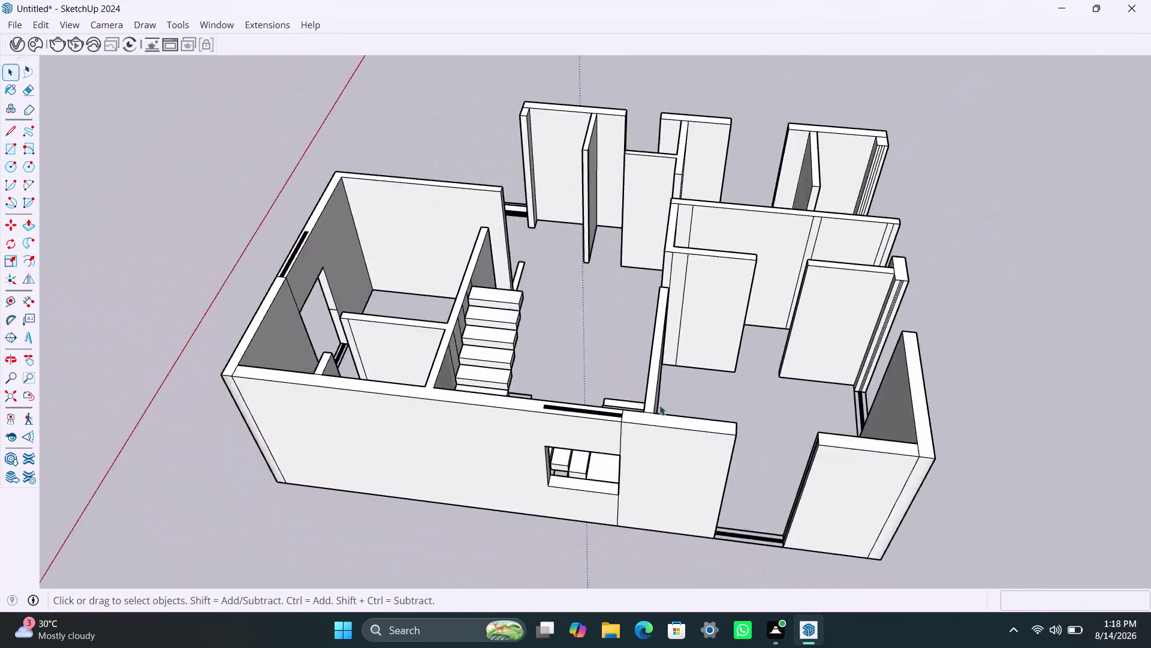
scroll(down, 3)
middle_drag(690, 419, 632, 364)
scroll(up, 3)
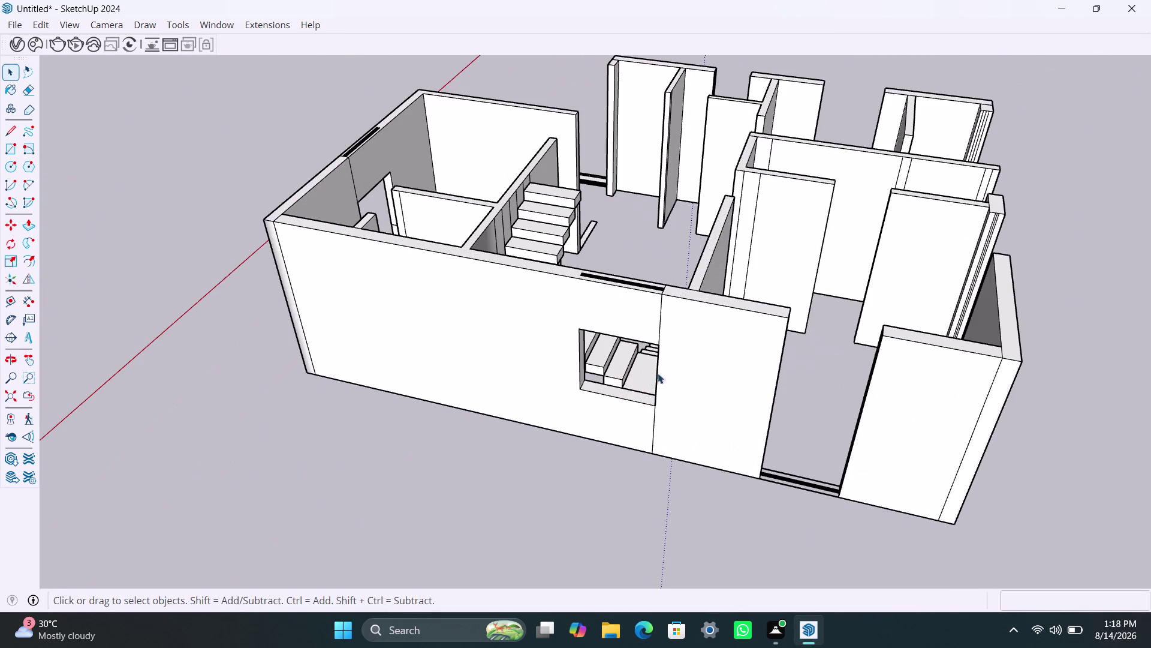
scroll(down, 3)
middle_drag(768, 376, 625, 417)
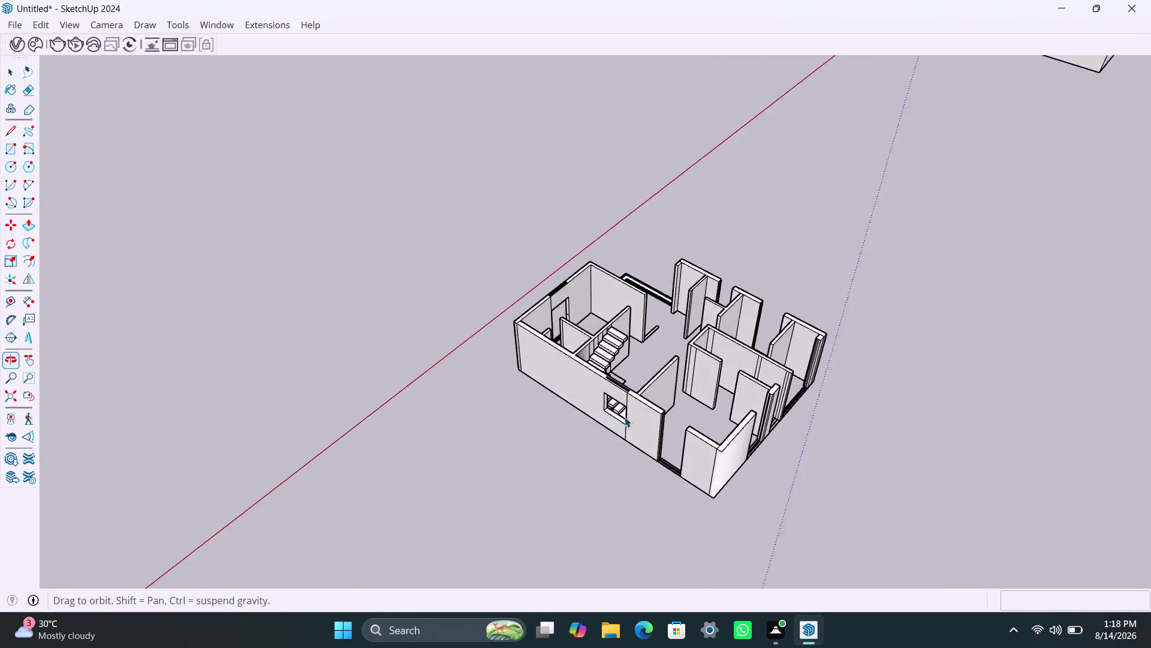
scroll(up, 3)
middle_drag(676, 424, 562, 410)
scroll(up, 3)
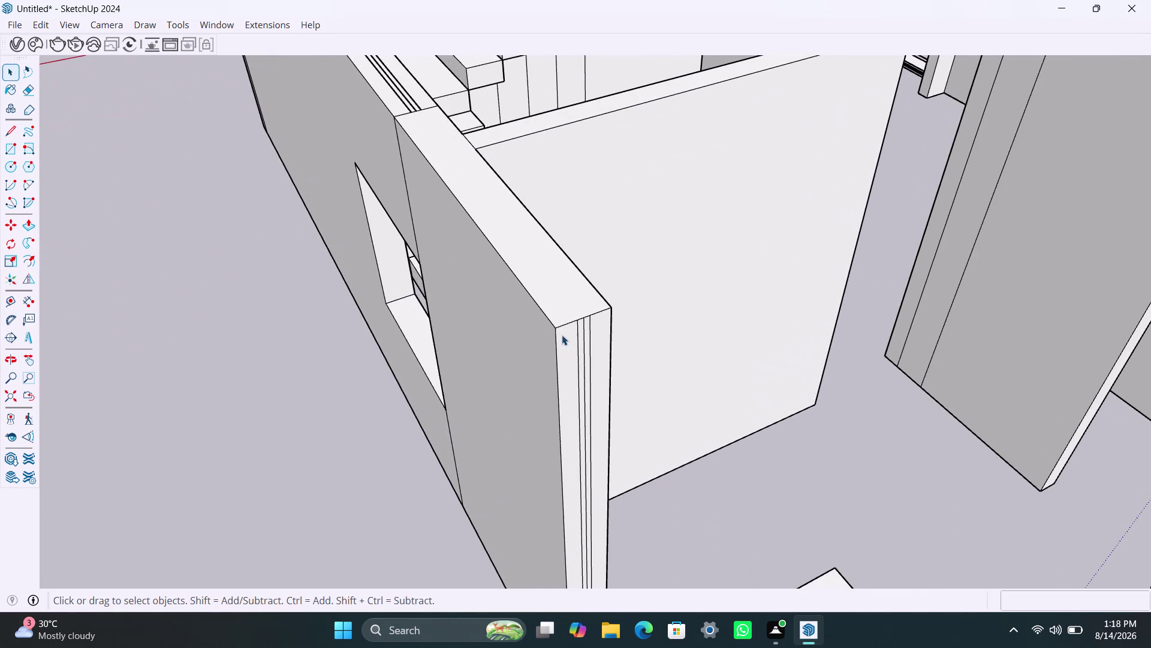
scroll(down, 3)
scroll(down, 3)
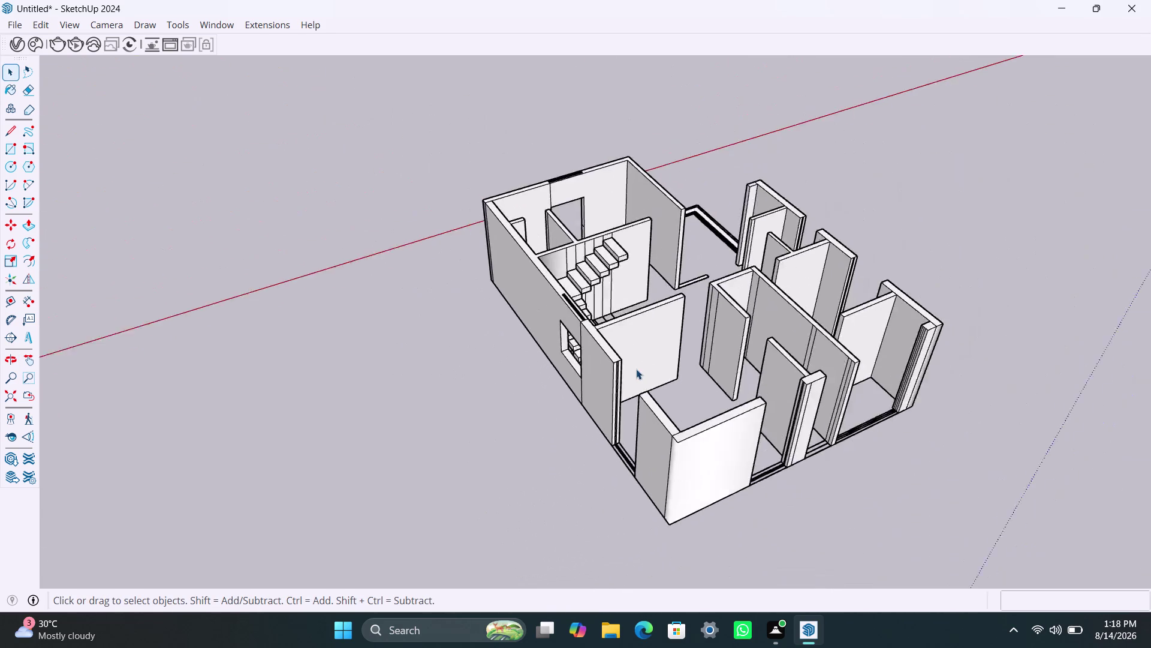
scroll(down, 3)
scroll(down, 3)
middle_drag(705, 411, 471, 374)
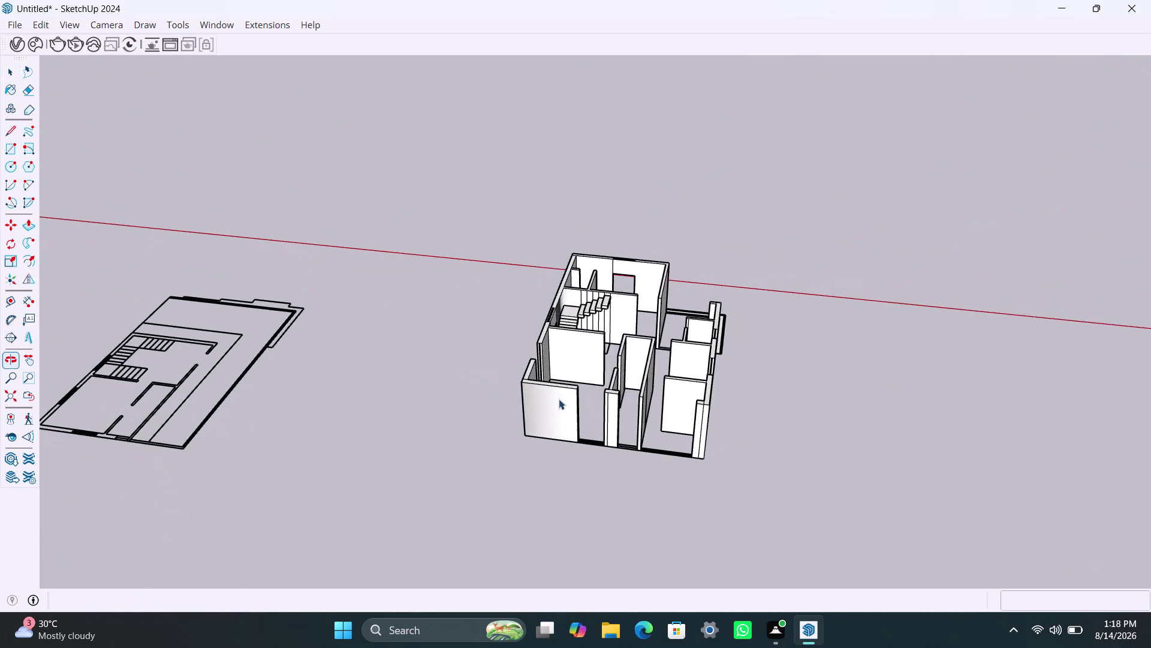
scroll(up, 3)
middle_drag(589, 415, 366, 380)
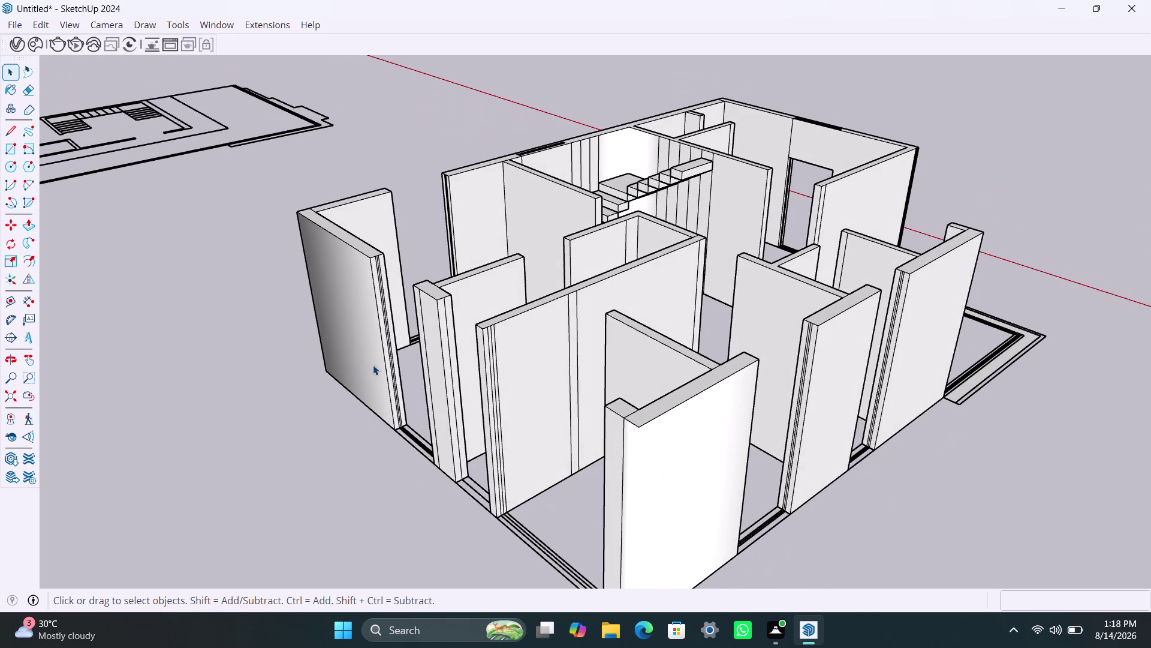
scroll(down, 3)
scroll(down, 3)
middle_drag(719, 300, 715, 309)
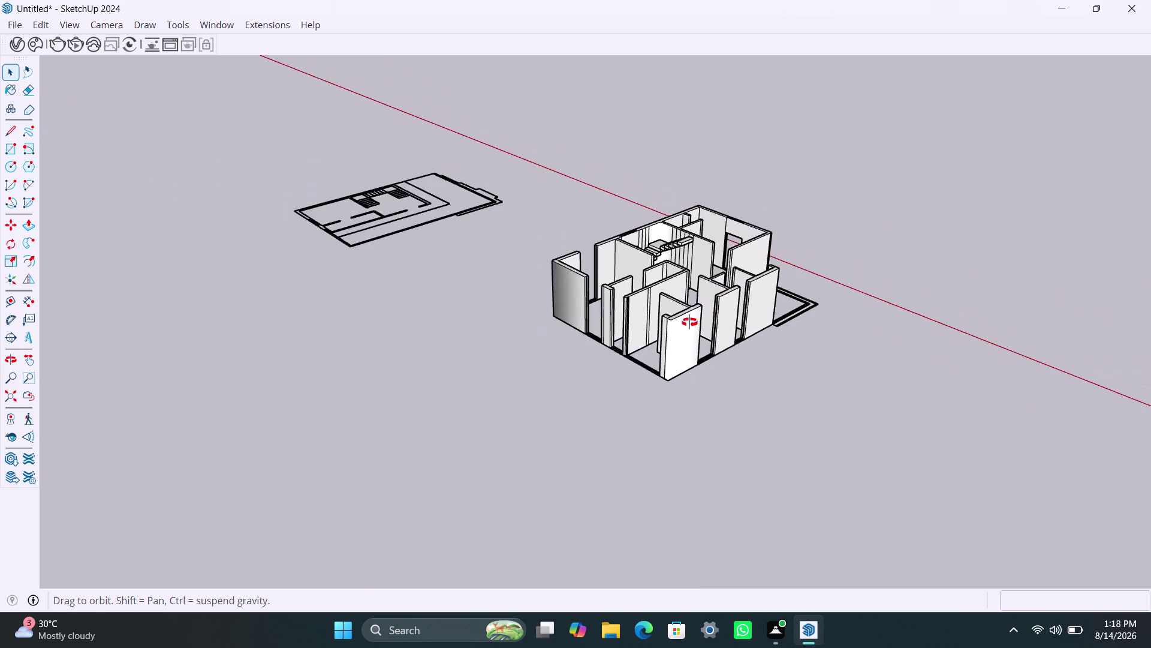
middle_drag(714, 309, 328, 367)
scroll(up, 3)
middle_drag(555, 370, 392, 415)
scroll(up, 3)
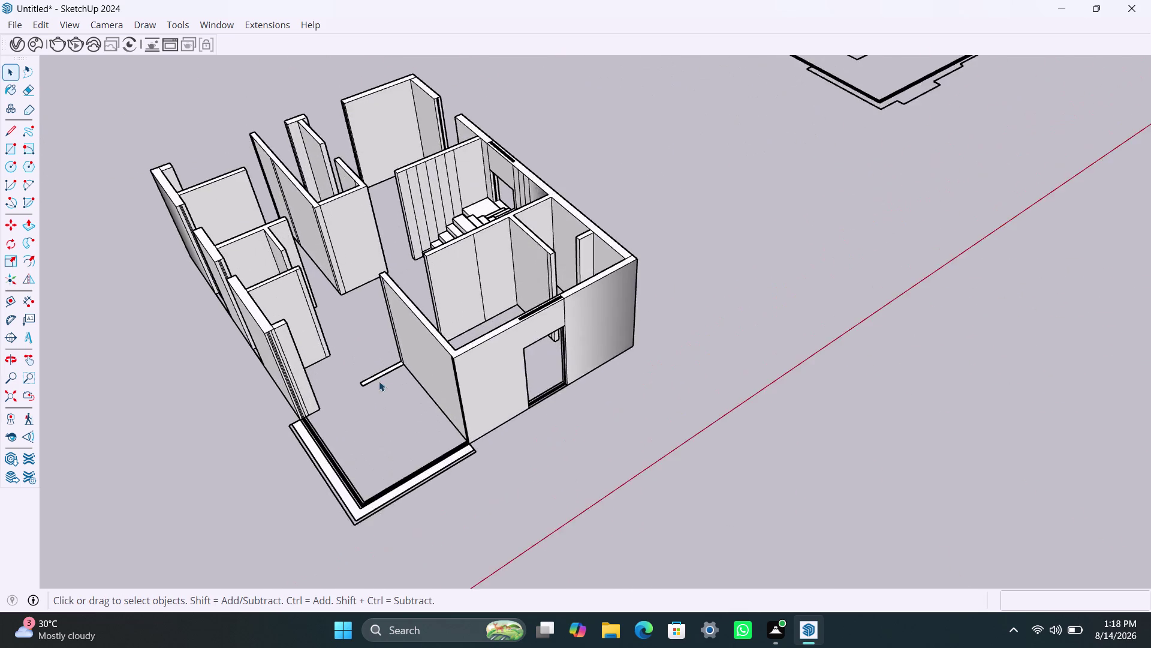
scroll(up, 3)
click(379, 373)
Push/pull the thin floor strip near the front wall up 10' 6" into a wall stub.
triple_click(378, 371)
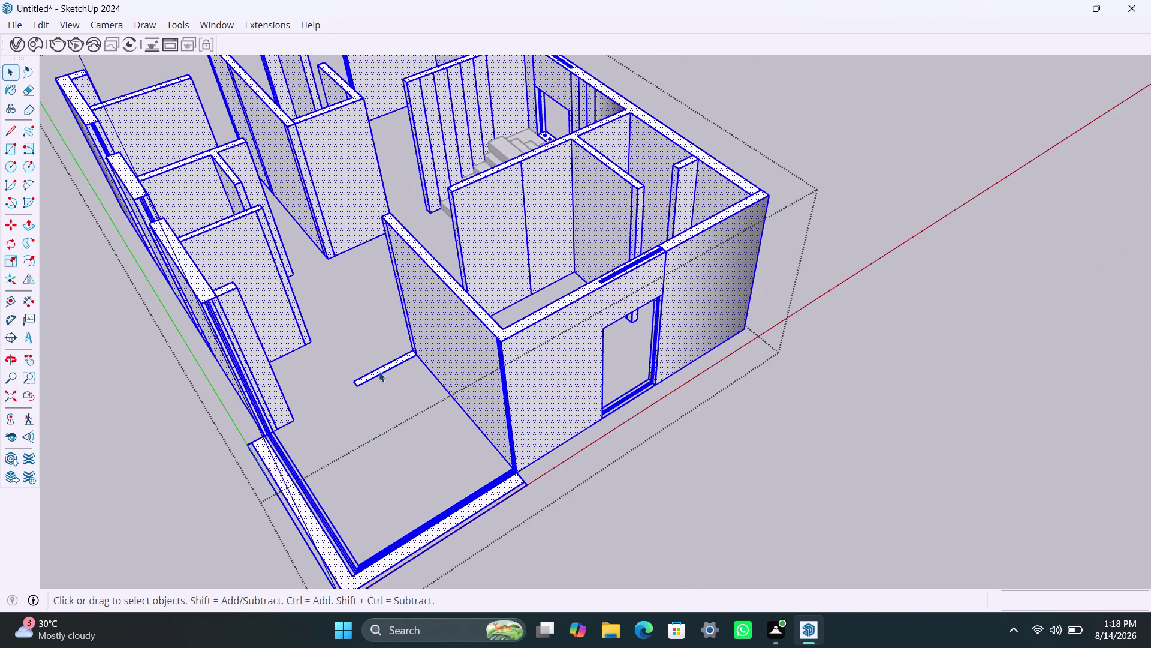
scroll(up, 3)
click(379, 370)
key(p)
click(382, 370)
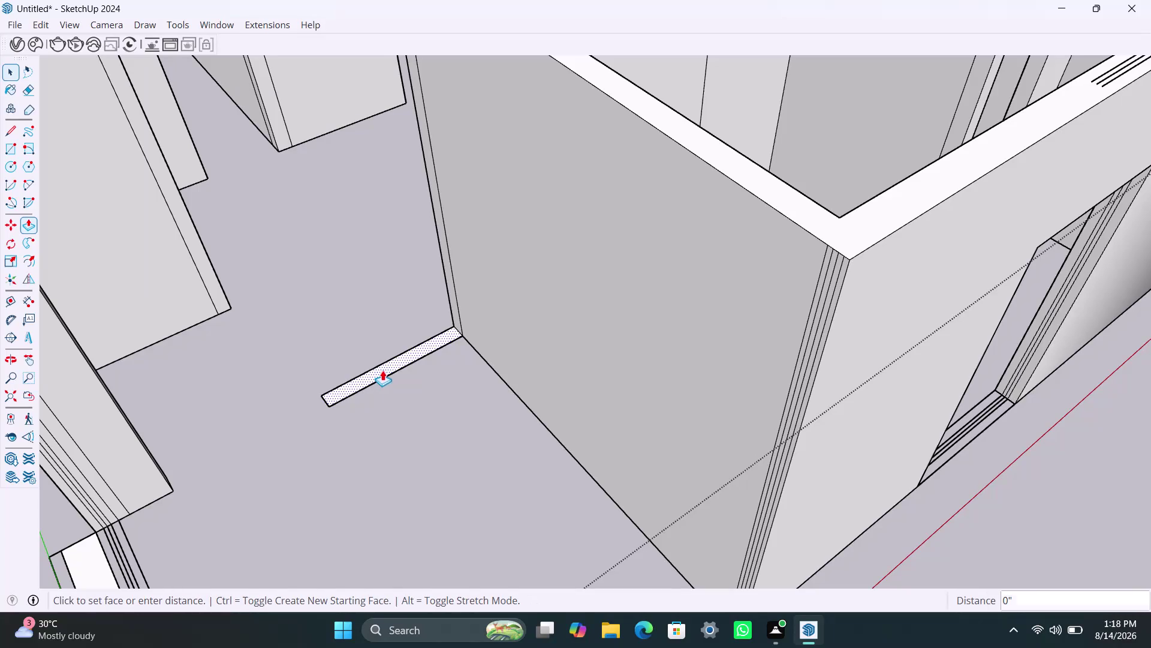
click(686, 131)
scroll(down, 3)
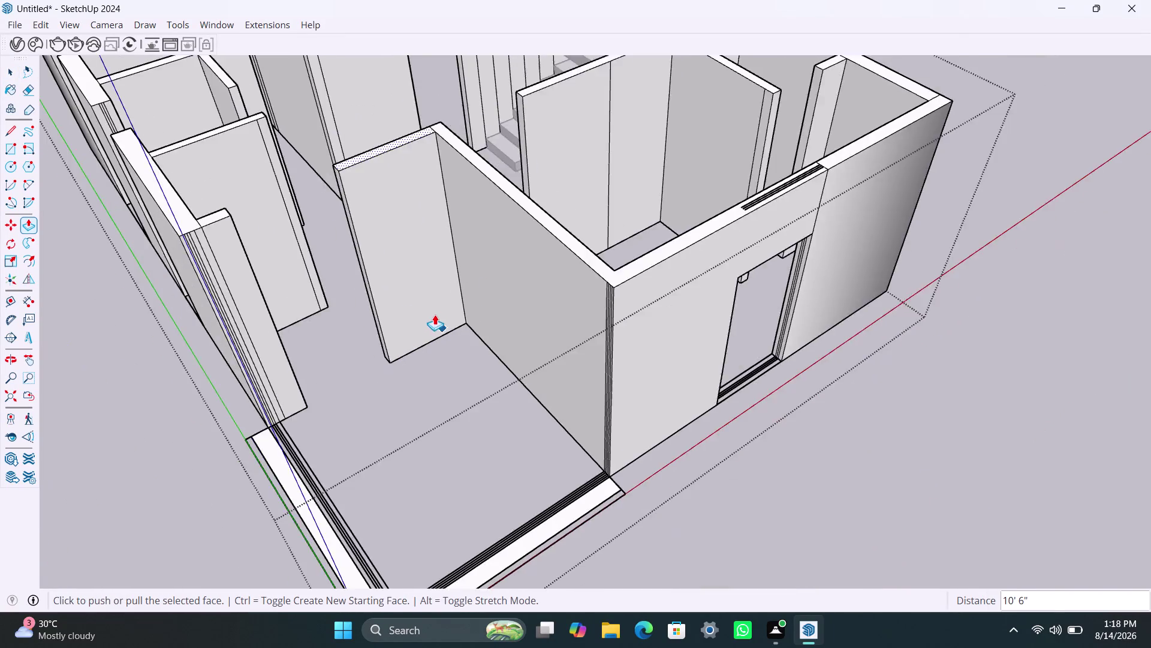
scroll(down, 3)
key(space)
scroll(down, 3)
middle_drag(646, 460, 401, 468)
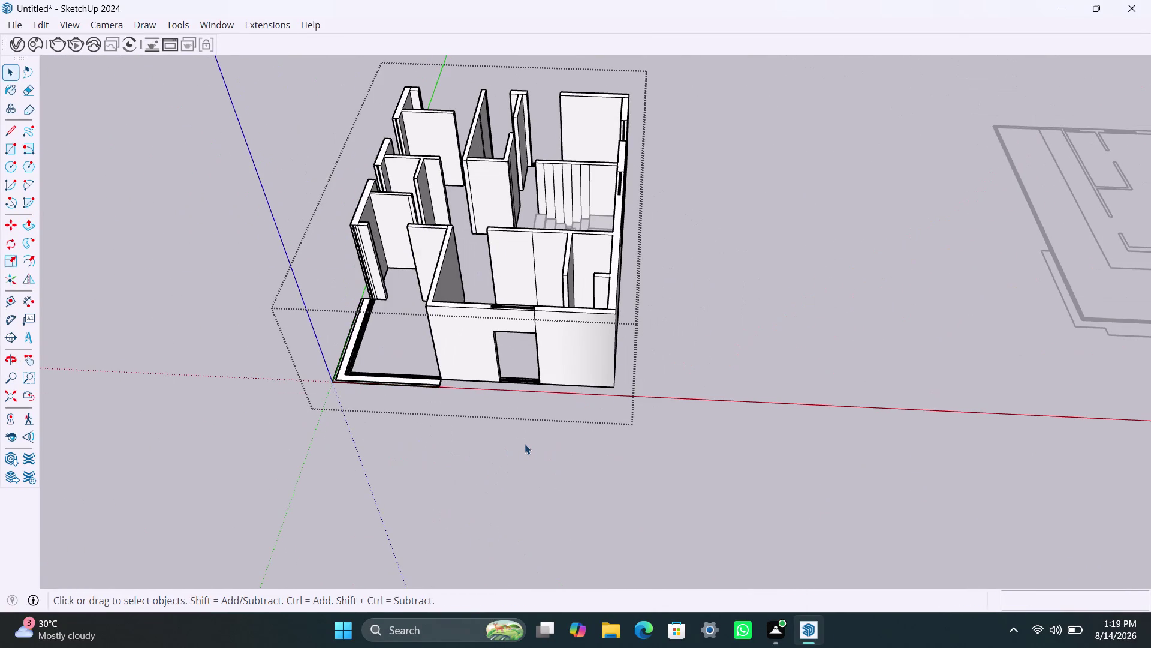